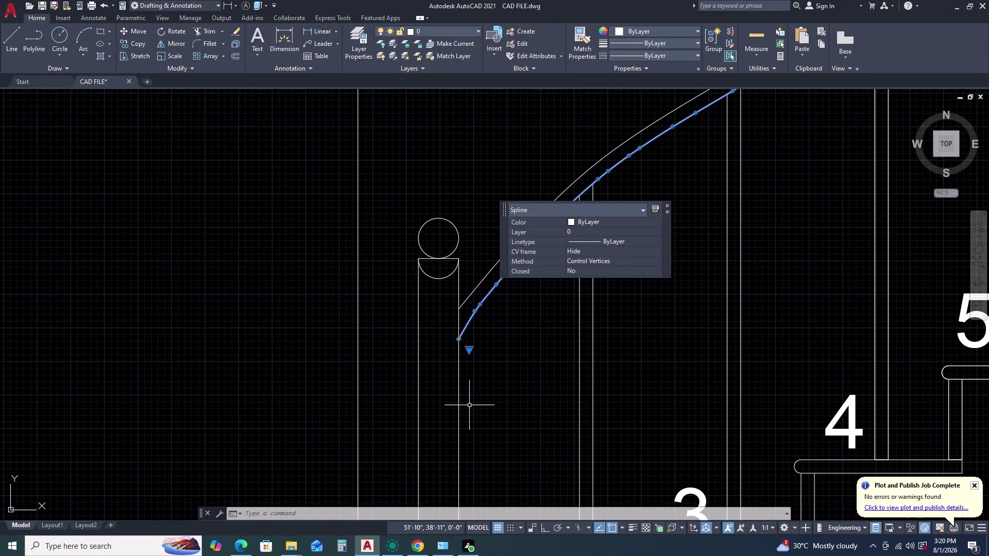
Clear the pending selection and select the upper handrail spline on the elevation.
key(Escape)
key(Escape)
scroll(down, 3)
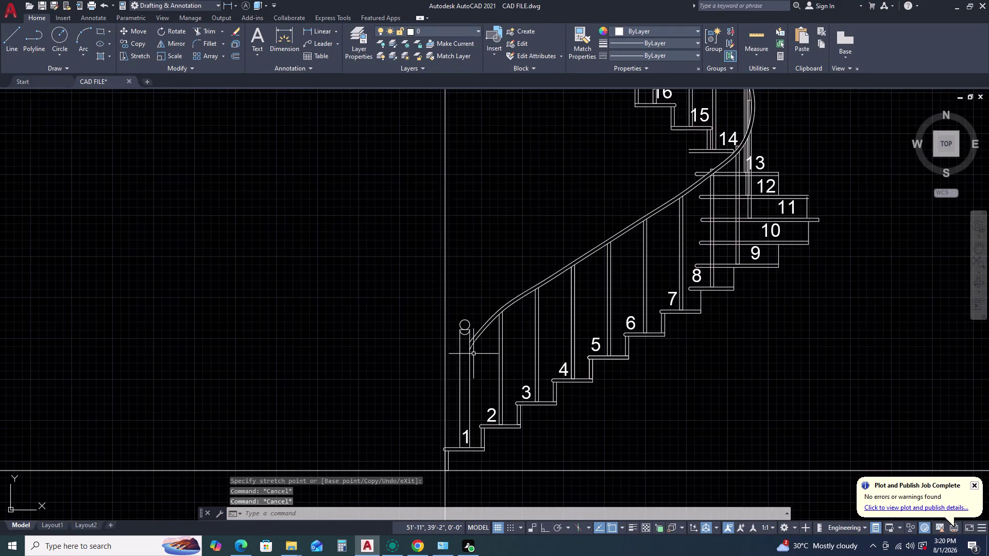
scroll(down, 3)
middle_drag(531, 298, 478, 389)
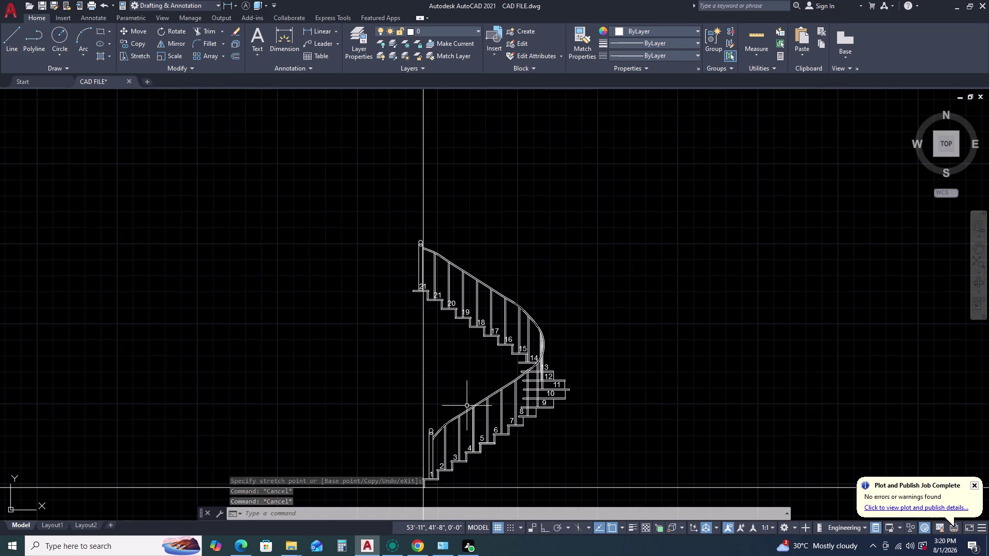
scroll(up, 3)
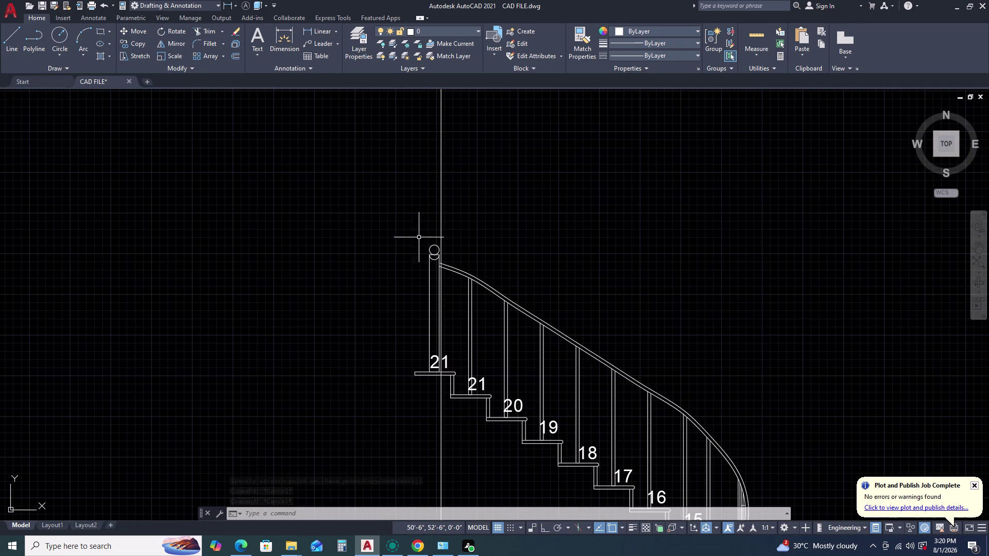
scroll(up, 3)
scroll(up, 3)
scroll(up, 3)
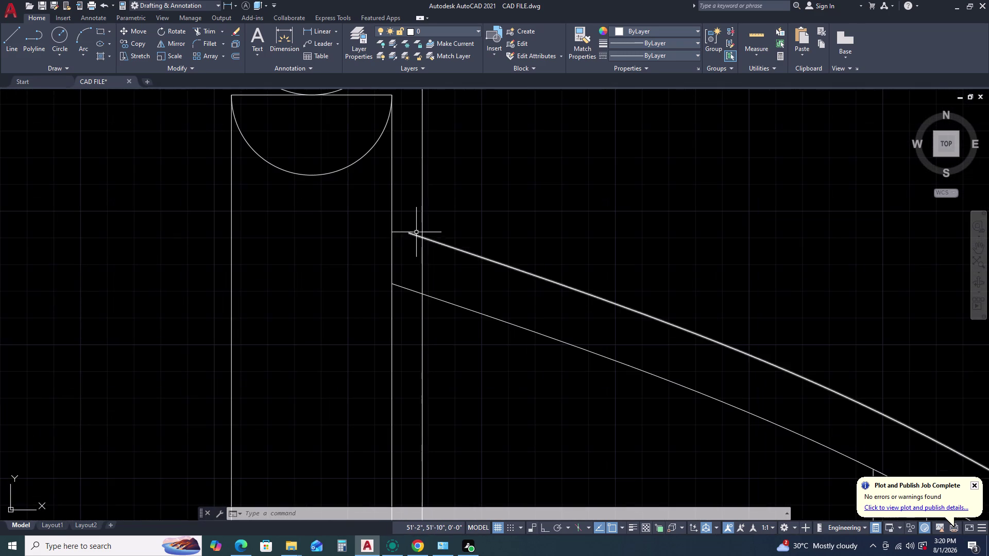
click(419, 227)
click(408, 245)
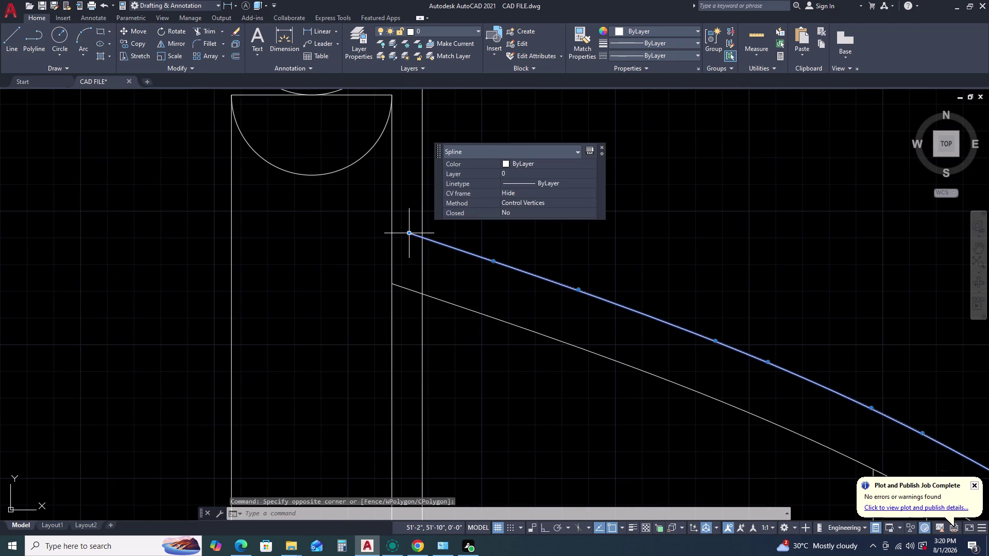
Stretch the handrail's top end grip to the edge of the top newel post.
click(409, 233)
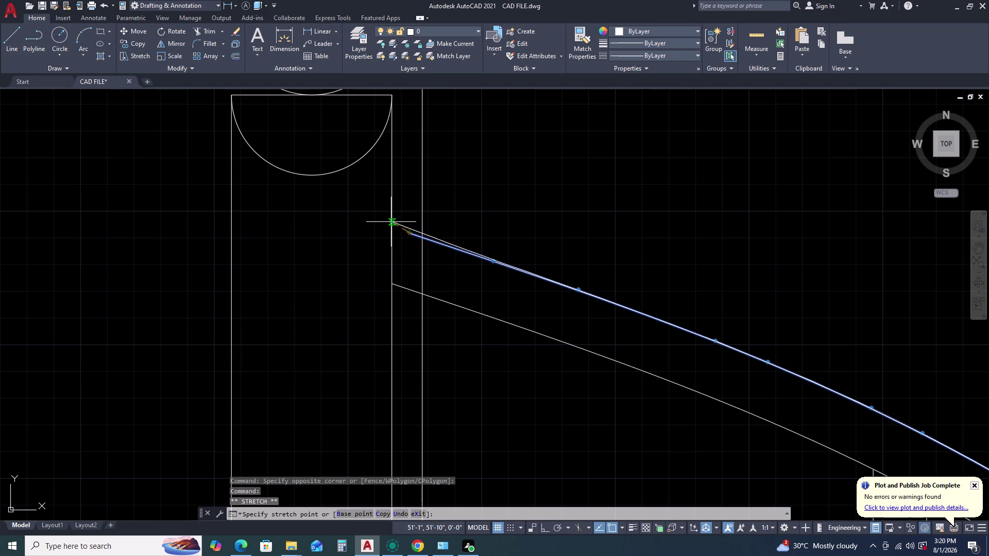
click(391, 222)
scroll(down, 3)
scroll(down, 3)
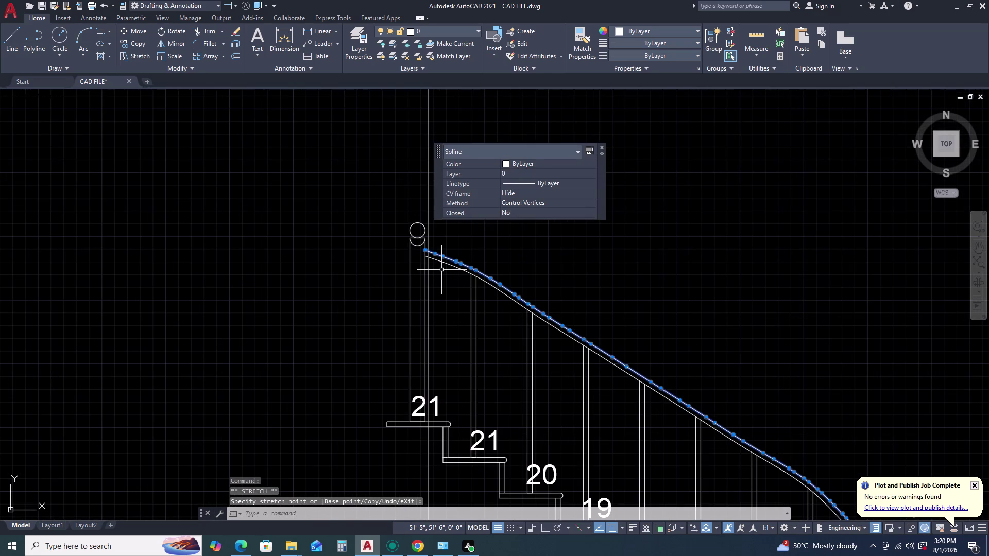
key(Escape)
key(Escape)
scroll(down, 3)
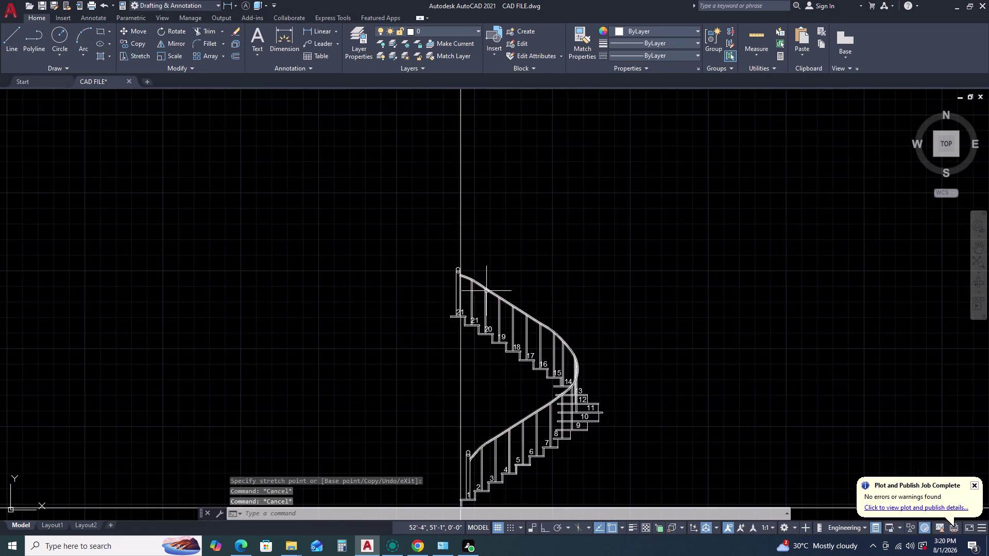
scroll(down, 3)
scroll(up, 3)
scroll(down, 3)
scroll(up, 3)
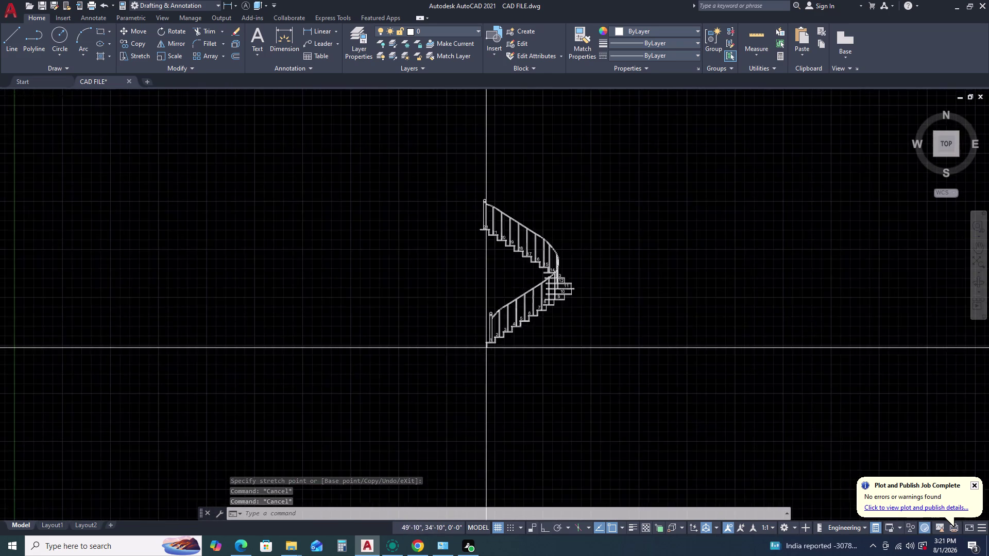
Pan down to the first step and select the step label '1'.
scroll(up, 3)
middle_drag(568, 313, 431, 350)
middle_drag(408, 352, 403, 352)
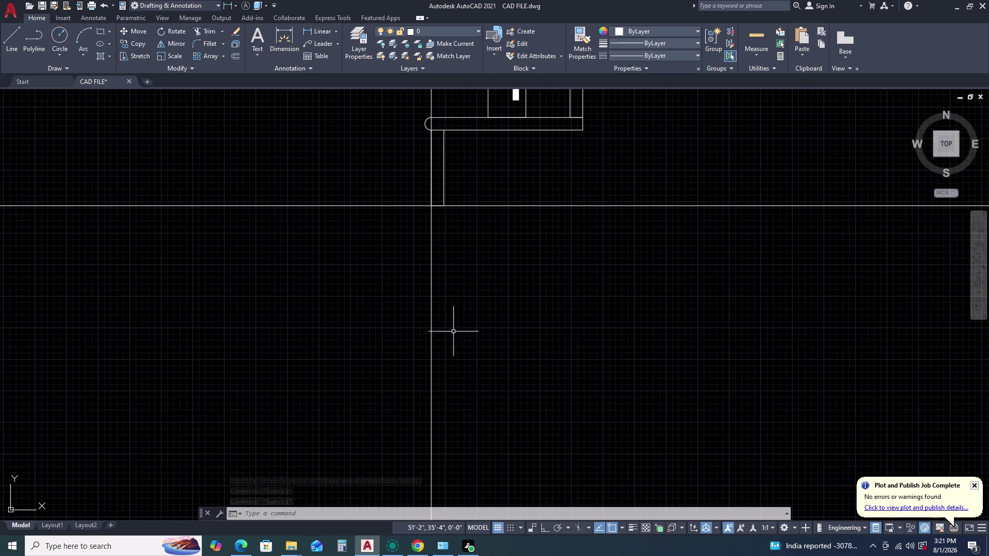
scroll(down, 3)
scroll(down, 3)
scroll(up, 3)
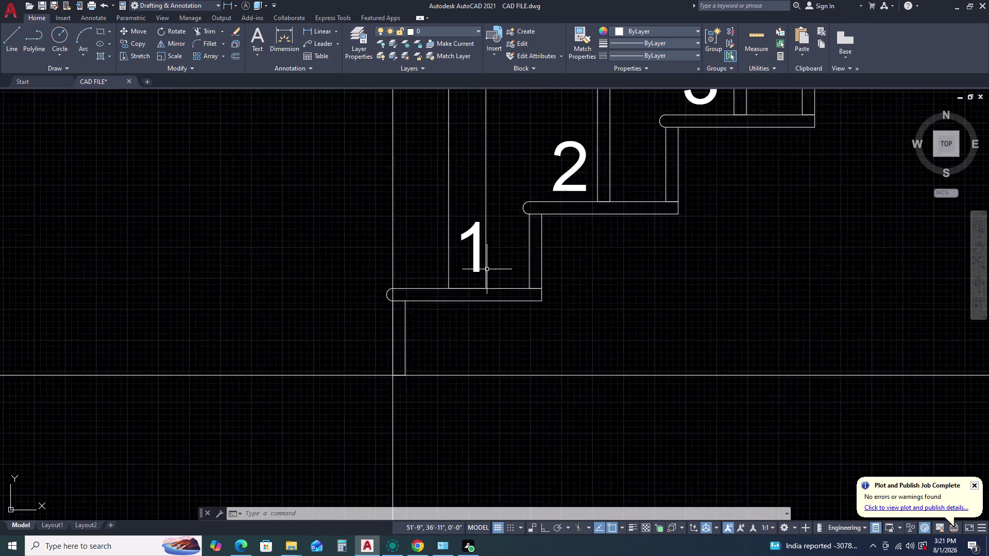
scroll(up, 3)
click(463, 270)
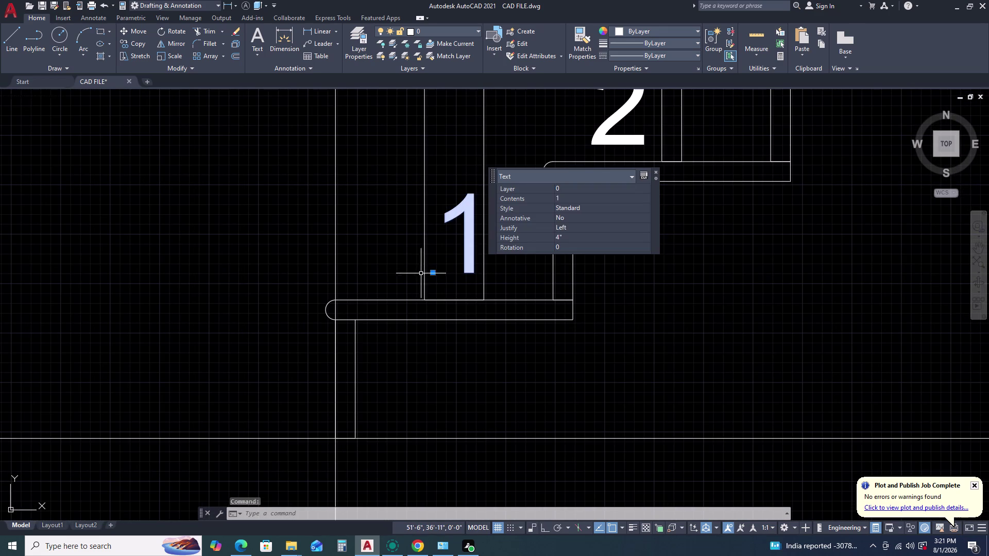
click(435, 272)
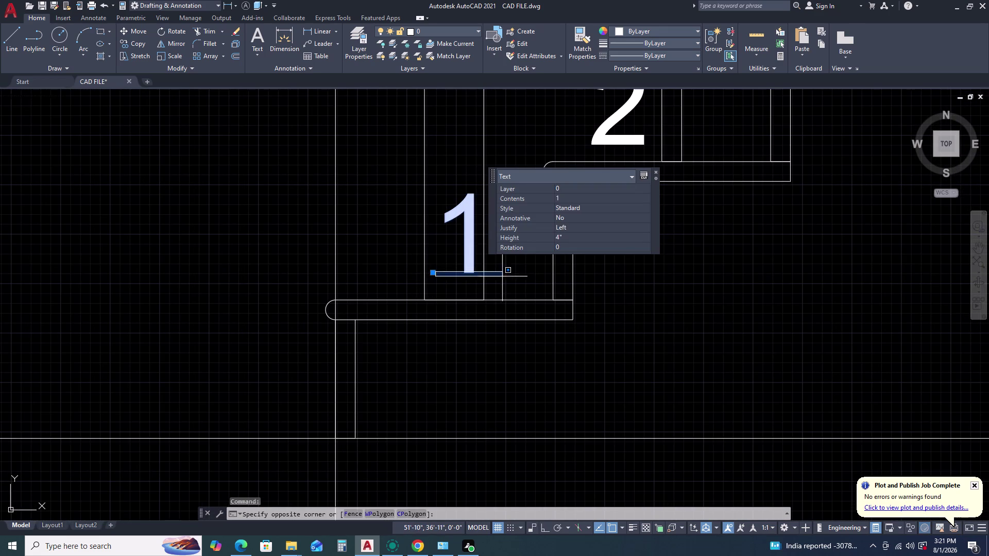
click(433, 274)
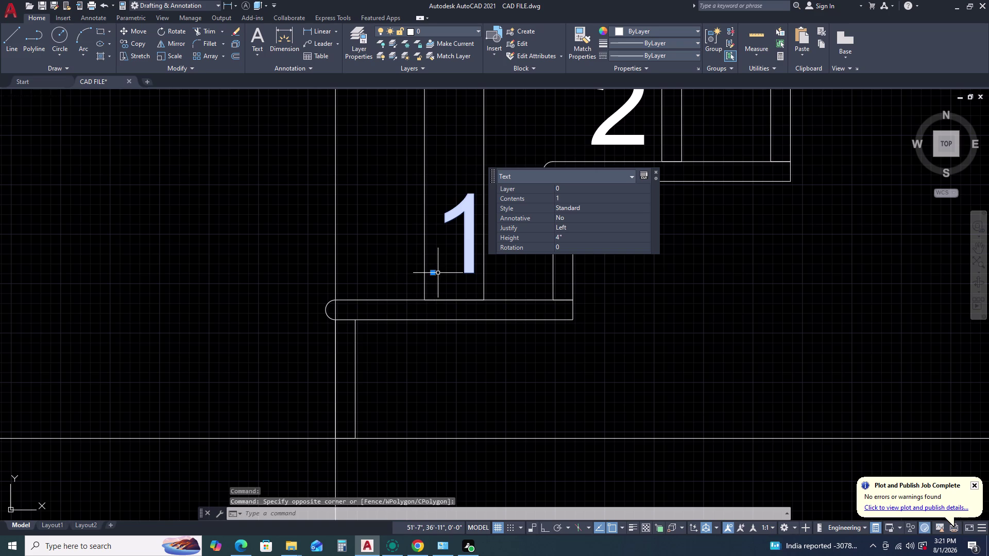
Move label '1' onto the first tread's left end beside the post, then recenter the elevation.
click(433, 272)
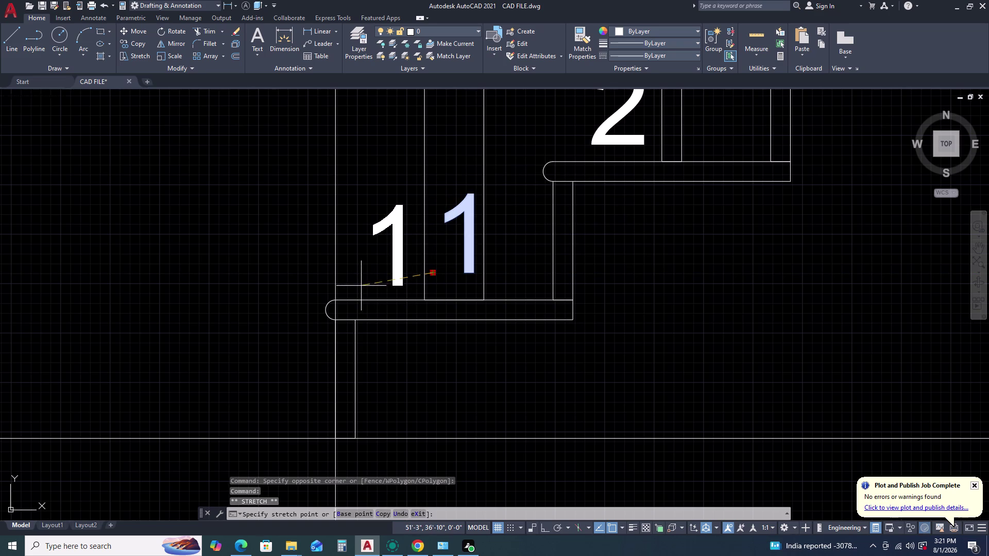
click(359, 284)
scroll(down, 3)
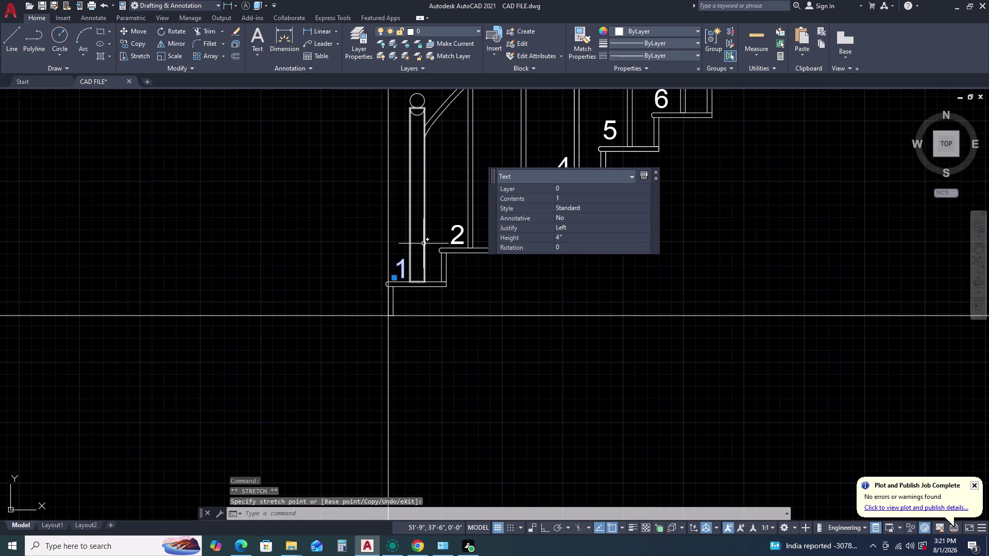
key(Escape)
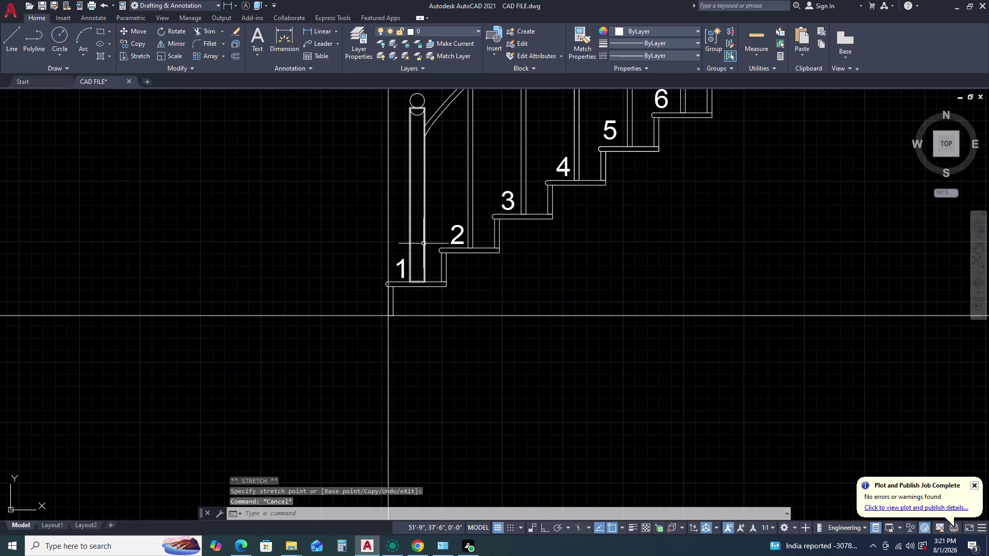
scroll(down, 3)
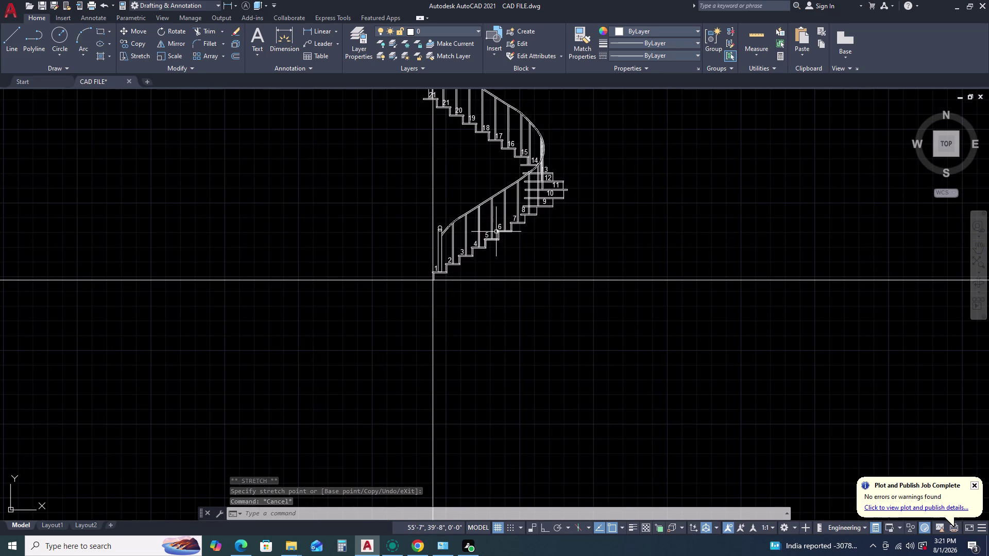
middle_drag(495, 232, 482, 276)
middle_click(479, 291)
middle_click(477, 300)
scroll(up, 3)
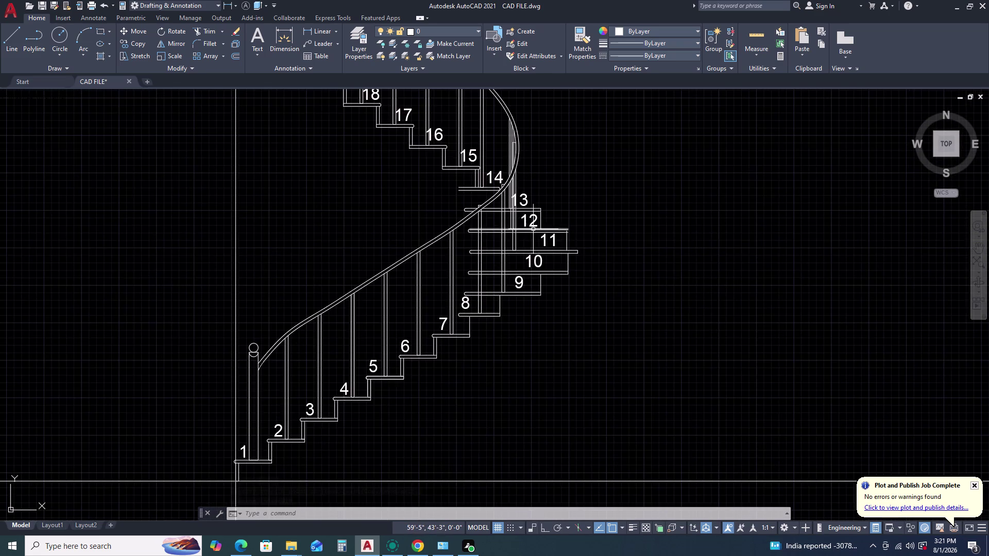
scroll(down, 3)
middle_drag(500, 236, 508, 261)
middle_click(508, 261)
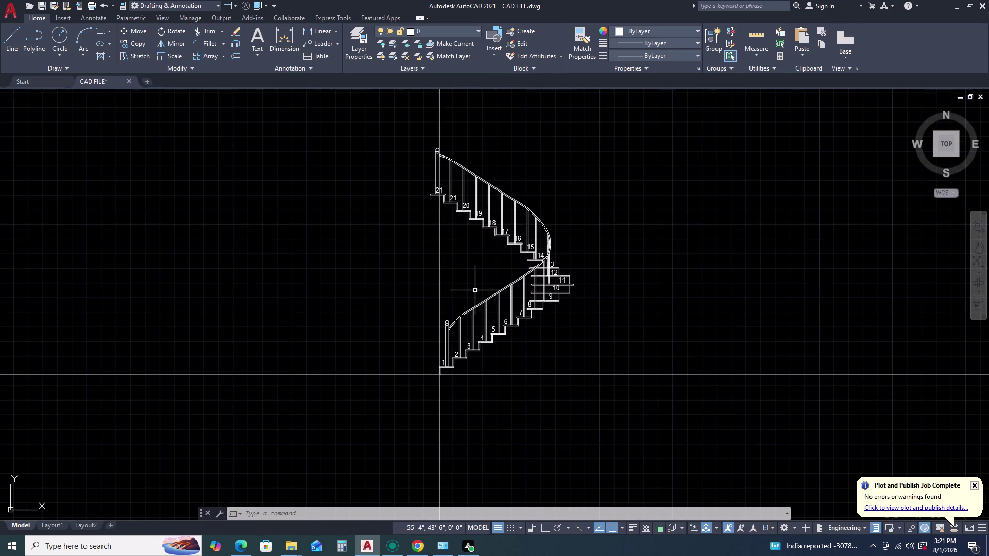
Try a DLI linear dimension from the top tread to the ground line, then cancel it.
text(DLI)
key(space)
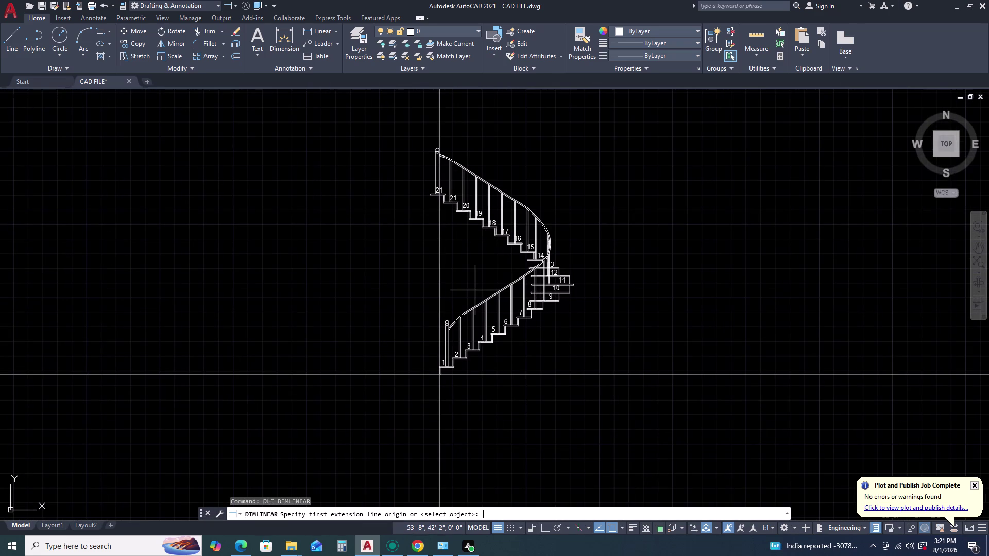
scroll(up, 3)
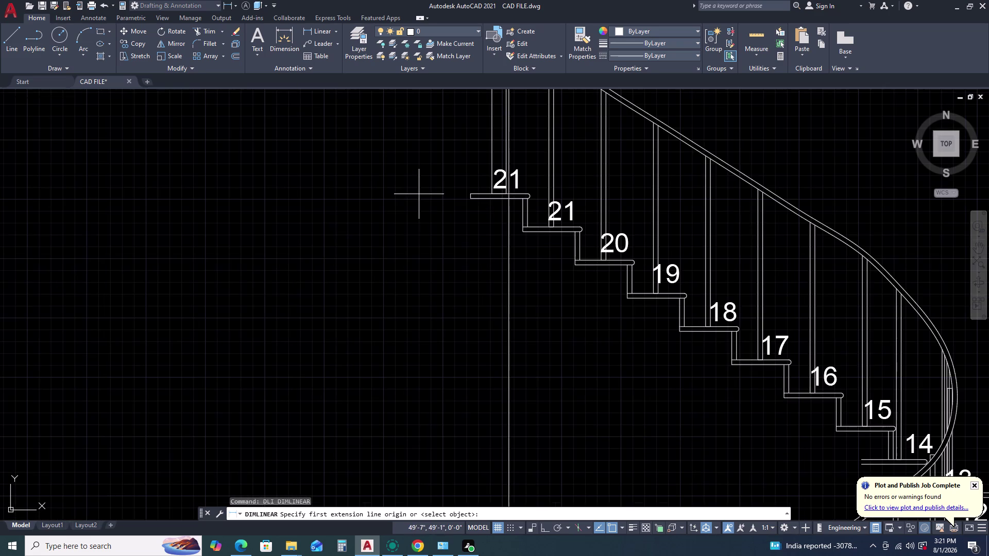
scroll(up, 3)
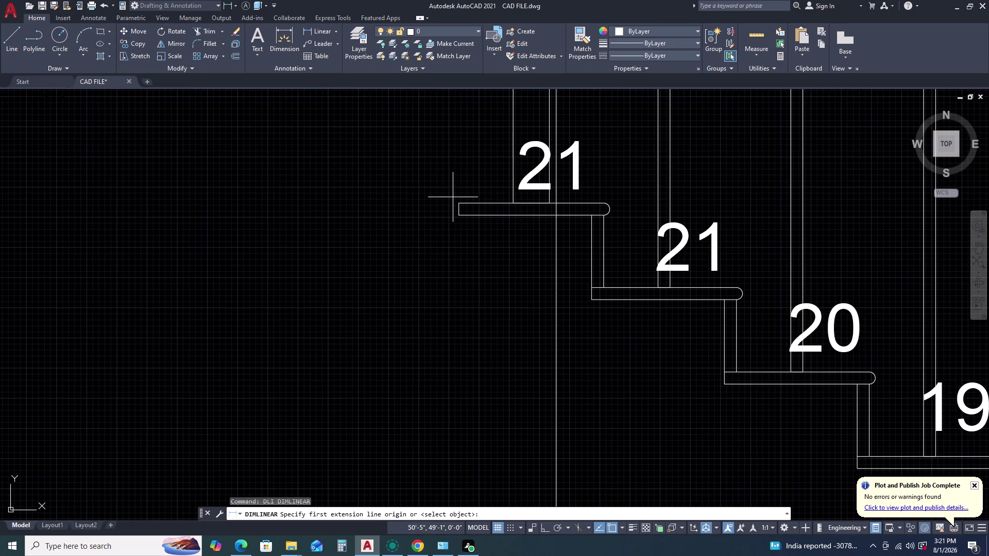
click(460, 206)
scroll(down, 3)
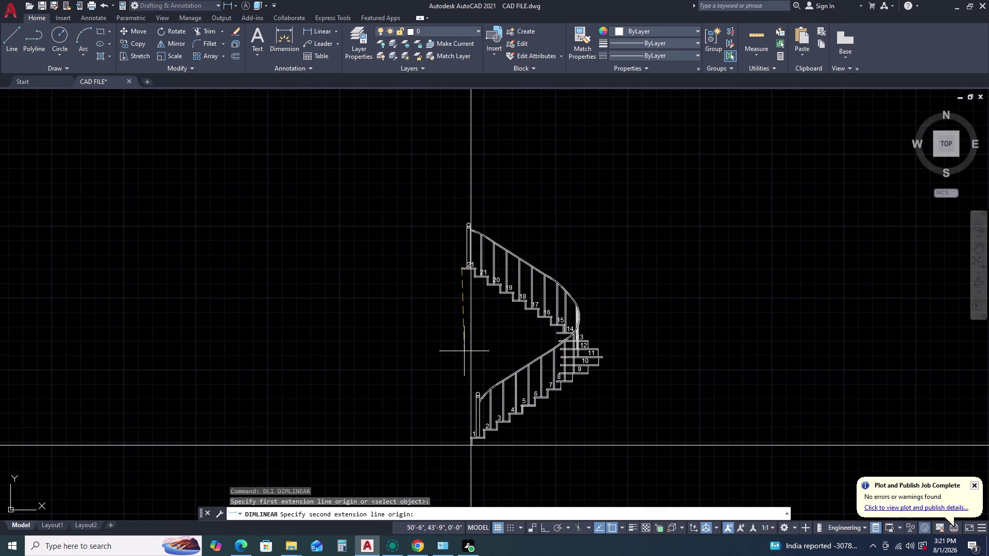
scroll(up, 3)
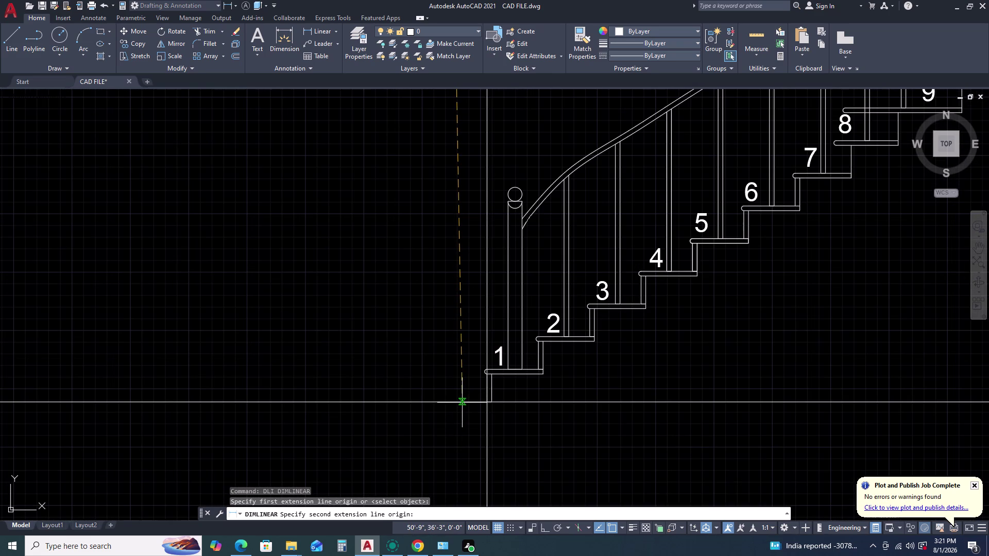
click(462, 403)
scroll(down, 3)
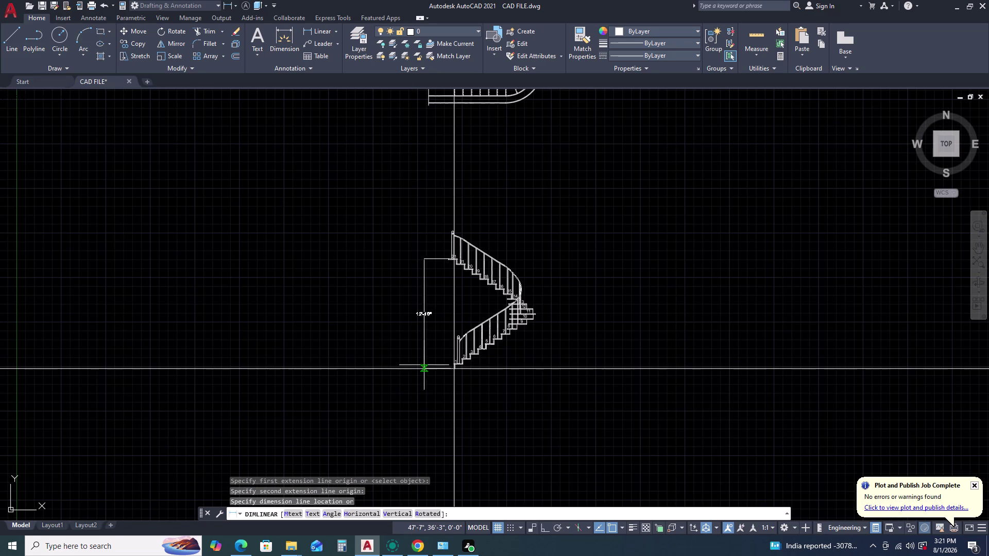
scroll(up, 3)
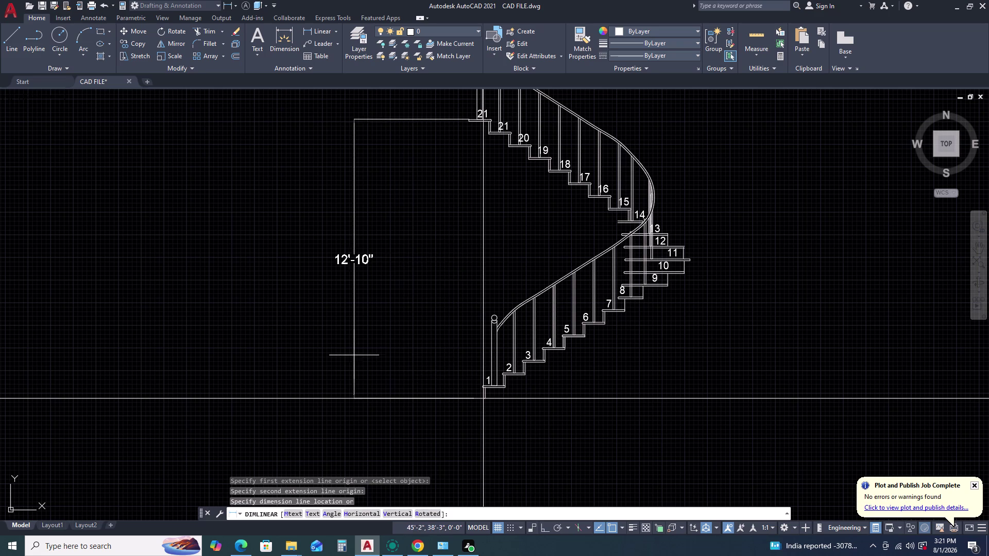
key(Escape)
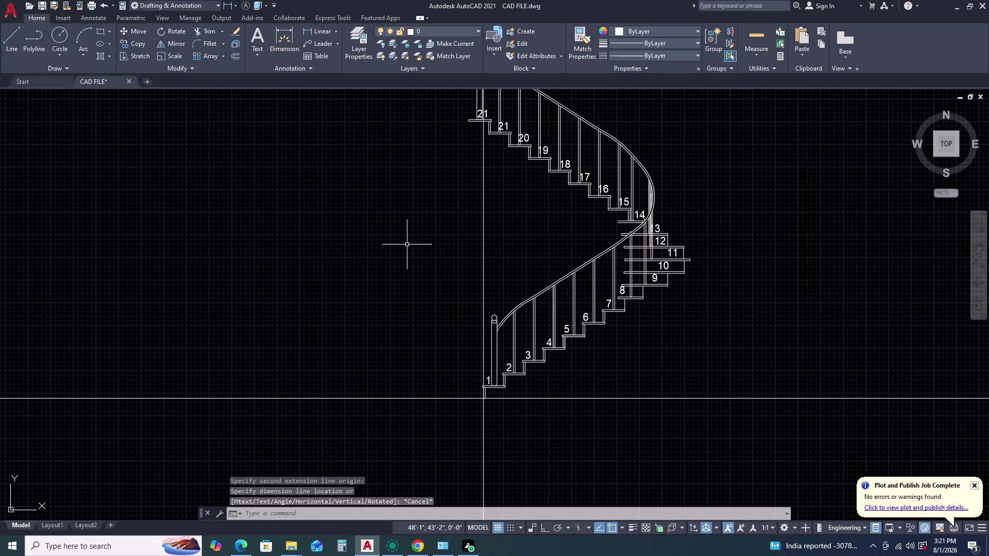
Place the 12'-10" vertical height dimension from top tread to floor, left of the stair.
key(d)
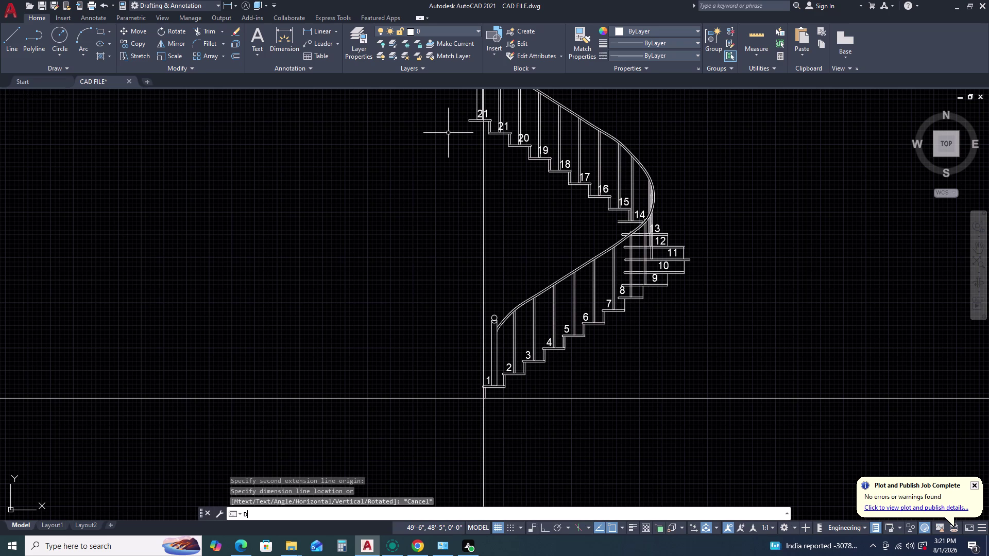
text(LI)
key(space)
scroll(up, 3)
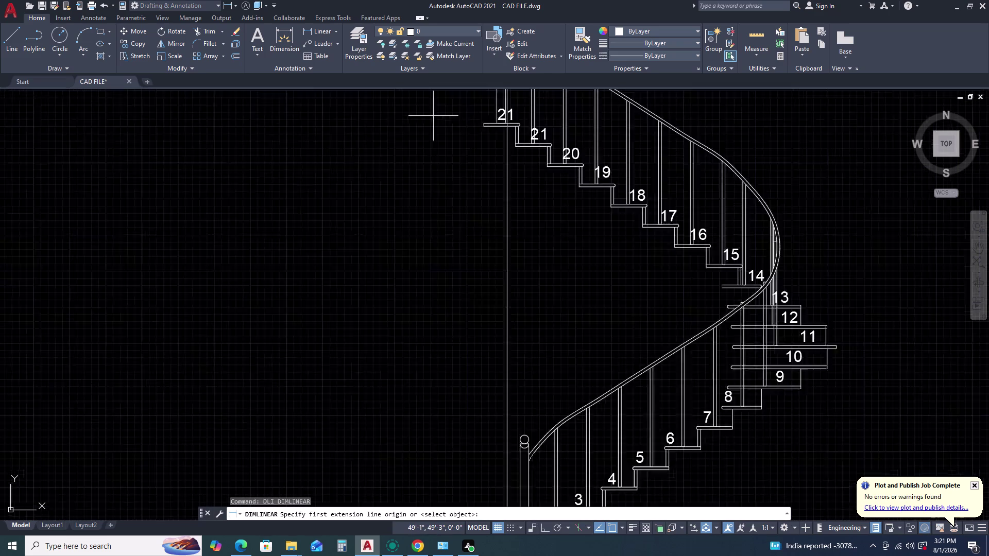
scroll(up, 3)
click(558, 136)
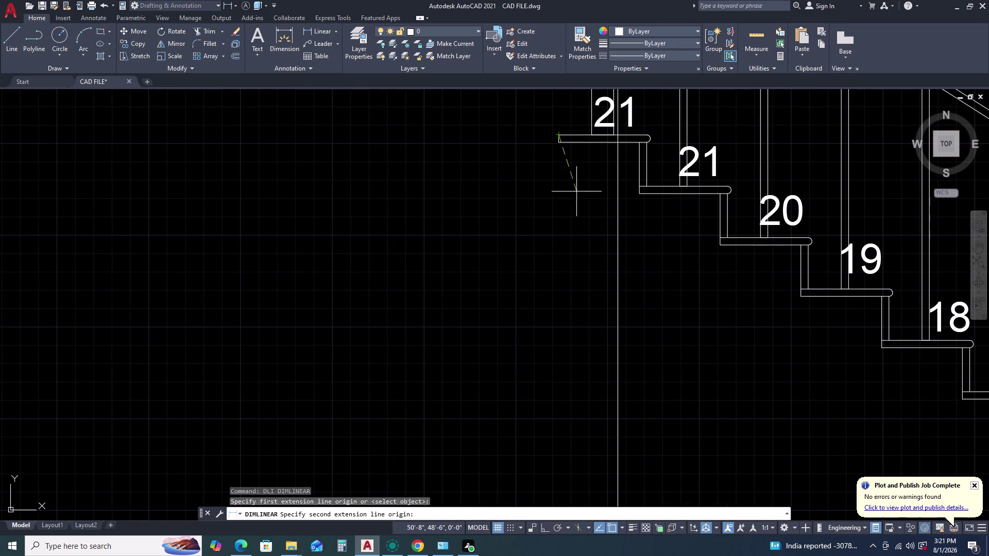
scroll(down, 3)
key(F8)
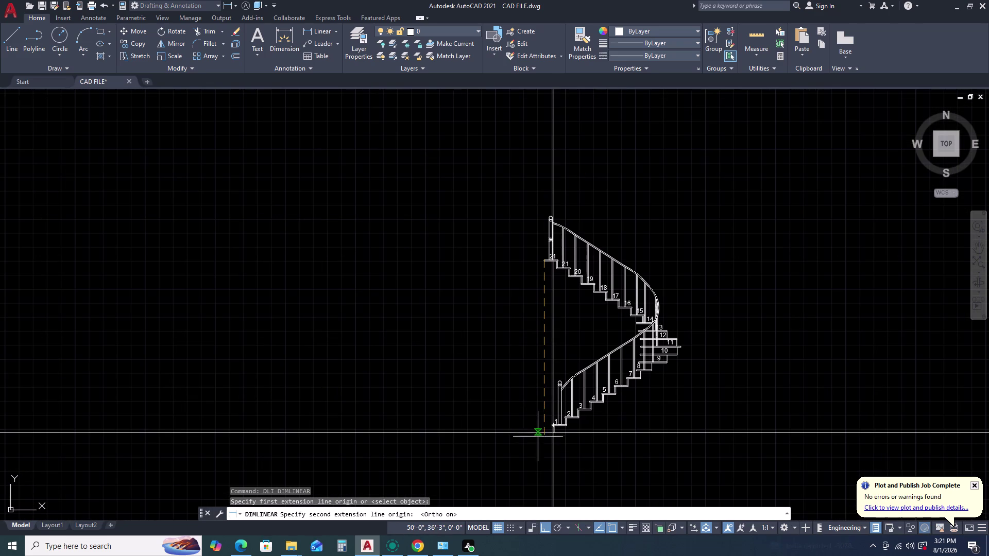
scroll(up, 3)
click(554, 425)
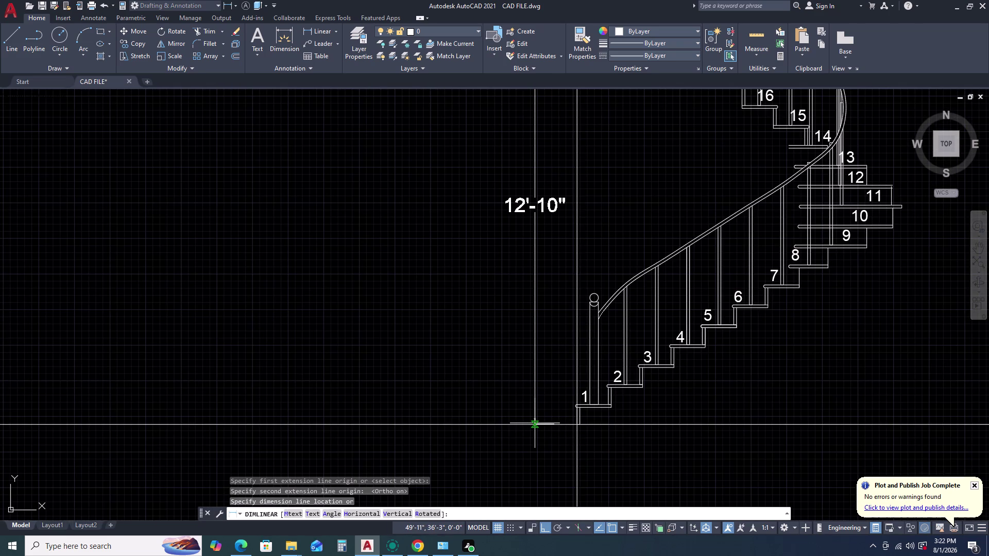
click(535, 423)
scroll(down, 3)
Pan along the upper flight and back to the bottom steps to review the elevation.
middle_drag(624, 210, 616, 257)
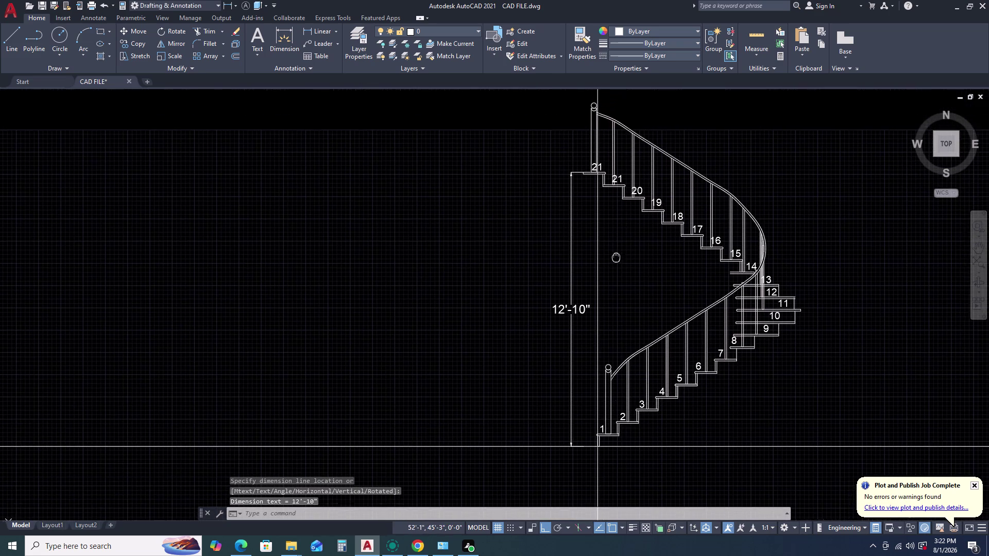
middle_click(614, 265)
scroll(up, 3)
middle_drag(772, 292, 723, 278)
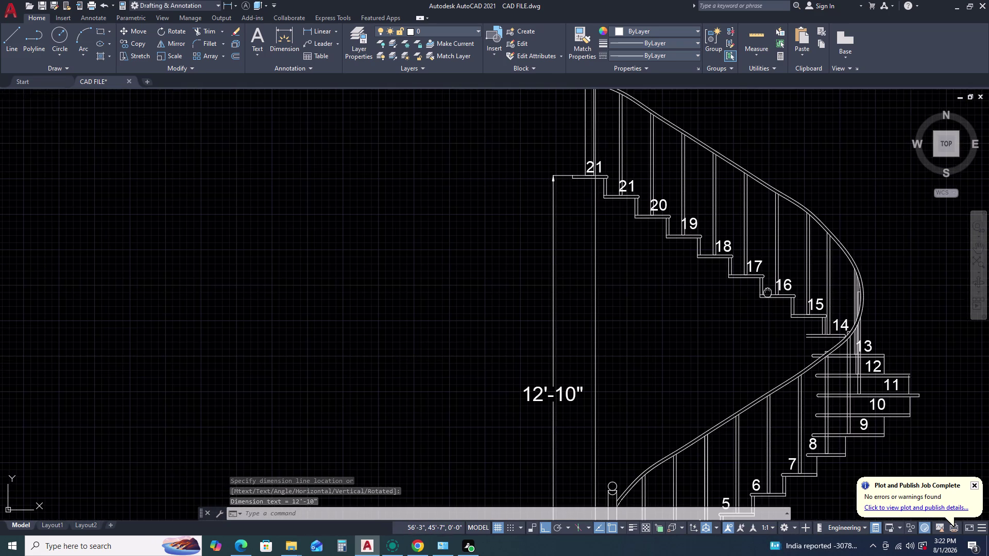
middle_drag(723, 279, 722, 278)
middle_drag(690, 268, 684, 266)
middle_drag(683, 265, 672, 265)
scroll(up, 3)
scroll(down, 3)
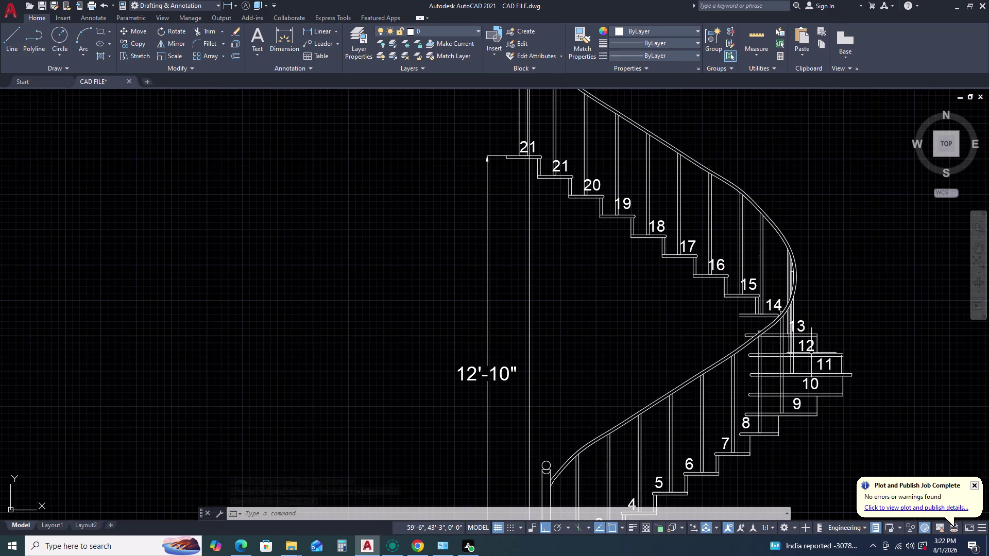
middle_drag(831, 390, 738, 294)
middle_drag(724, 274, 720, 269)
scroll(down, 3)
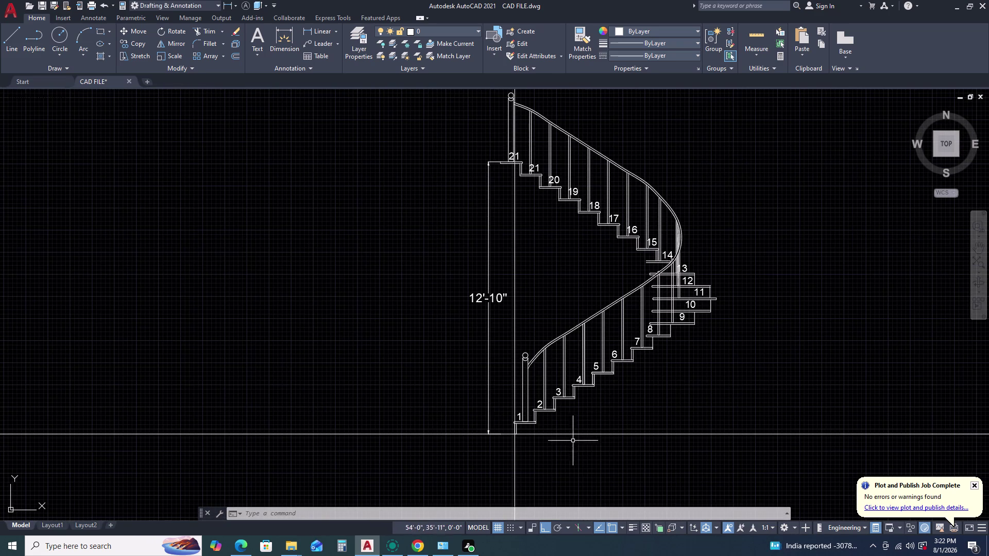
middle_drag(527, 418, 523, 380)
scroll(up, 3)
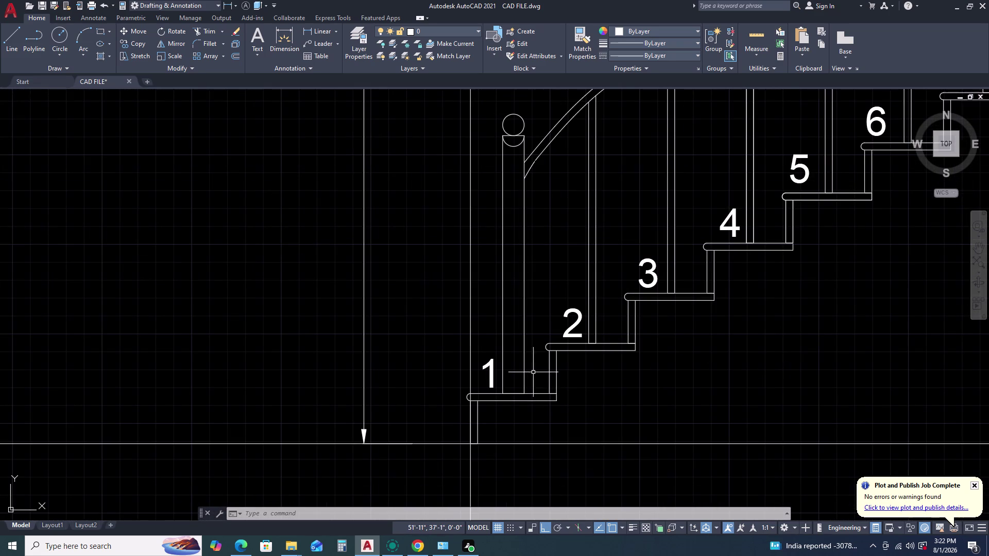
key(d)
key(l)
key(i)
key(space)
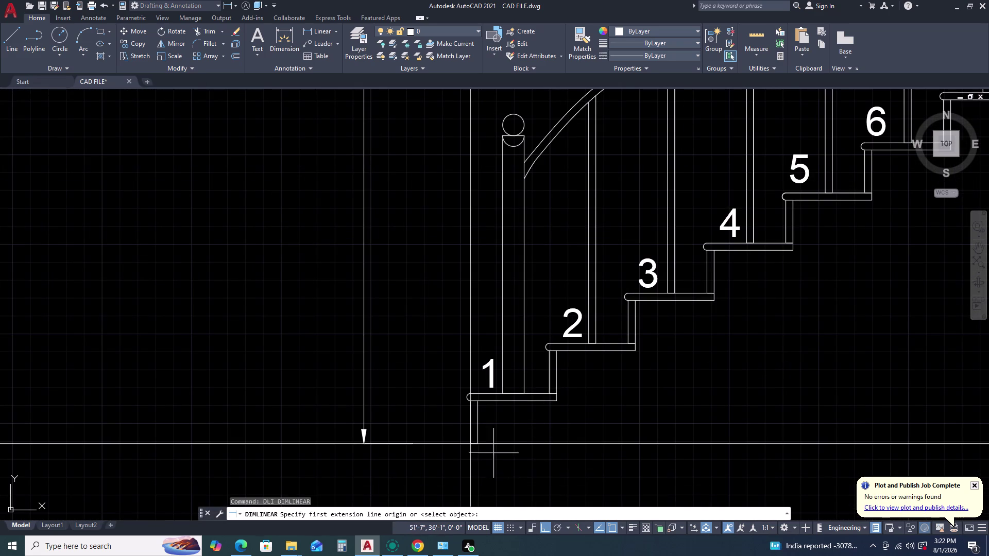
click(474, 445)
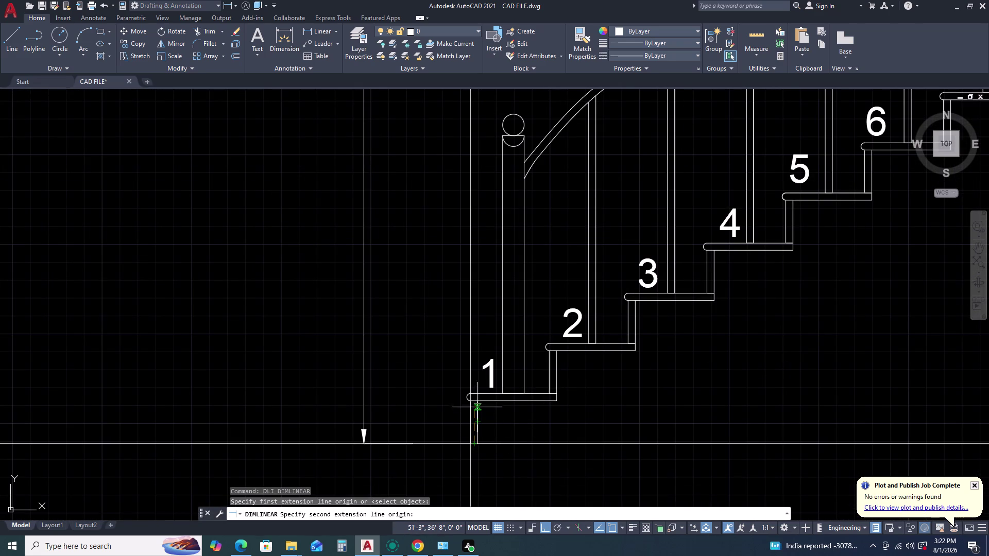
click(473, 402)
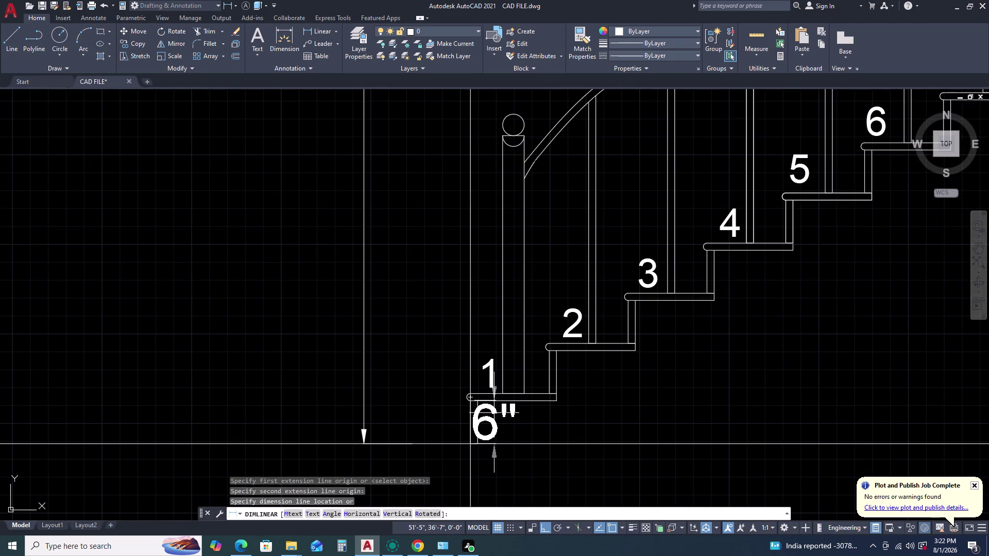
key(Escape)
key(space)
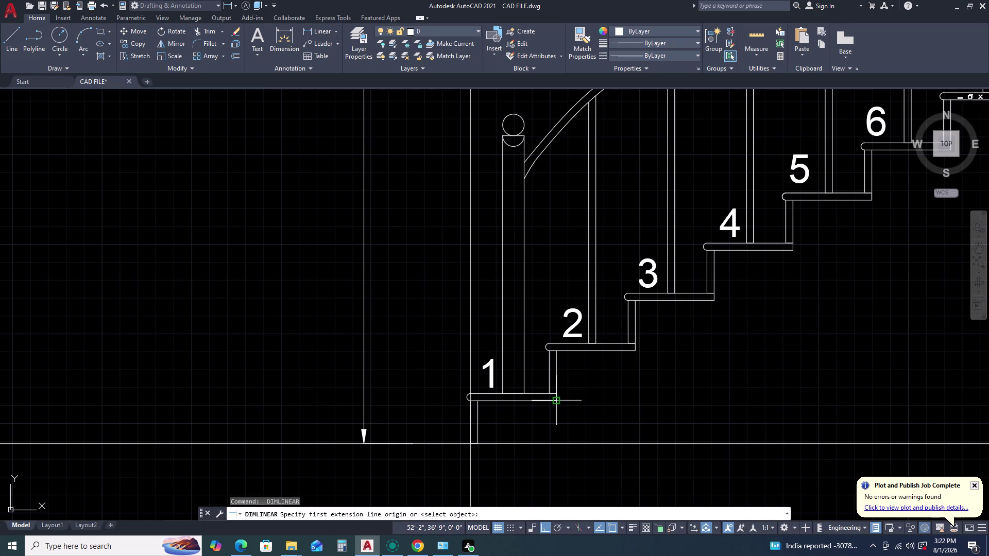
click(560, 395)
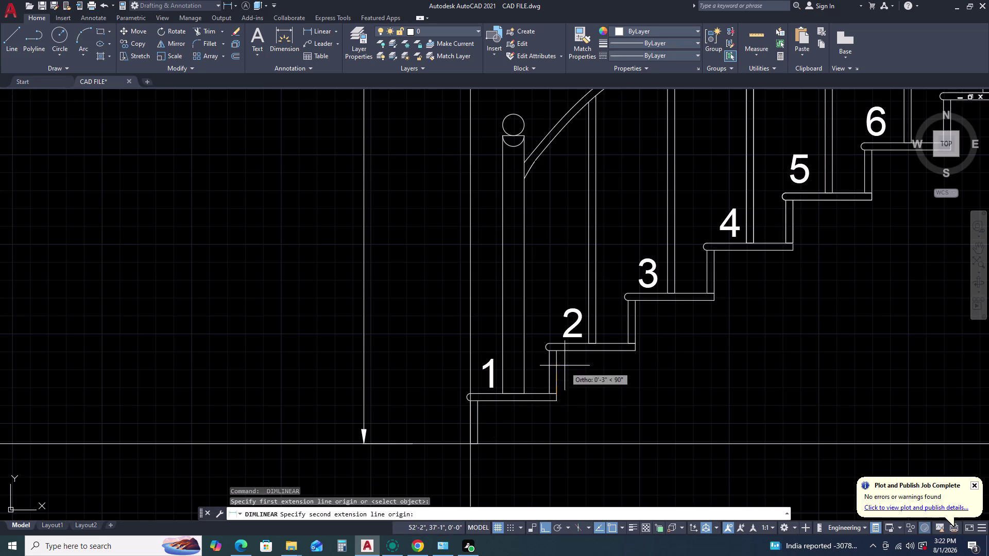
click(557, 351)
key(space)
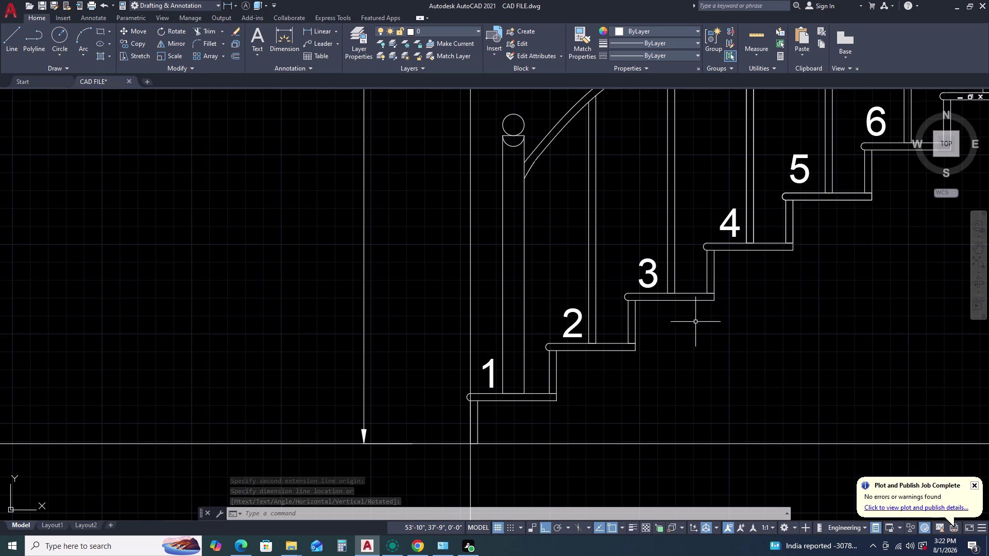
key(space)
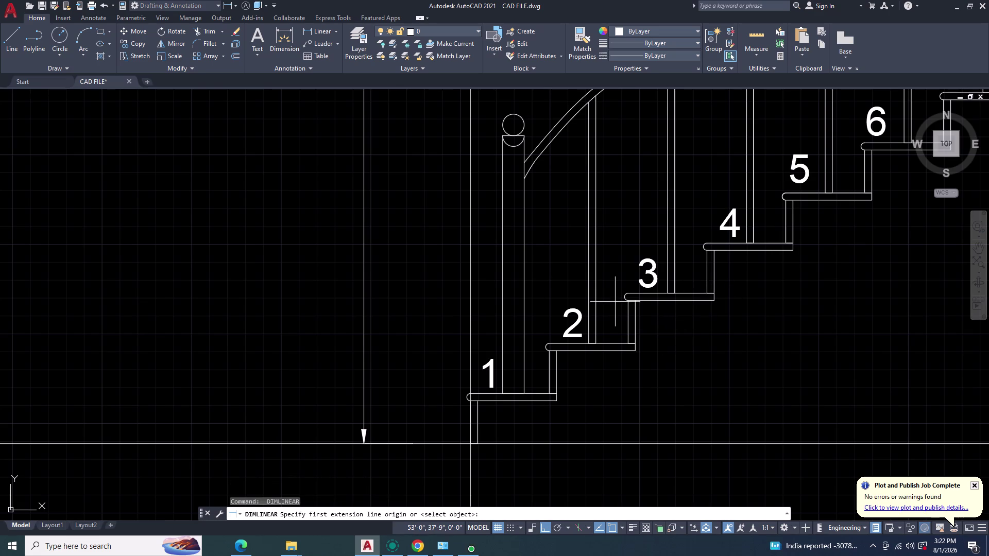
scroll(up, 3)
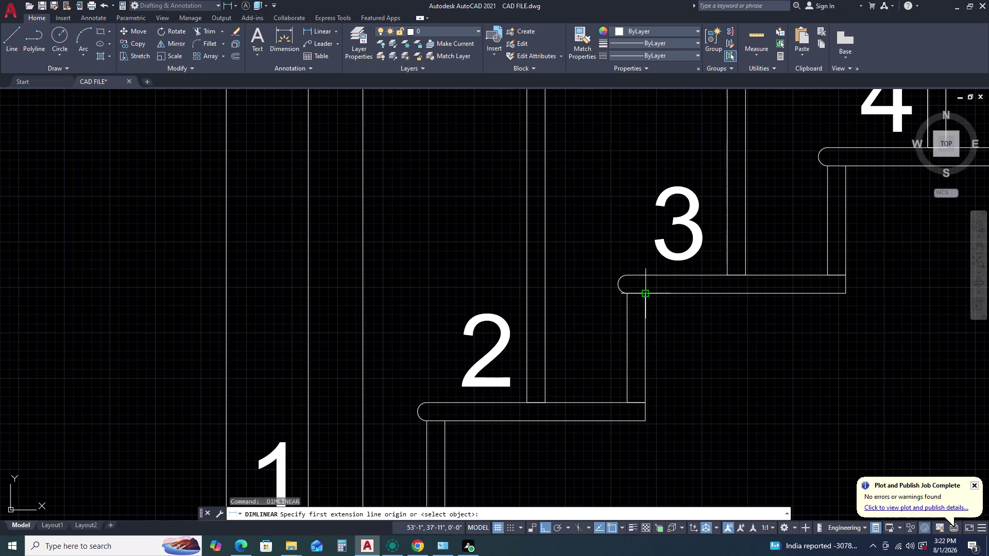
click(646, 293)
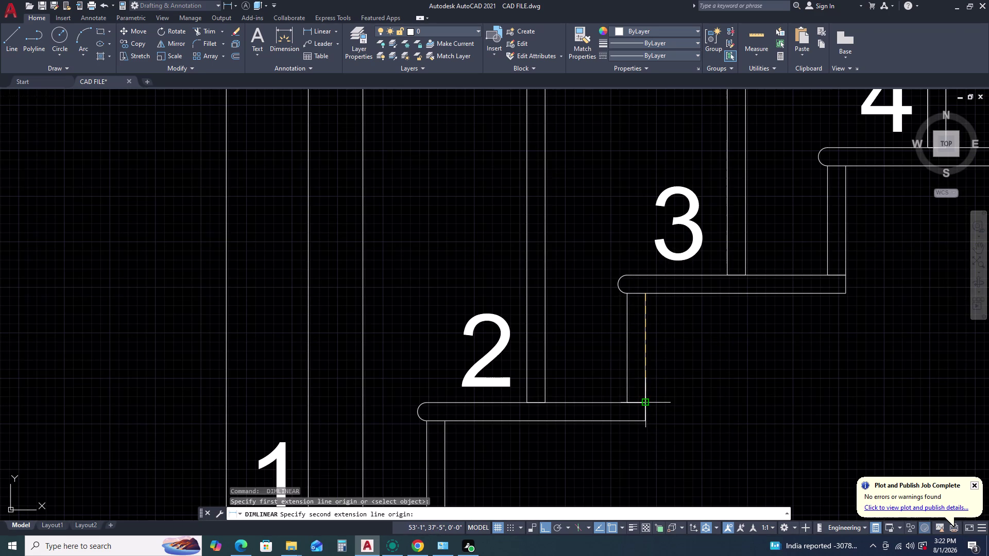
click(646, 401)
key(Escape)
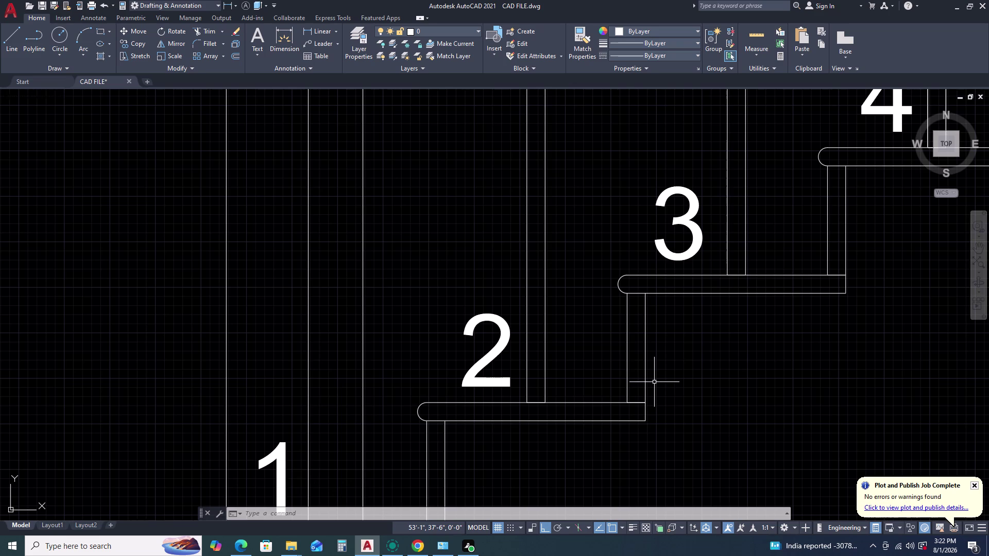
key(space)
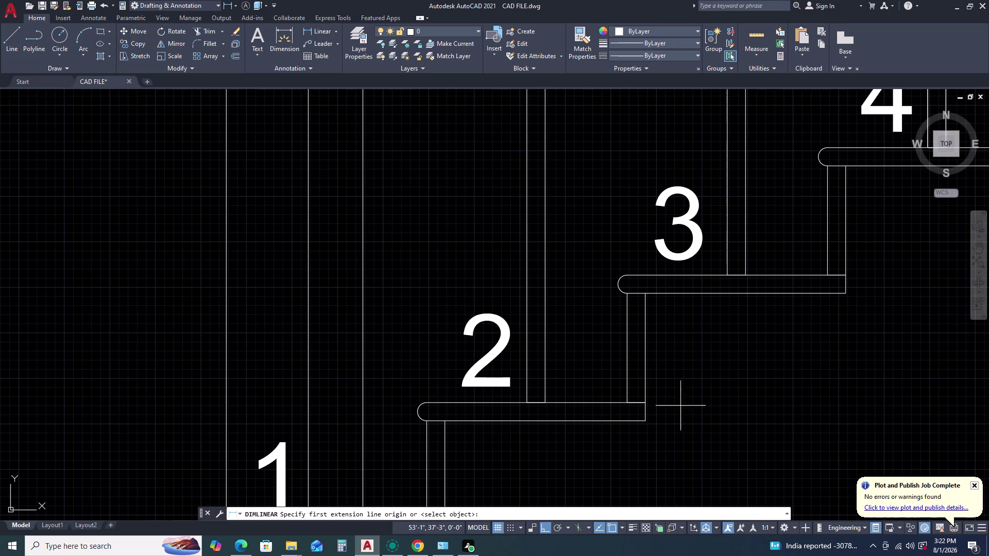
scroll(down, 3)
middle_drag(803, 267, 789, 280)
middle_drag(774, 291, 755, 302)
middle_drag(697, 331, 684, 336)
middle_drag(651, 351, 610, 363)
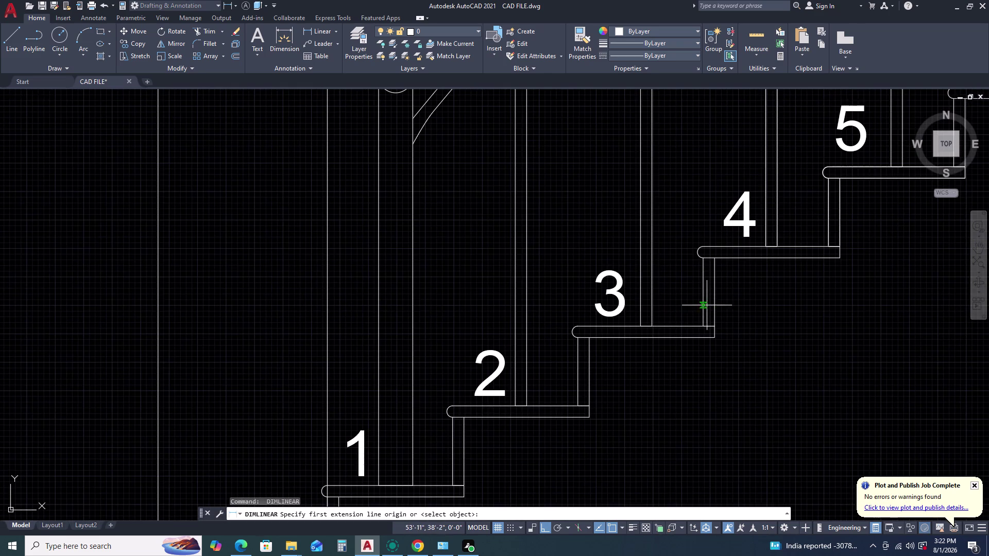
scroll(up, 3)
click(688, 281)
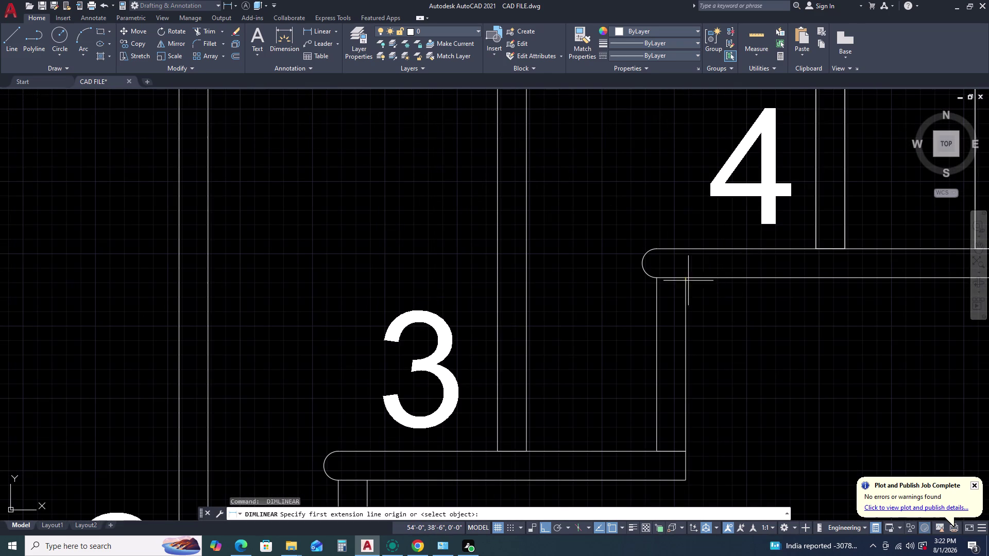
click(686, 451)
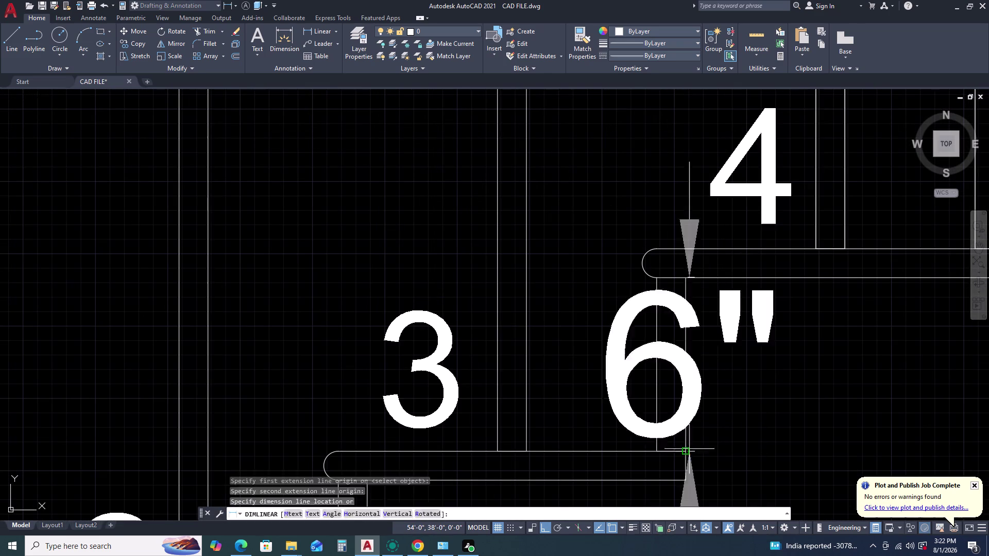
key(space)
scroll(down, 3)
scroll(up, 3)
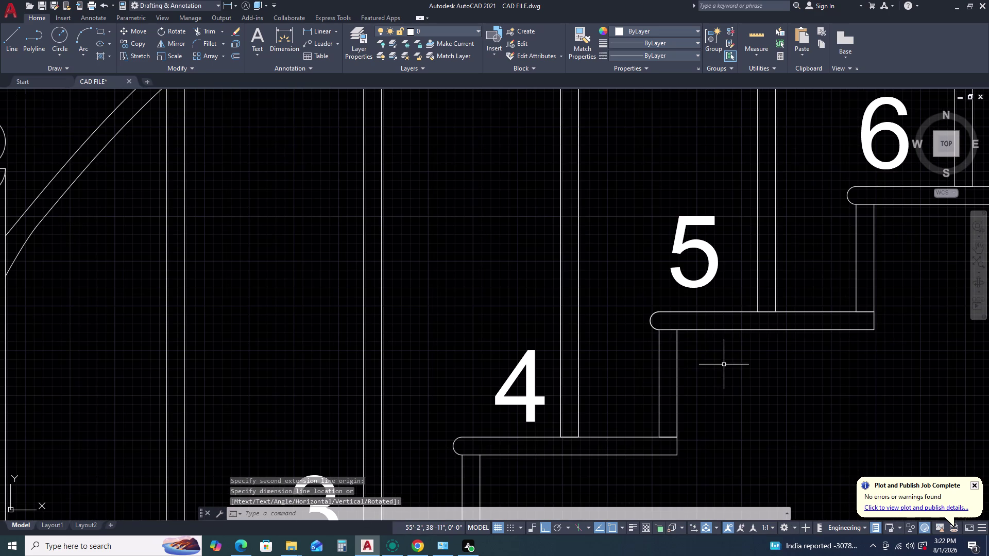
key(space)
click(675, 332)
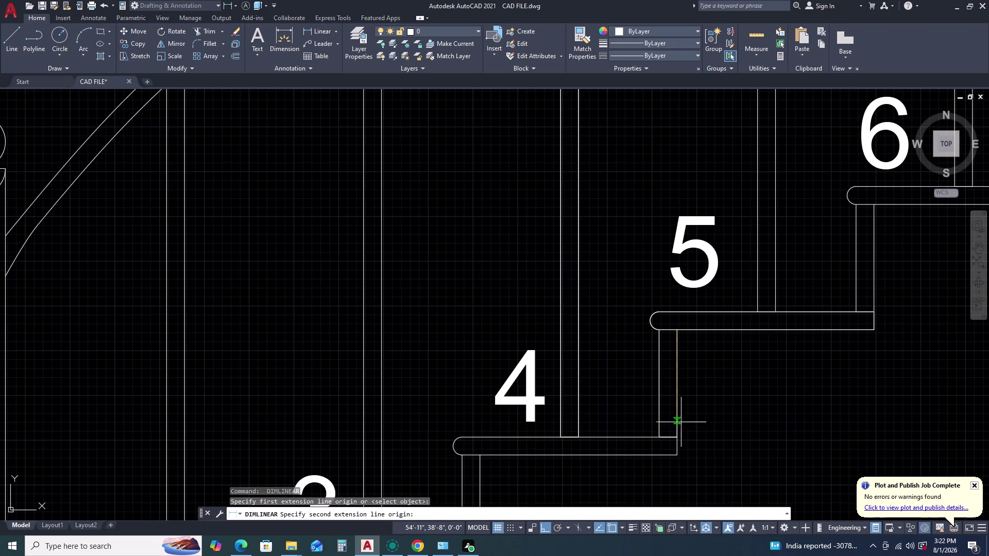
click(677, 438)
key(space)
scroll(down, 3)
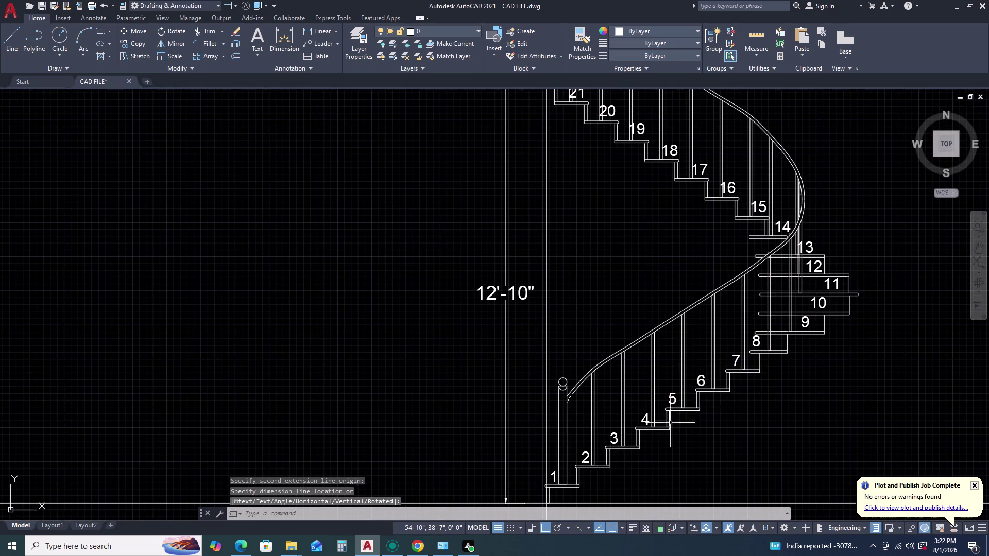
scroll(up, 3)
key(space)
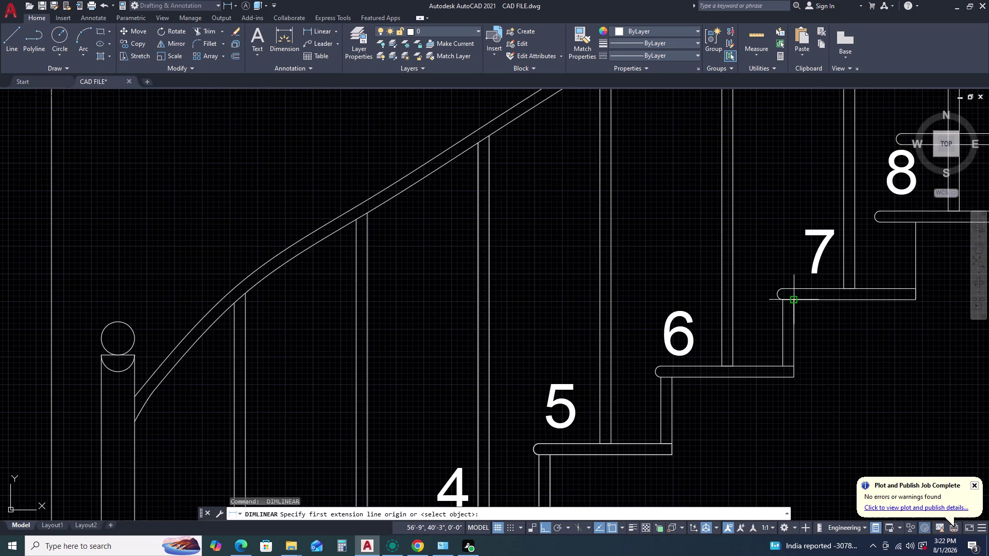
click(796, 297)
click(796, 365)
scroll(down, 3)
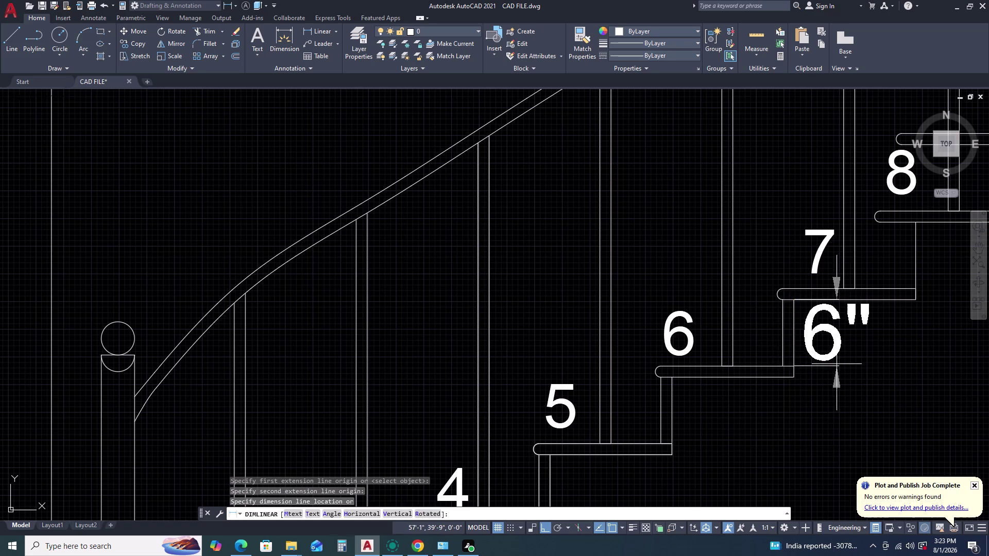
key(space)
middle_drag(840, 357, 691, 370)
middle_drag(583, 370, 571, 371)
scroll(up, 3)
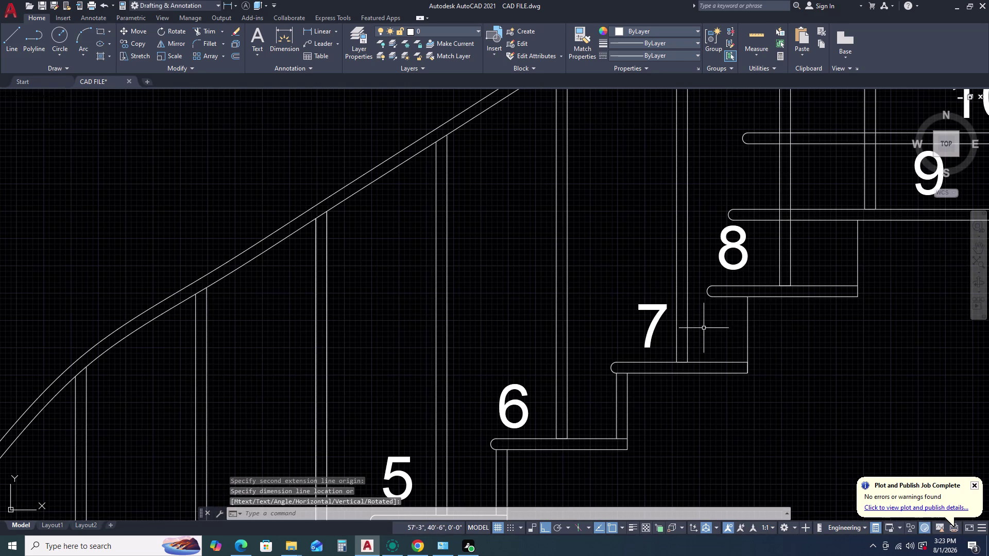
key(space)
click(750, 299)
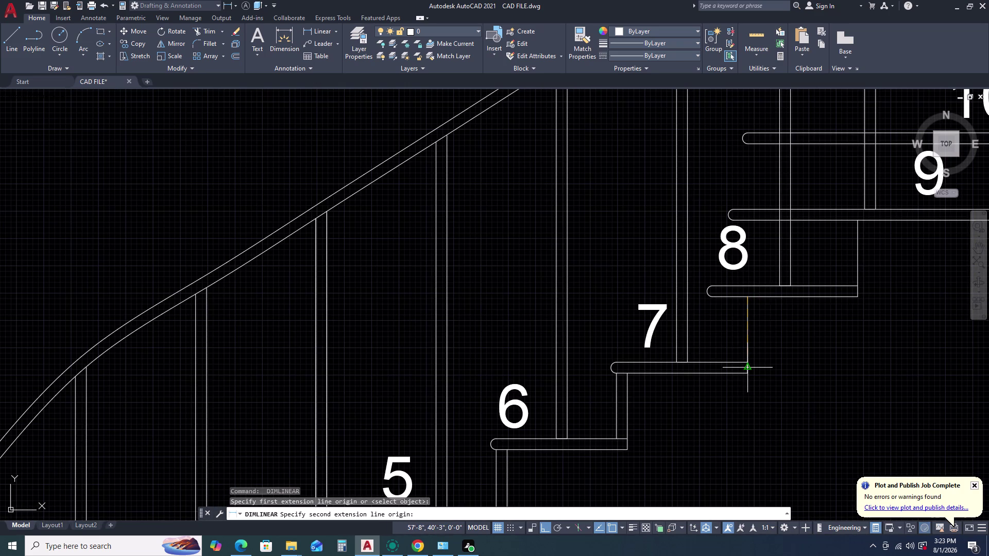
click(744, 362)
key(space)
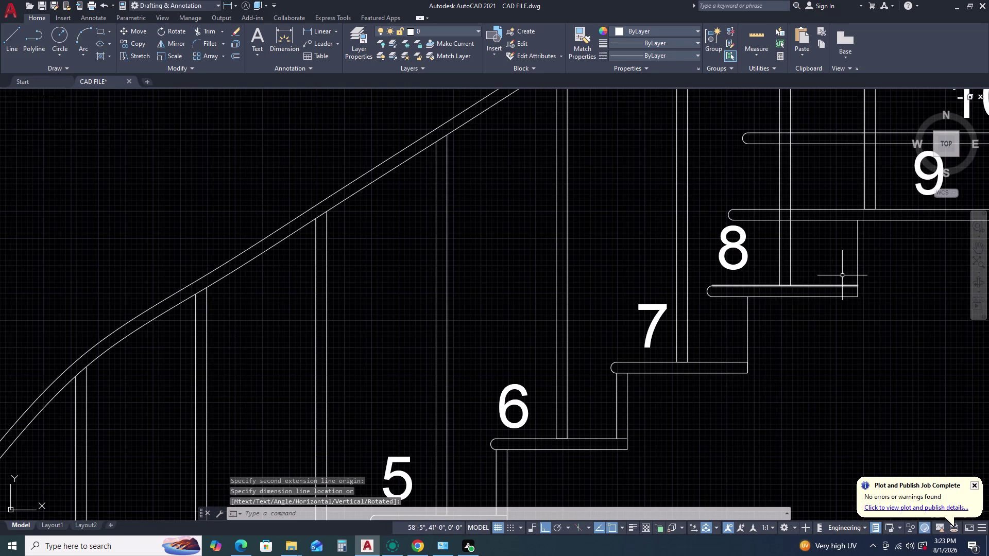
middle_drag(818, 295, 534, 392)
middle_click(519, 392)
key(space)
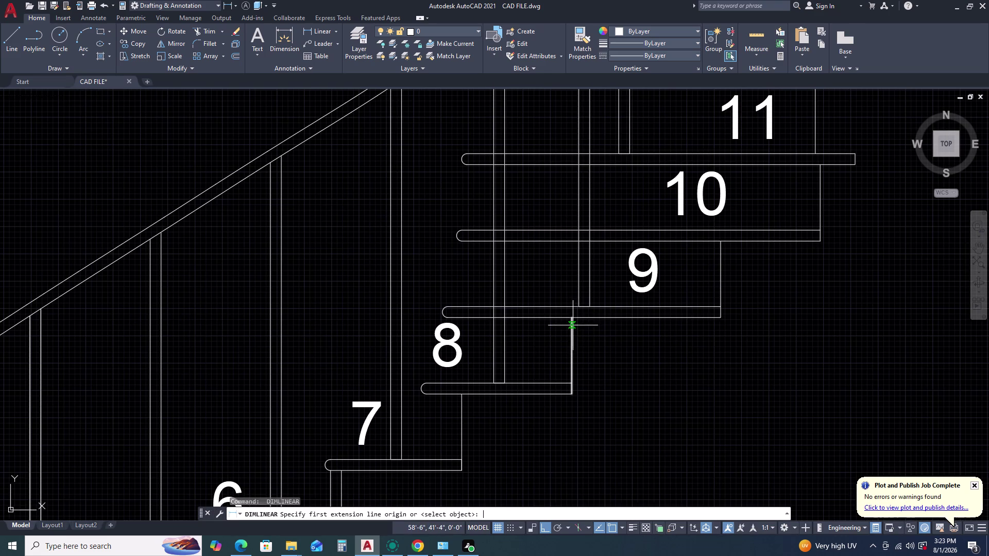
click(573, 319)
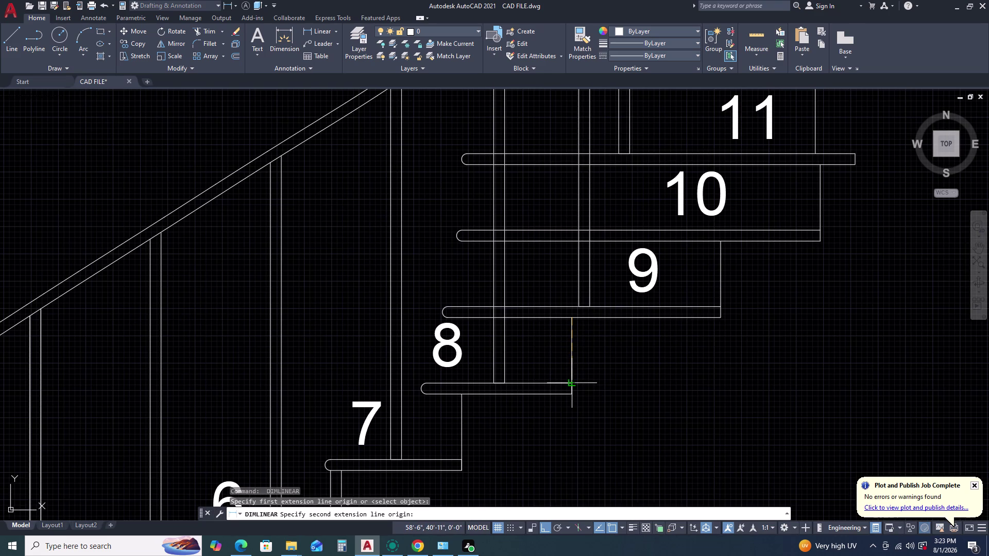
click(571, 385)
key(space)
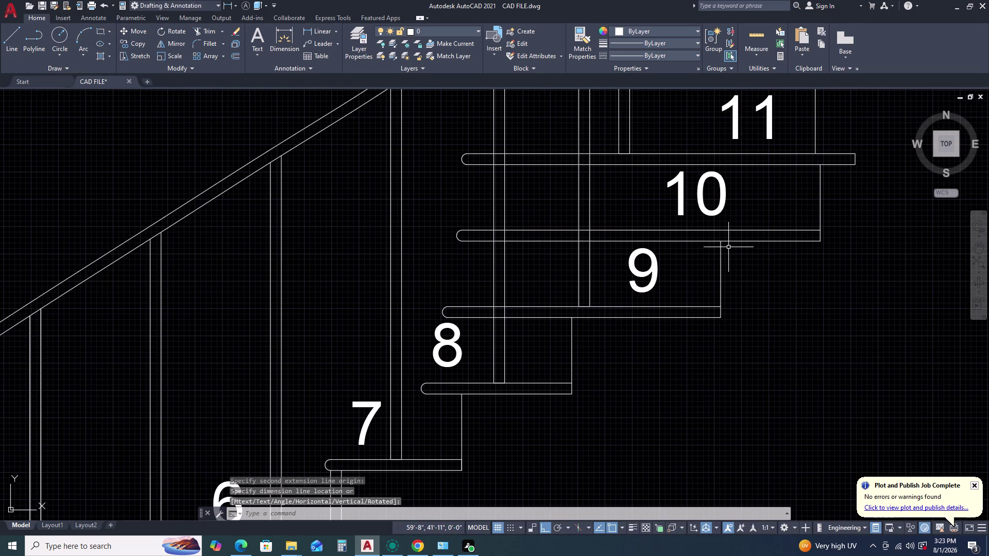
key(space)
click(720, 244)
click(721, 307)
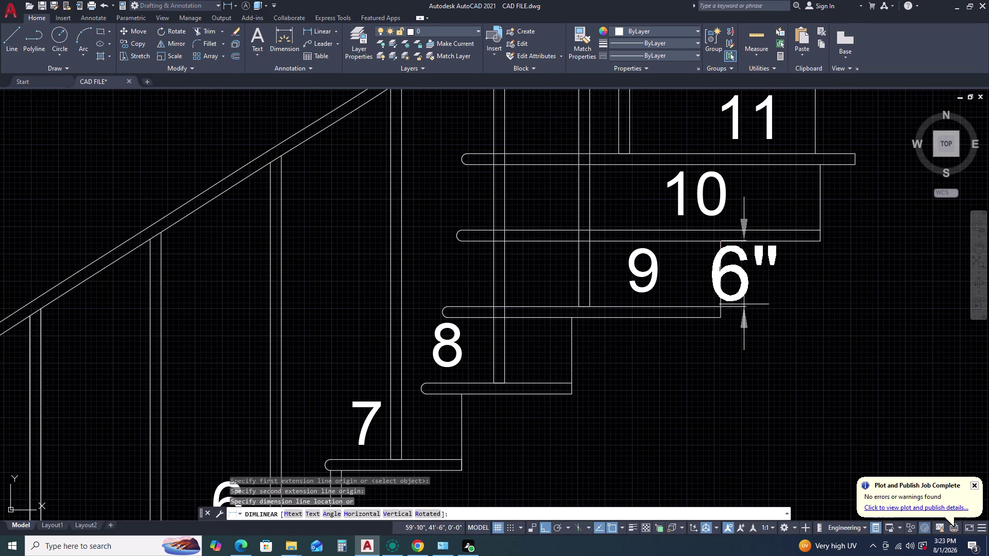
key(space)
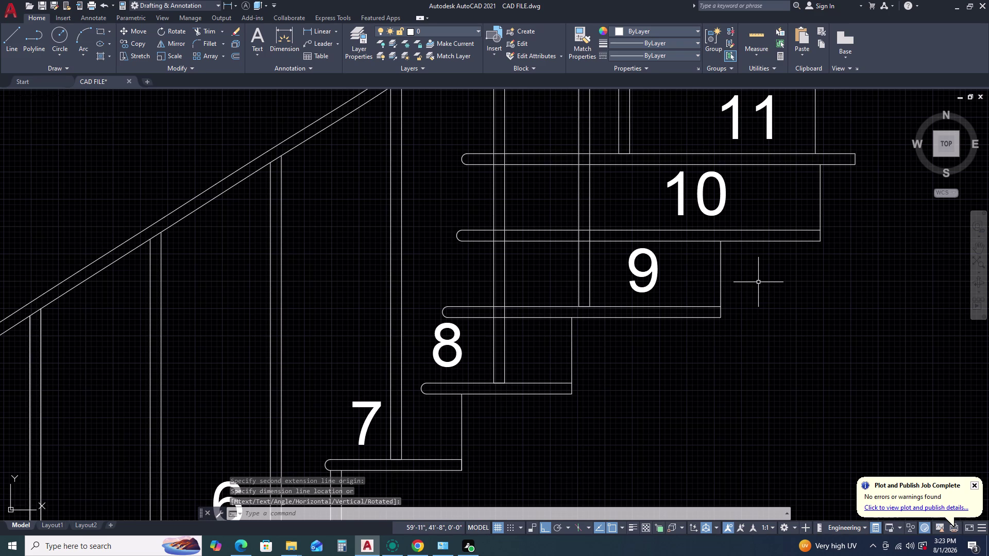
key(space)
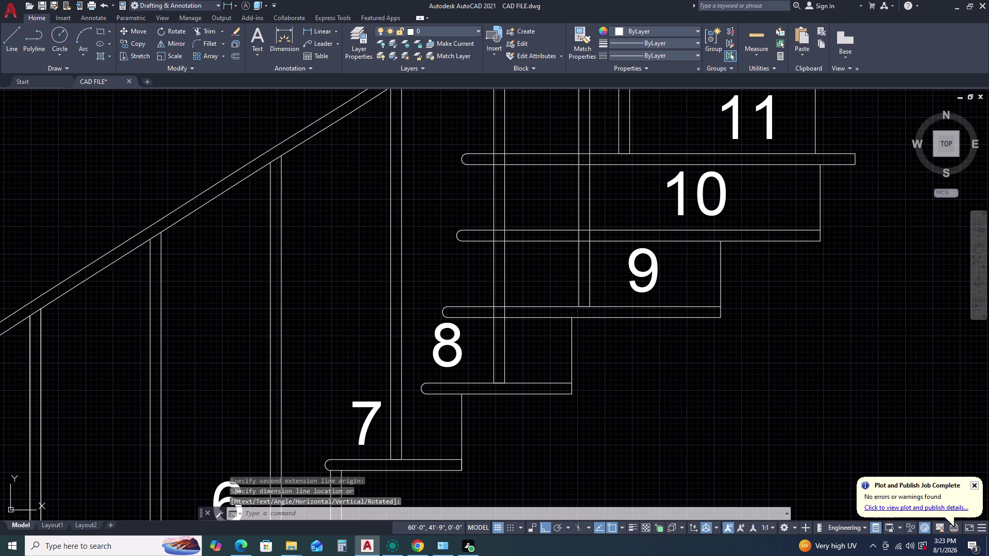
scroll(down, 3)
scroll(up, 3)
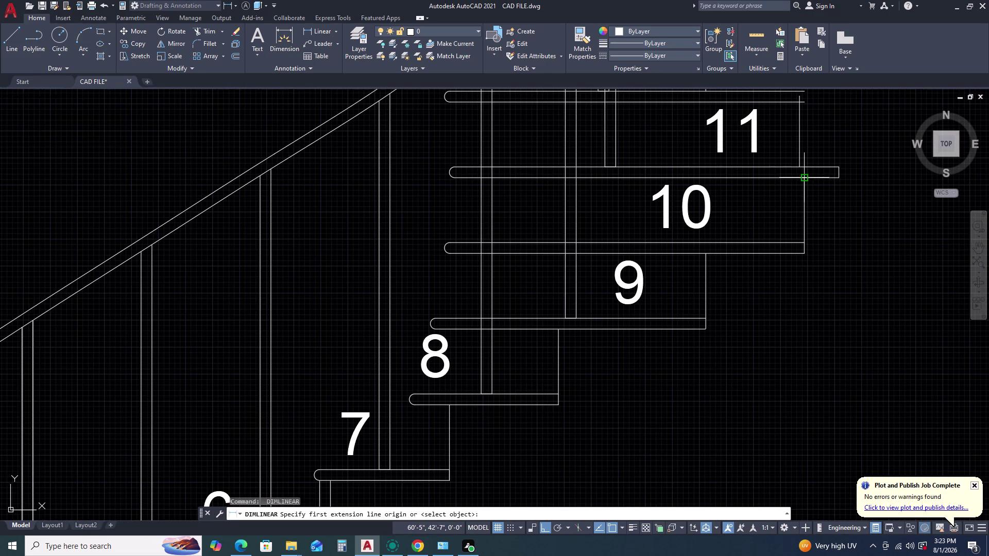
click(808, 178)
click(806, 245)
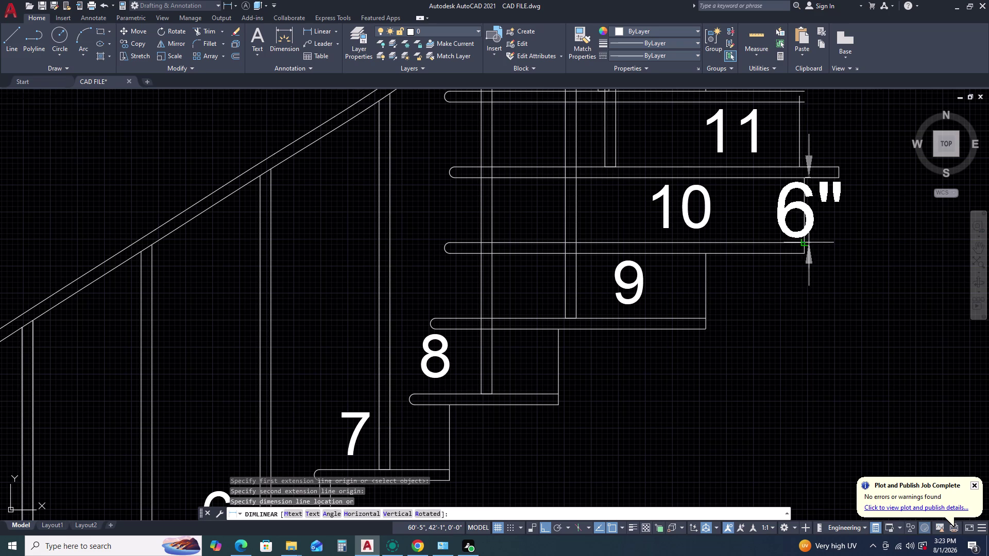
scroll(down, 3)
key(space)
middle_drag(795, 230, 777, 266)
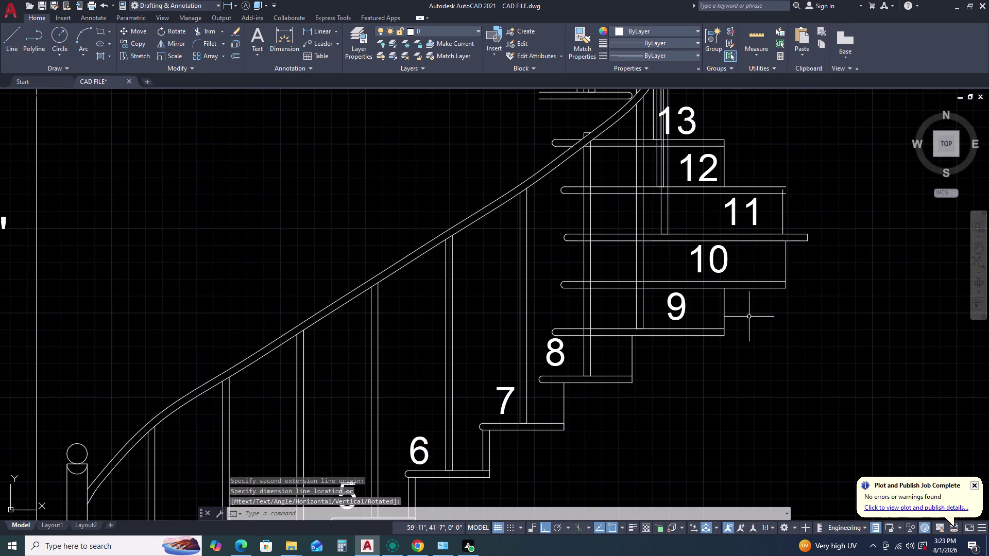
scroll(up, 3)
key(space)
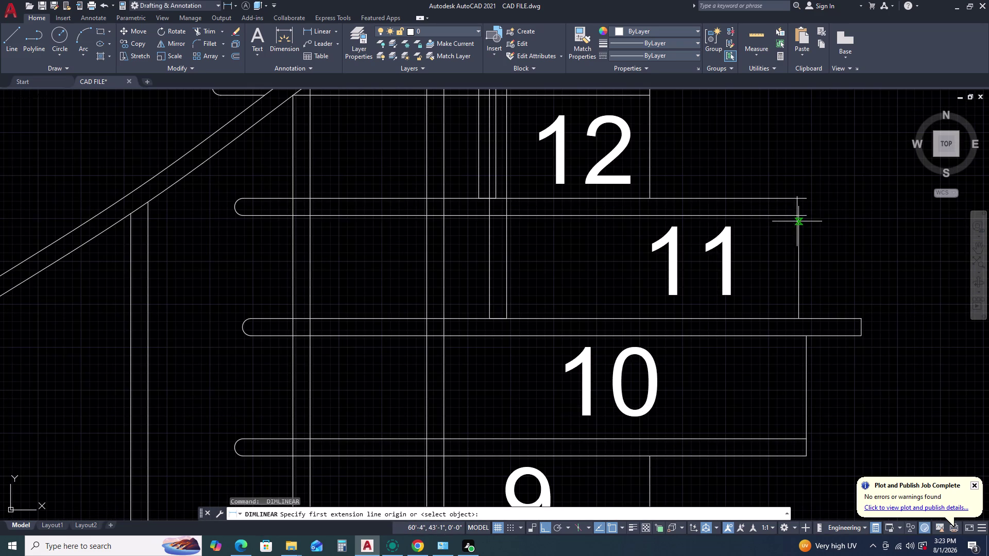
click(800, 316)
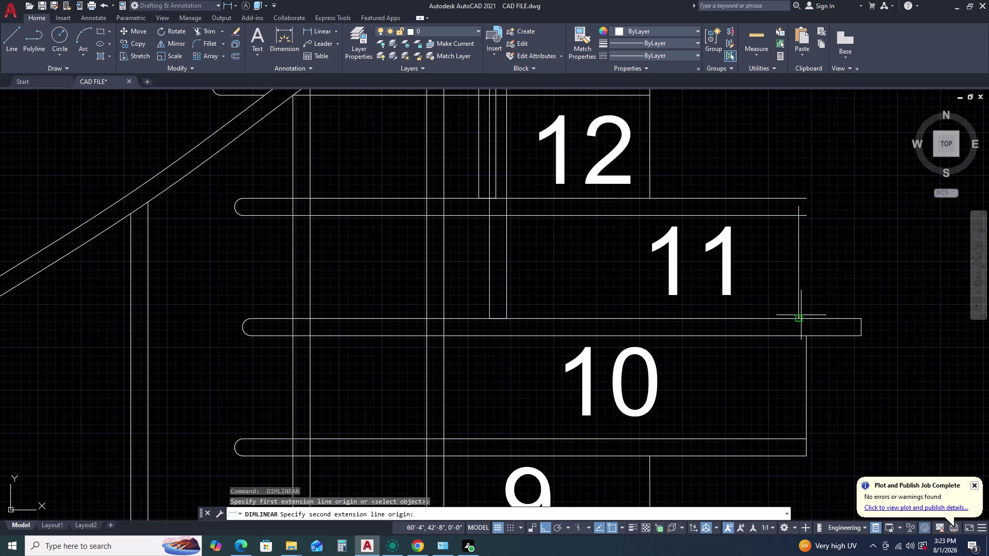
click(796, 216)
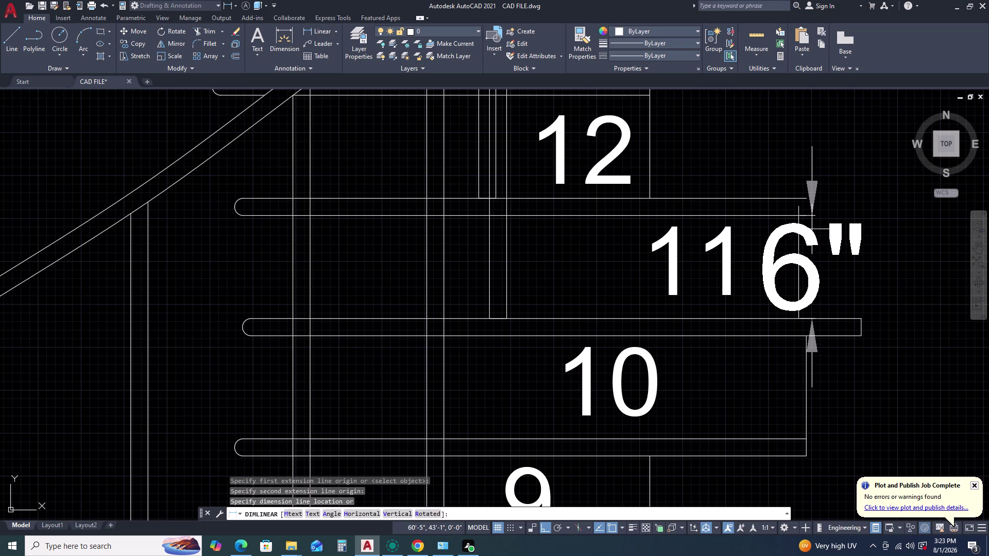
key(space)
scroll(down, 3)
middle_drag(704, 205, 709, 252)
middle_click(709, 253)
scroll(down, 3)
key(space)
scroll(up, 3)
click(709, 239)
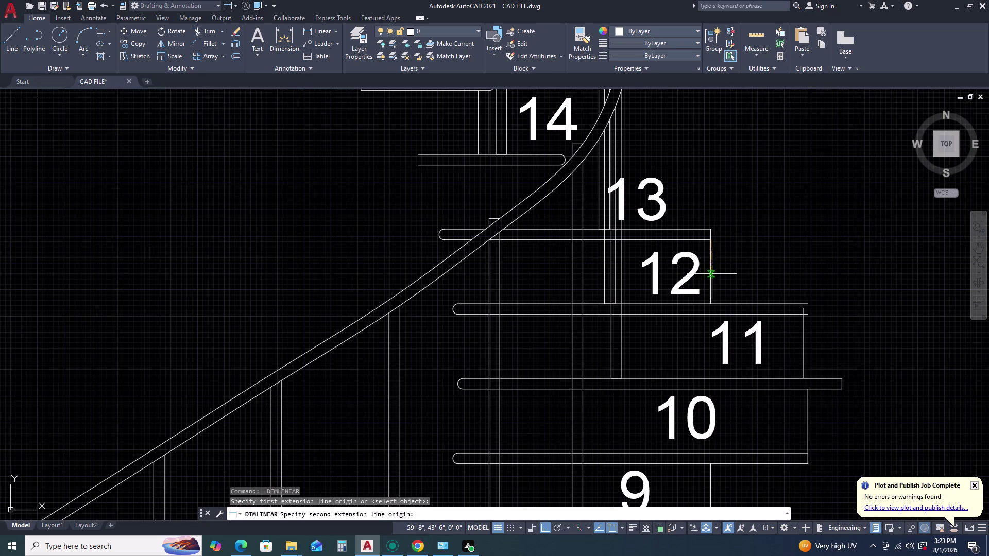
click(713, 303)
key(space)
scroll(down, 3)
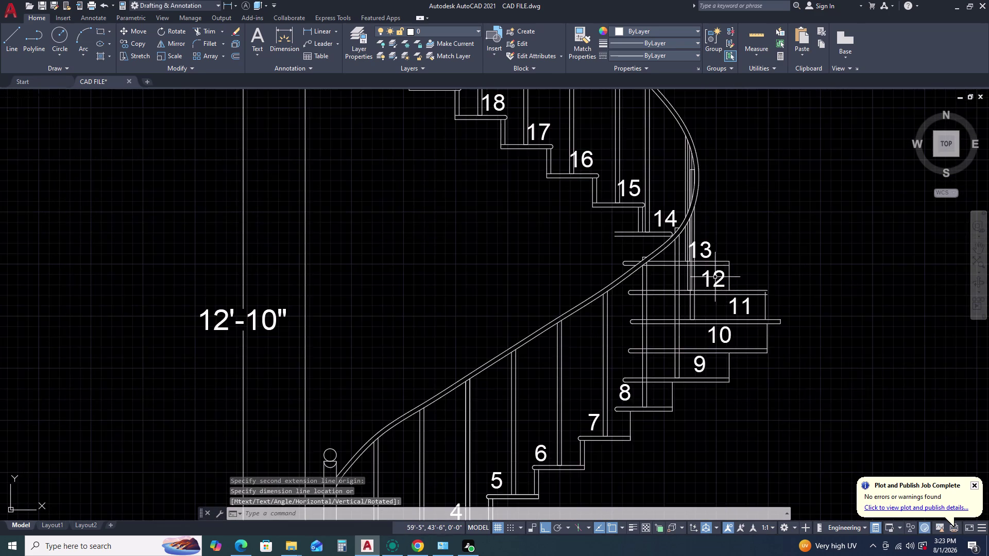
scroll(up, 3)
key(space)
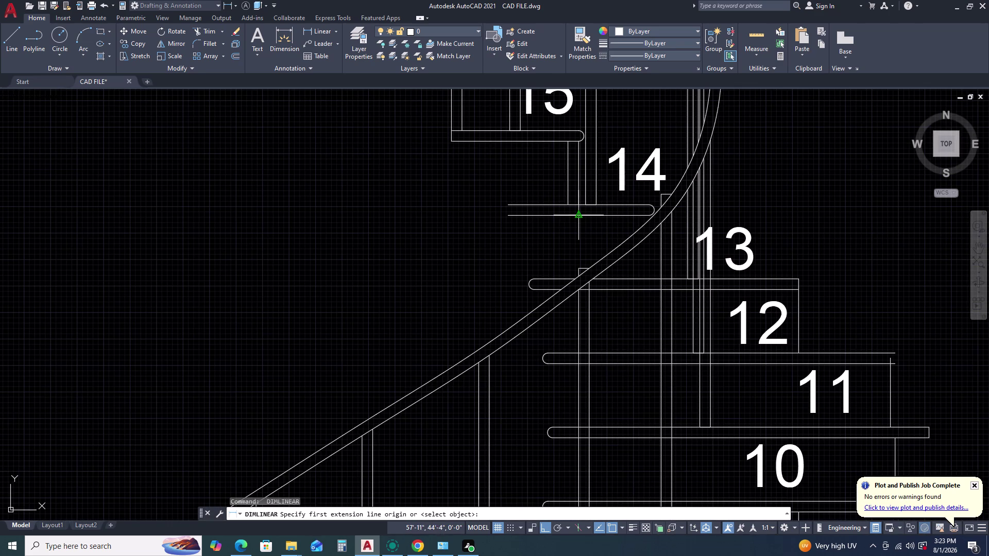
click(567, 279)
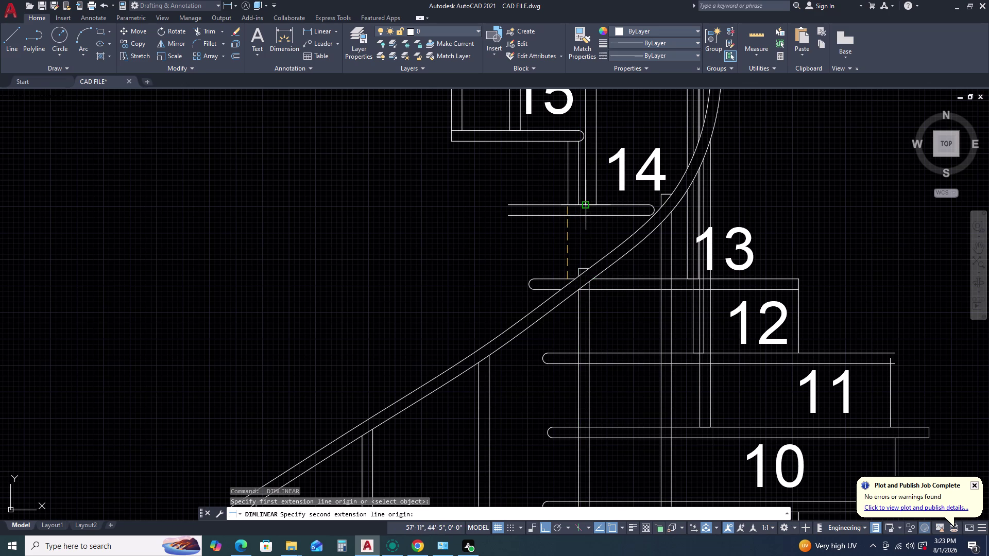
click(565, 217)
key(space)
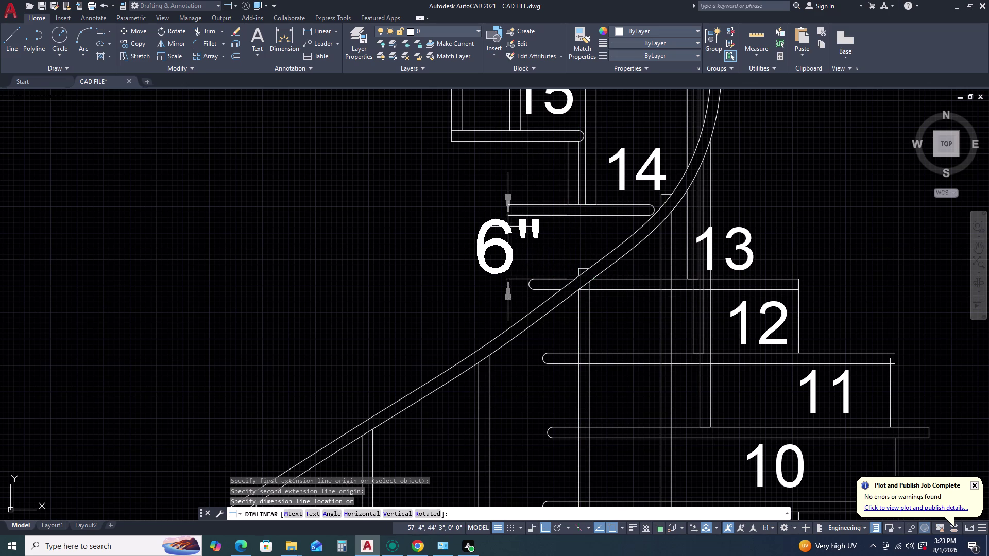
key(space)
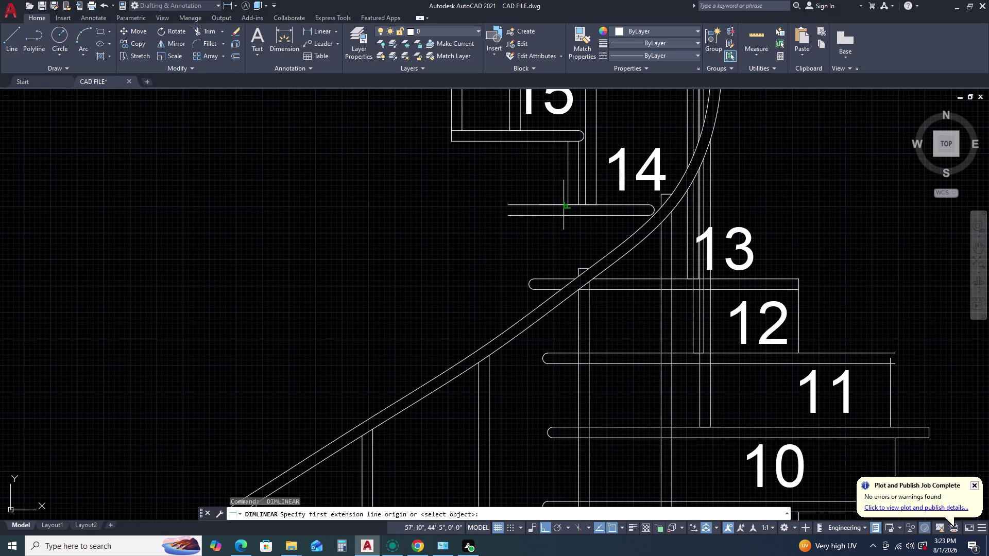
click(564, 205)
click(568, 144)
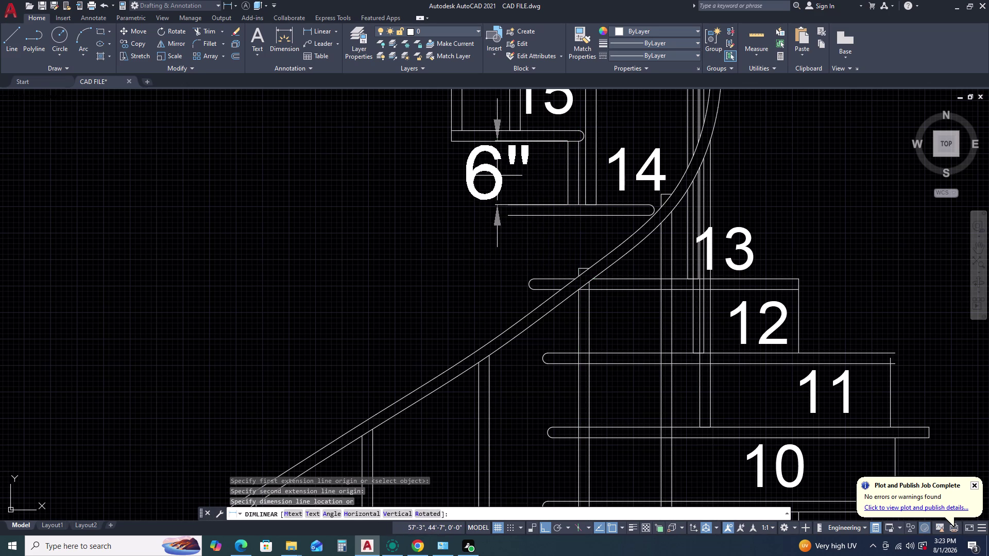
key(space)
scroll(down, 3)
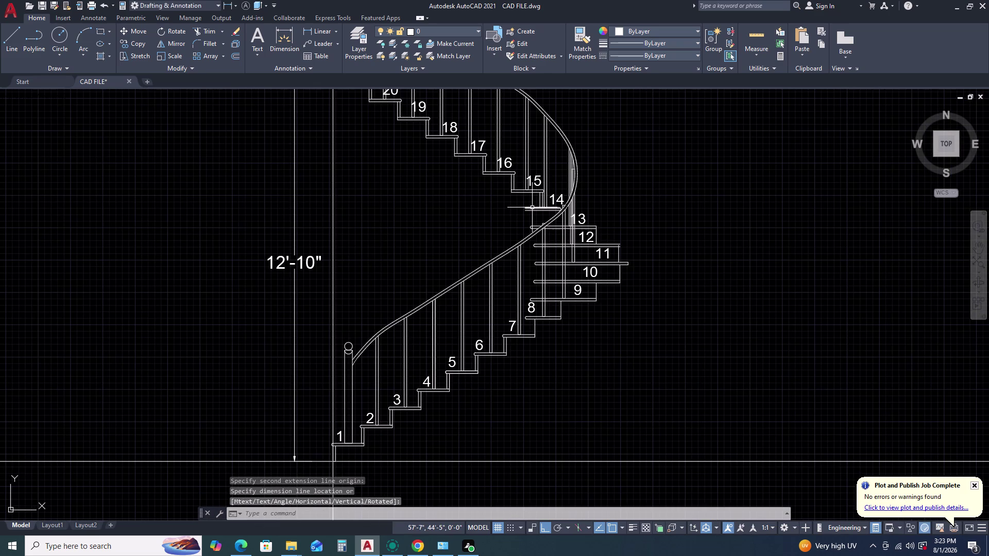
scroll(down, 3)
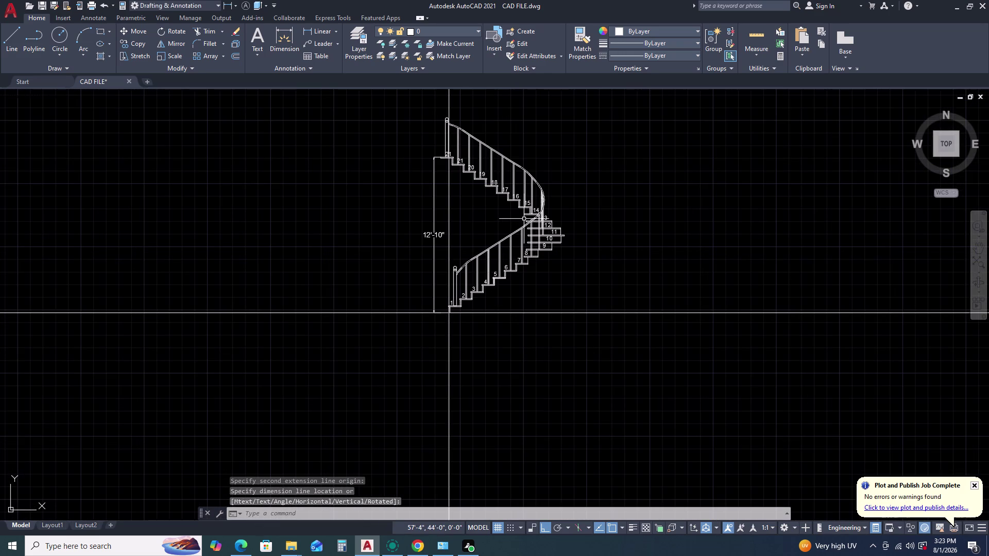
Trial-measure the risers between treads 20–19 and 19–18, cancelling each without placing.
scroll(down, 3)
key(space)
scroll(up, 3)
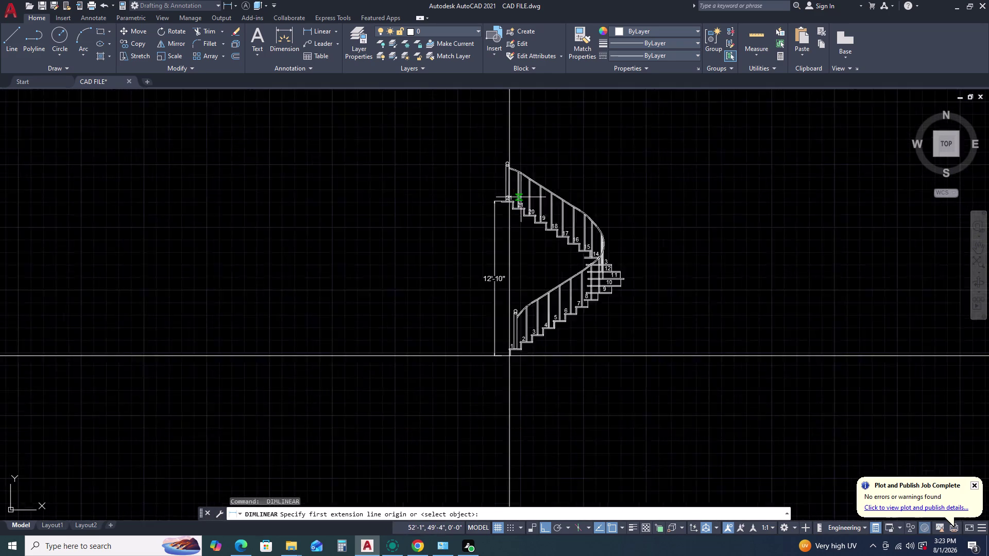
scroll(up, 3)
scroll(up, 3)
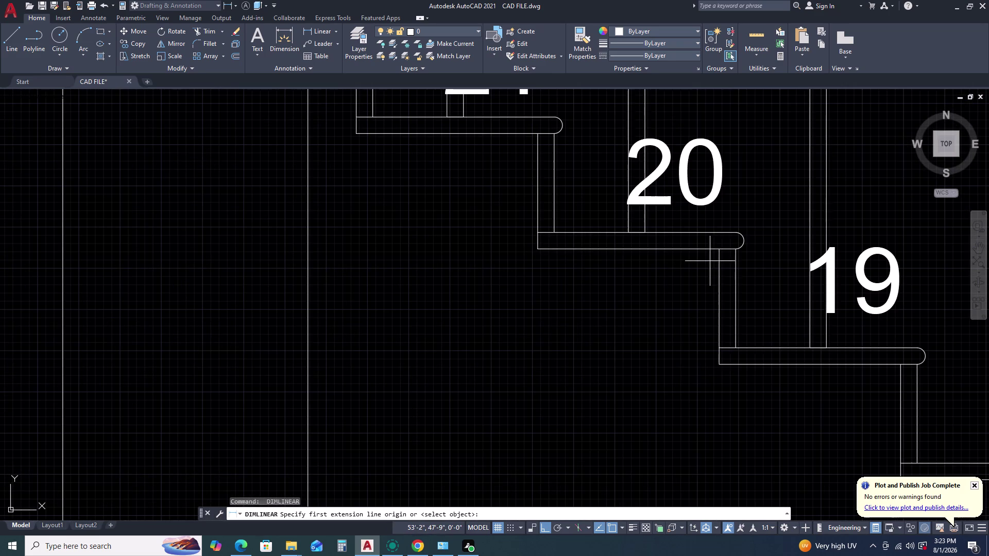
click(715, 250)
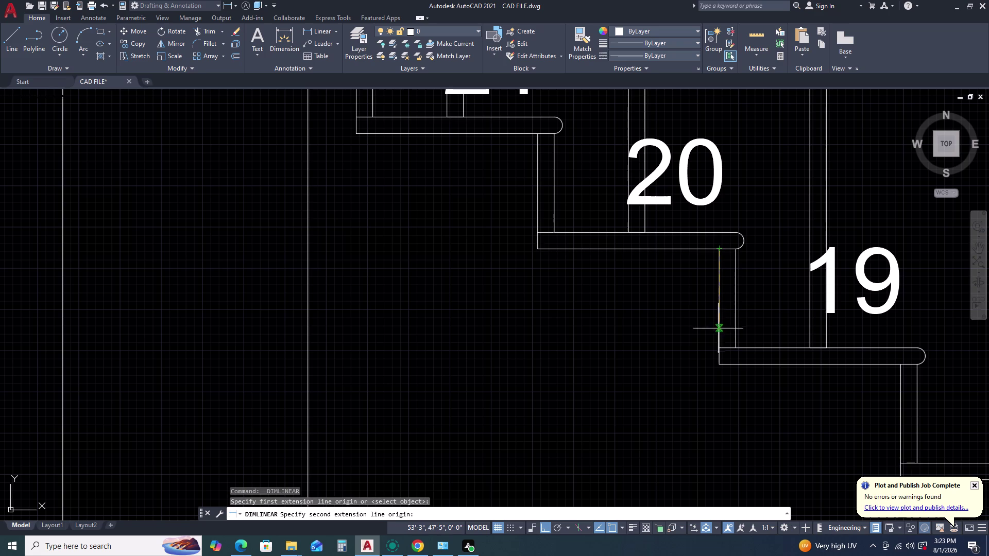
click(719, 347)
key(space)
scroll(down, 3)
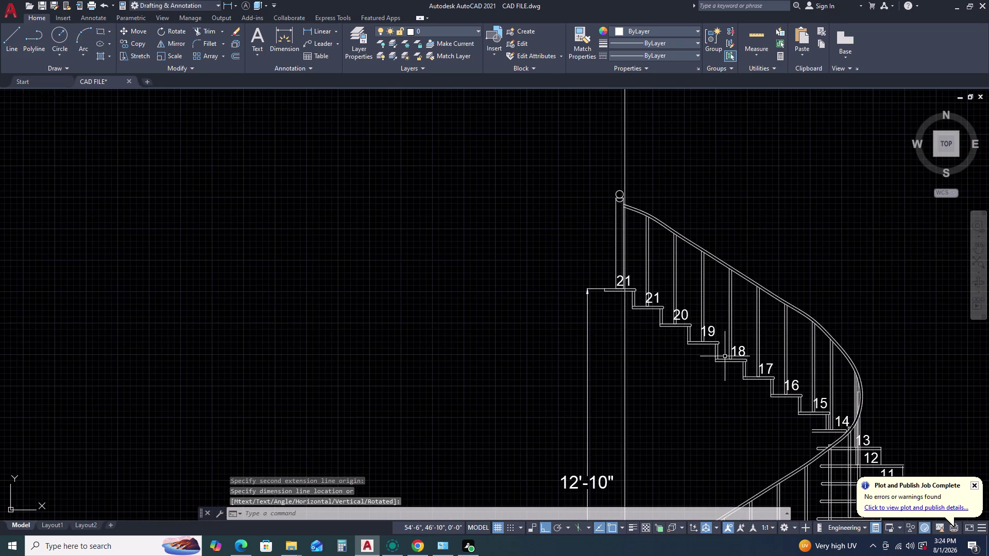
scroll(up, 3)
key(space)
click(708, 329)
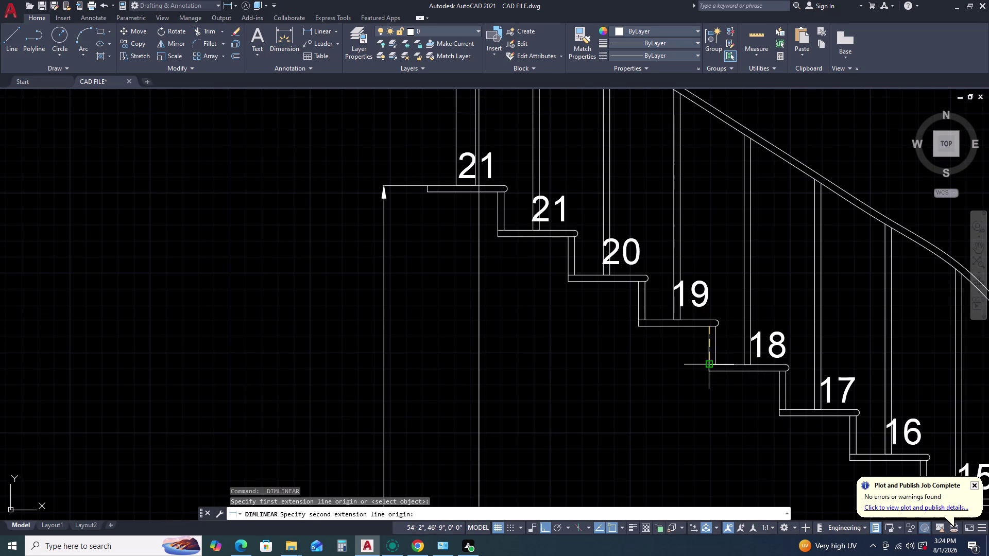
click(712, 360)
scroll(down, 3)
key(space)
Trial-measure the riser between treads 18 and 17, then cancel it.
scroll(down, 3)
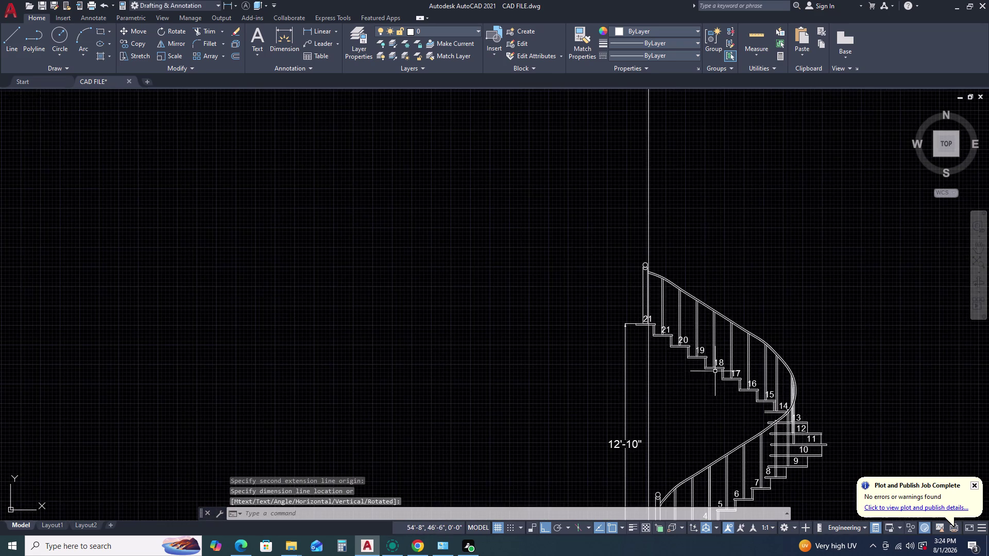
scroll(up, 3)
key(space)
scroll(up, 3)
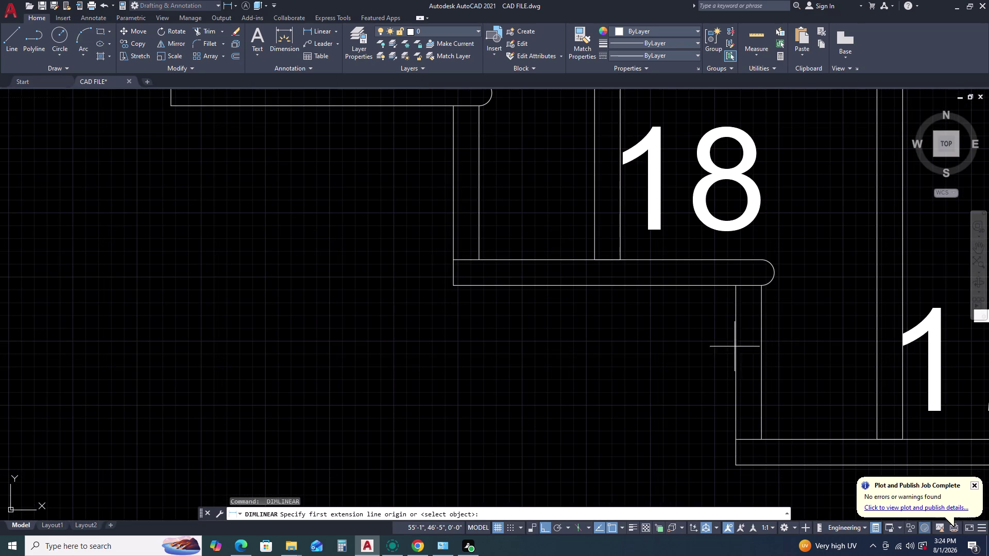
click(738, 287)
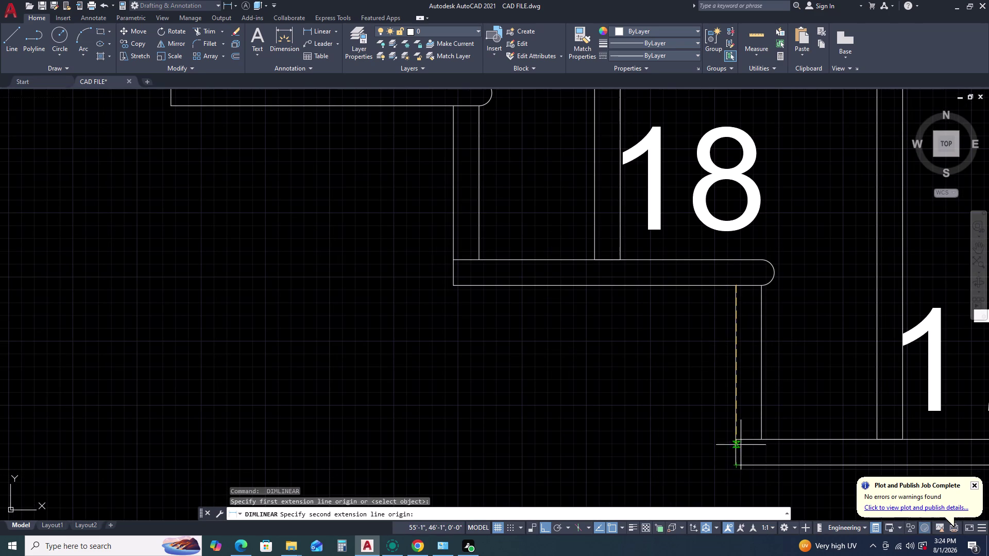
click(738, 442)
scroll(down, 3)
key(space)
Shift the view toward treads 14–15 and cancel two more trial riser measurements.
scroll(down, 3)
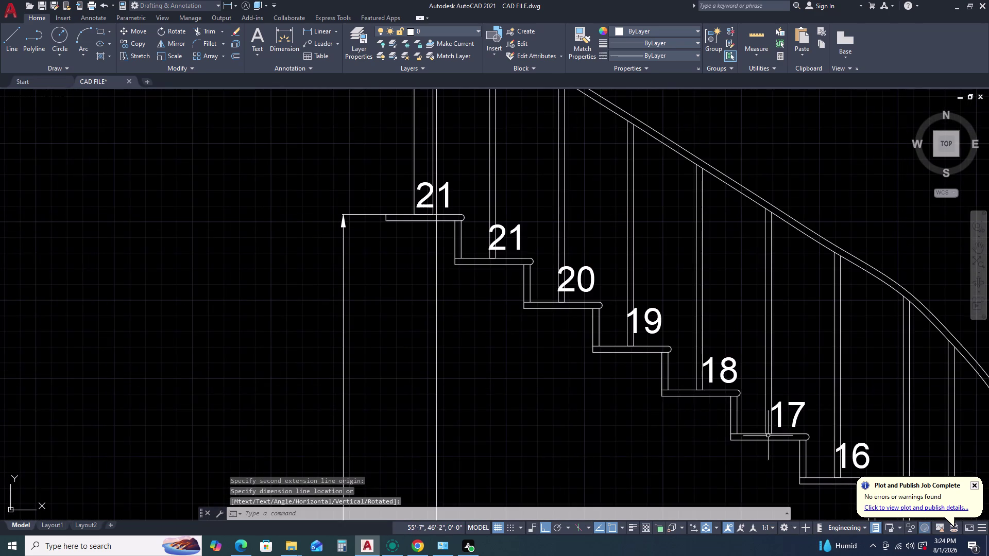
scroll(down, 3)
middle_drag(754, 438, 658, 356)
middle_drag(633, 331, 626, 320)
key(space)
scroll(up, 3)
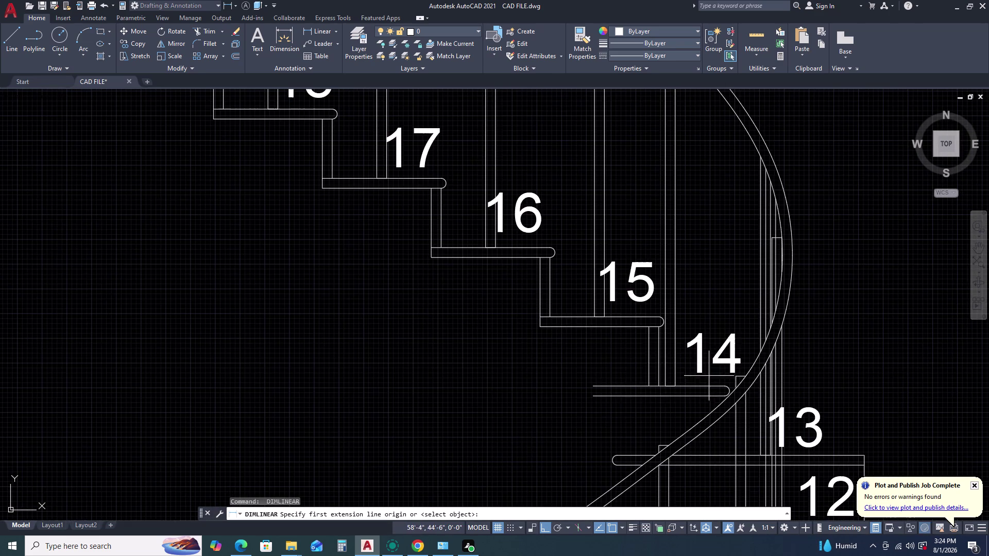
scroll(up, 3)
click(636, 359)
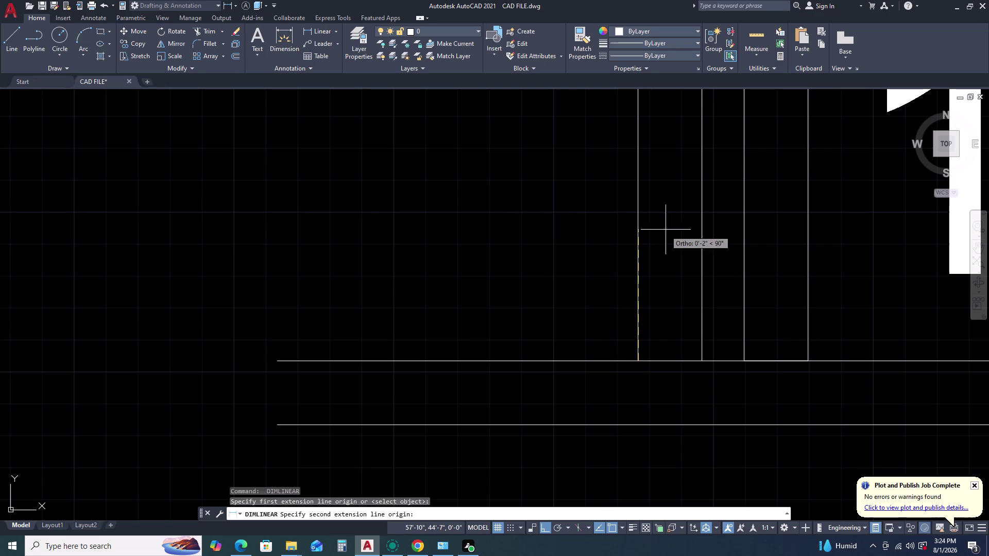
scroll(down, 3)
scroll(up, 3)
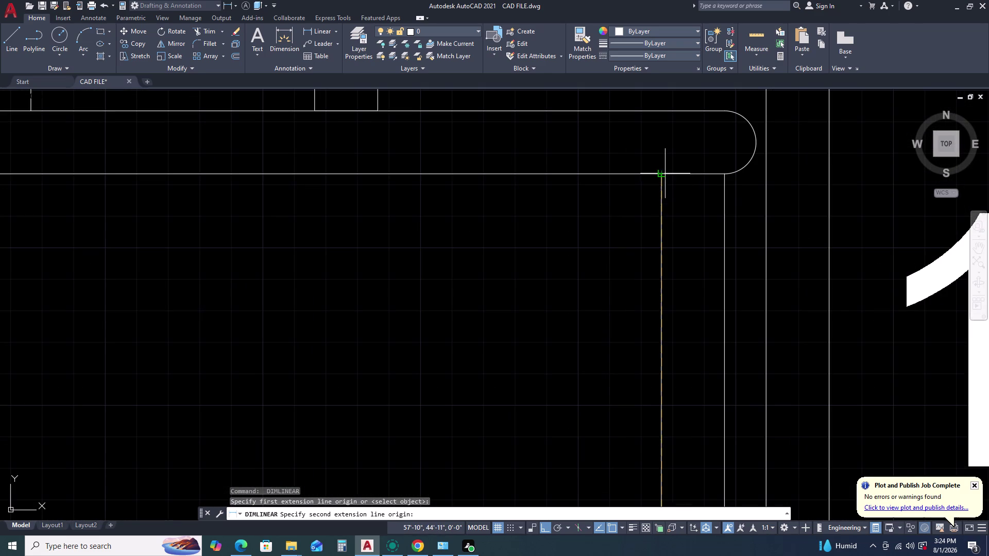
click(663, 175)
scroll(down, 3)
key(space)
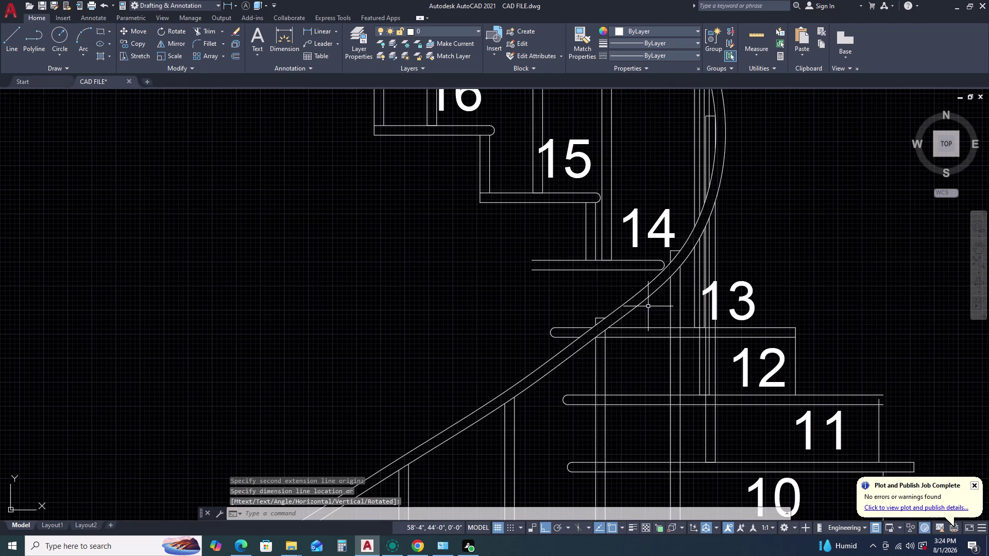
key(space)
drag(572, 326, 574, 311)
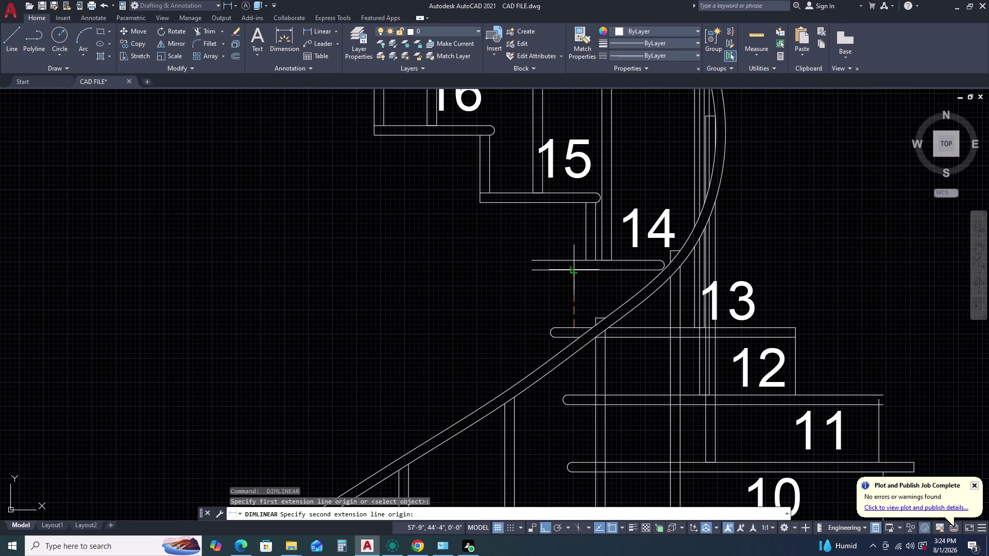
click(572, 269)
key(space)
scroll(down, 3)
scroll(up, 3)
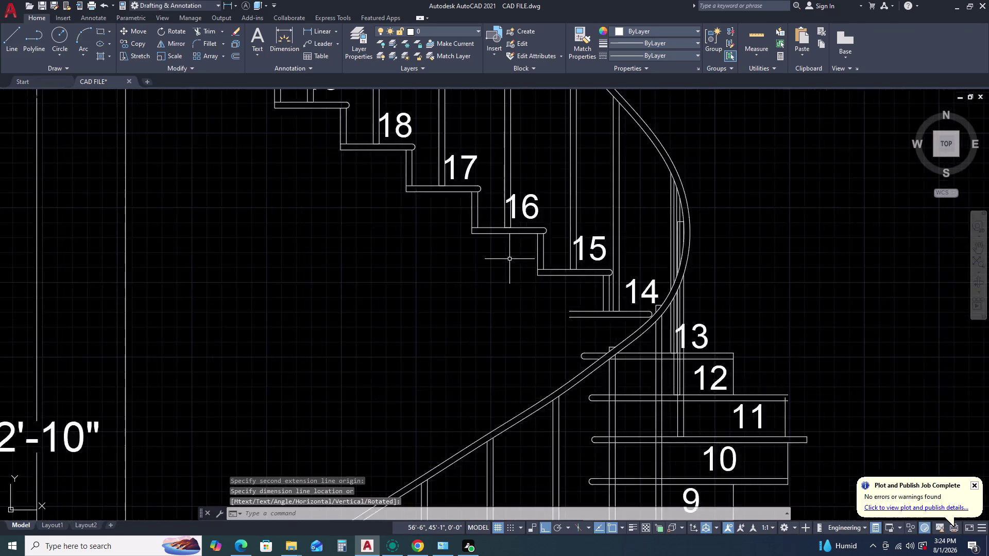
scroll(up, 3)
middle_click(650, 309)
Check the 6" riser from tread 16 to 15 without placing it, then zoom to the whole drawing.
key(space)
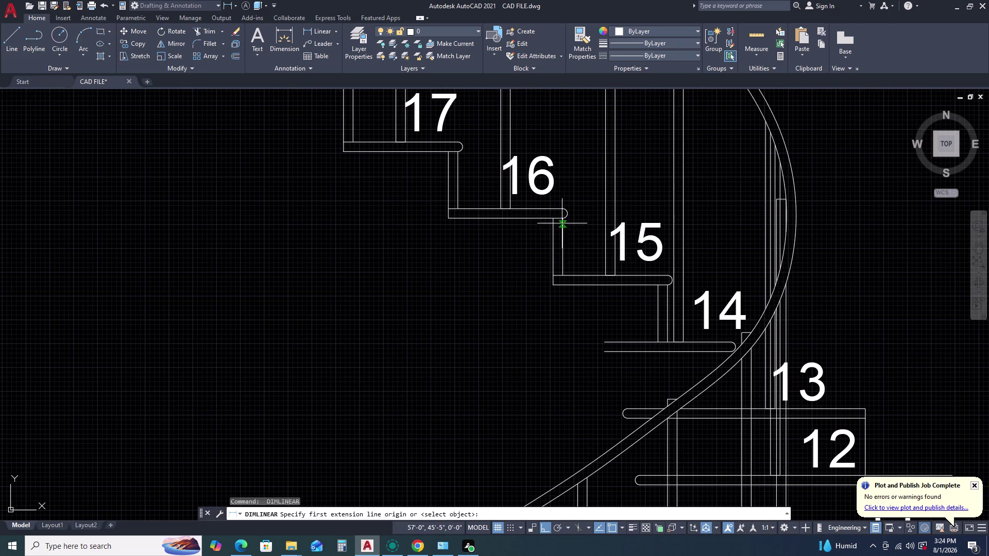
click(563, 219)
click(564, 277)
key(space)
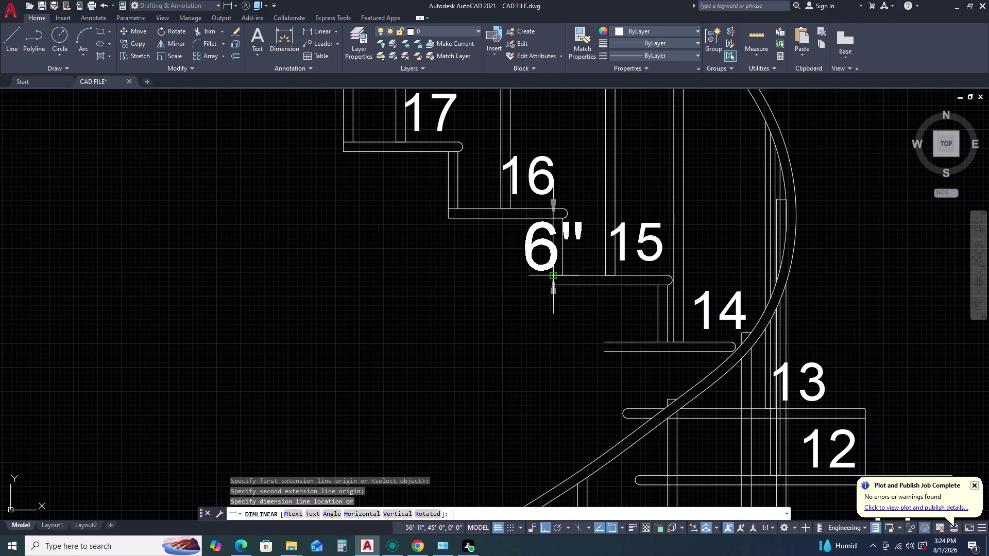
scroll(down, 3)
middle_click(492, 250)
middle_drag(492, 250, 539, 261)
middle_drag(544, 263, 572, 269)
middle_drag(578, 270, 590, 272)
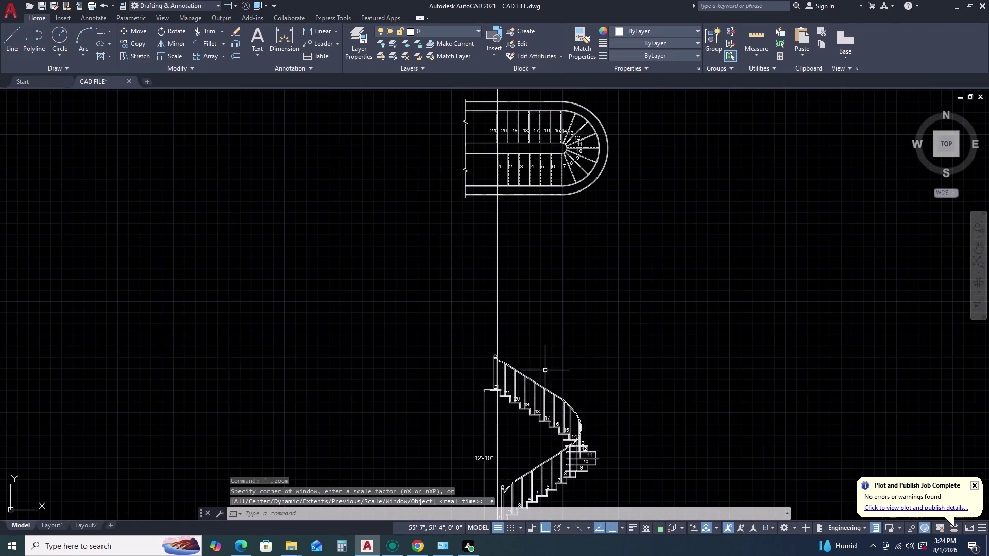
Frame the plan and elevation, then pan near the 12'-10" height dimension.
middle_drag(546, 375, 545, 364)
scroll(down, 3)
middle_drag(536, 282, 540, 265)
scroll(up, 3)
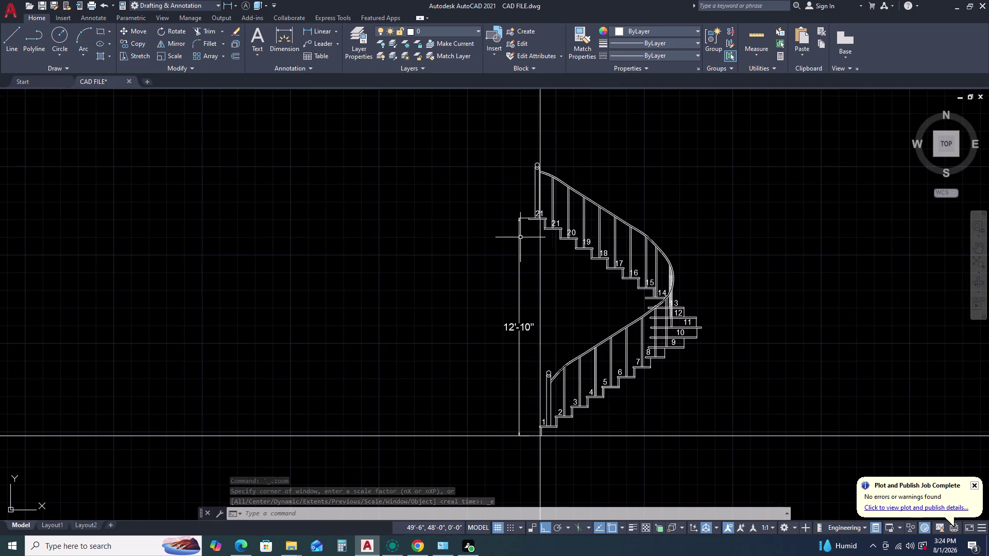
scroll(down, 3)
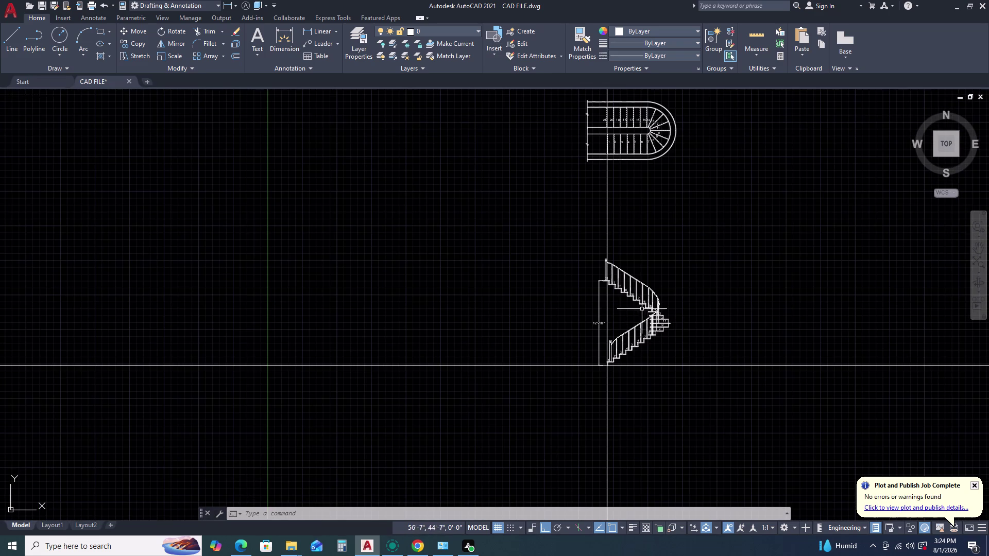
scroll(down, 3)
scroll(up, 3)
scroll(up, 3)
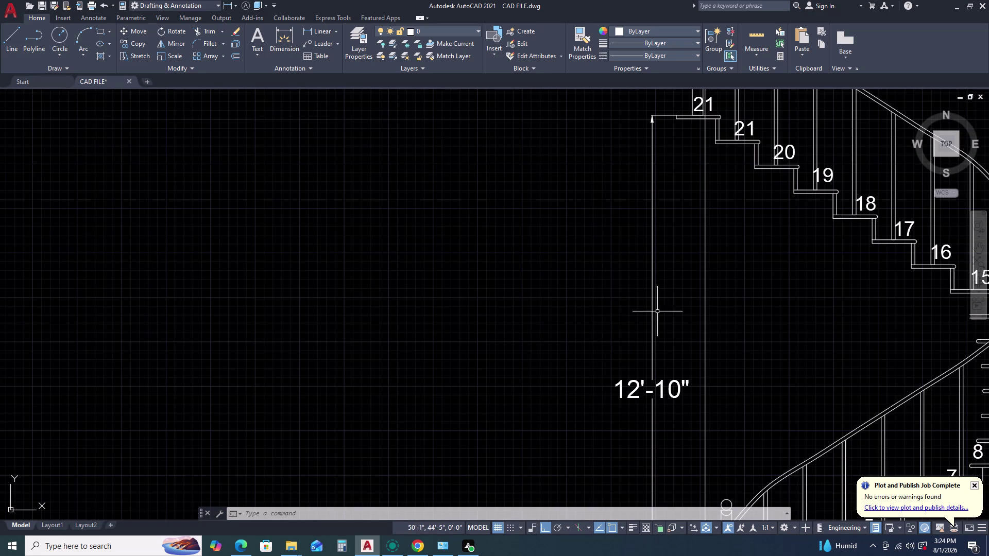
middle_click(641, 304)
middle_click(633, 296)
middle_drag(677, 216, 621, 236)
middle_drag(618, 237, 611, 241)
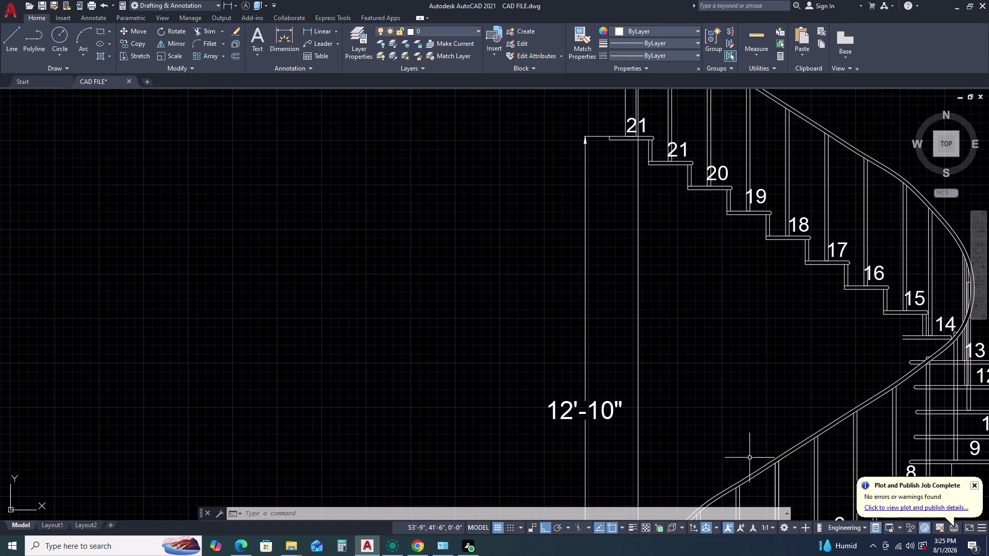
Bring the whole elevation into view and start a Linear dimension.
scroll(down, 3)
middle_drag(669, 365, 601, 358)
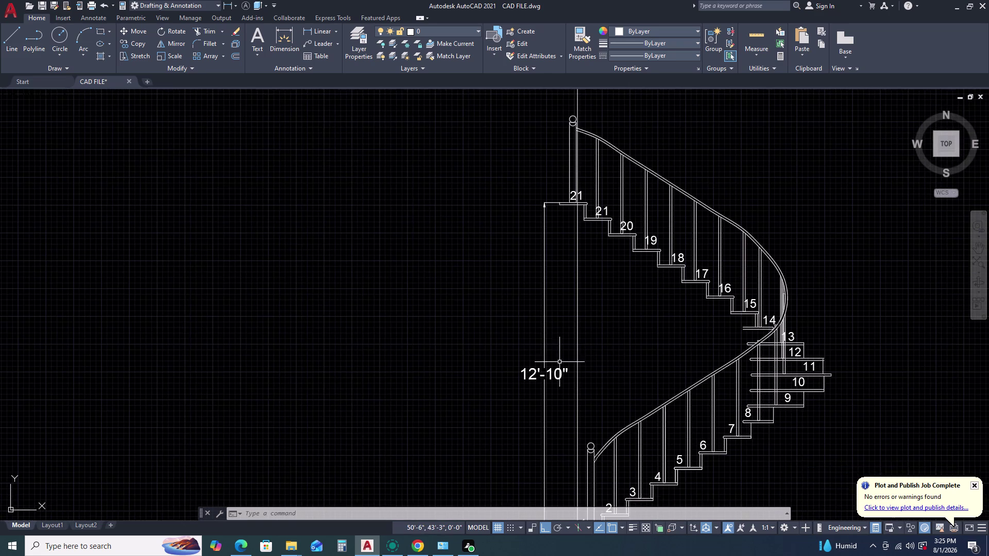
scroll(down, 3)
middle_drag(545, 443, 545, 412)
middle_click(545, 408)
middle_click(535, 461)
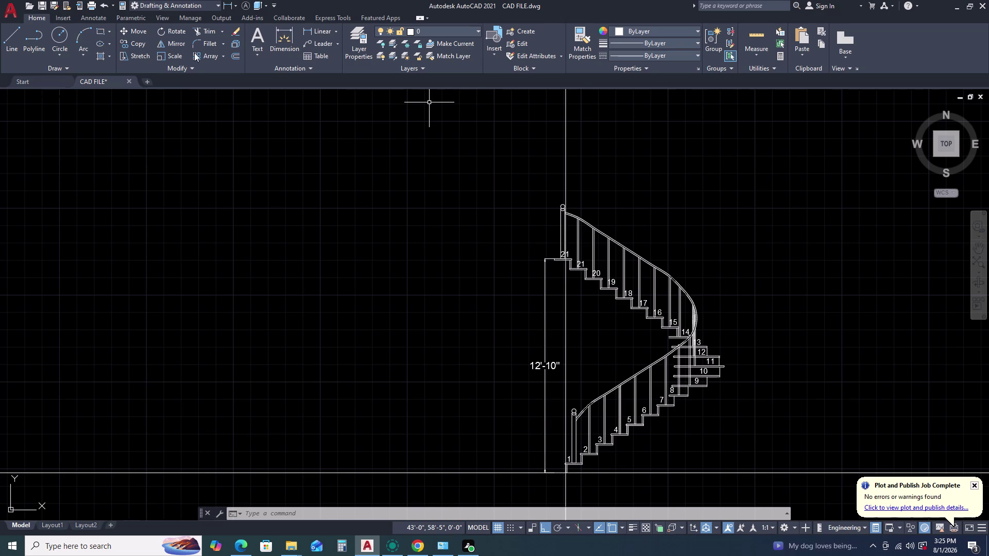
click(313, 29)
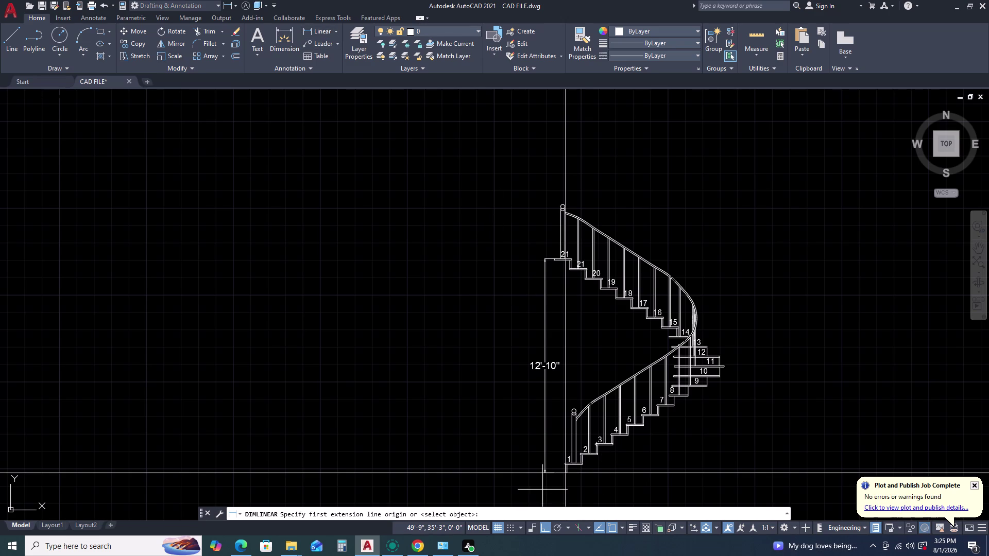
Pick the floor line as the first point and enter a vertical 12'3 second point.
scroll(up, 3)
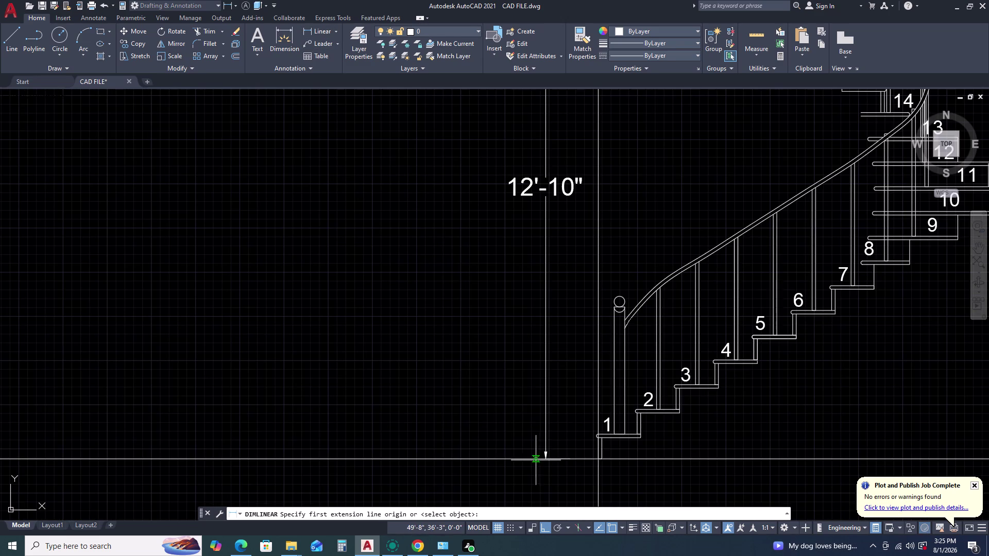
click(547, 459)
middle_drag(555, 187, 563, 227)
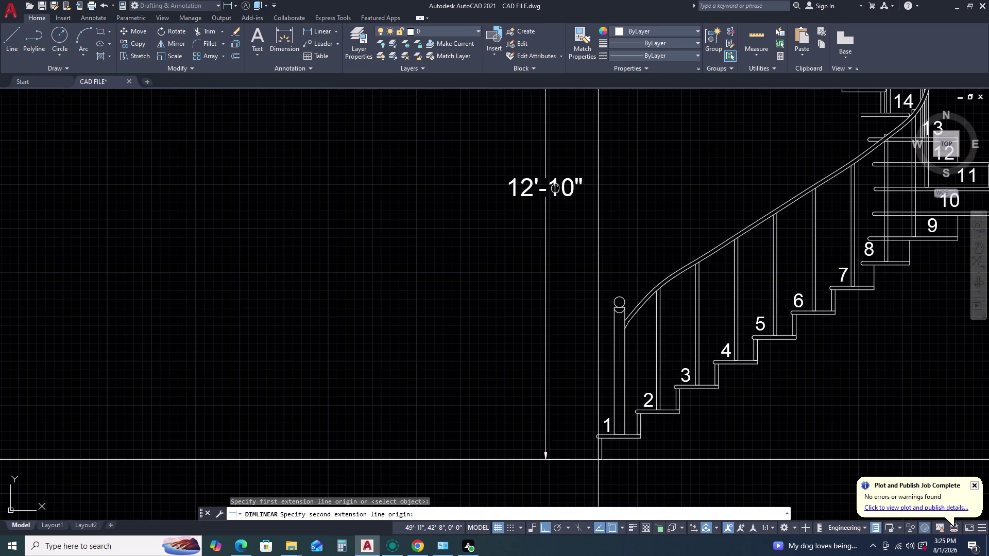
middle_drag(562, 227, 574, 300)
key(End)
key(Down)
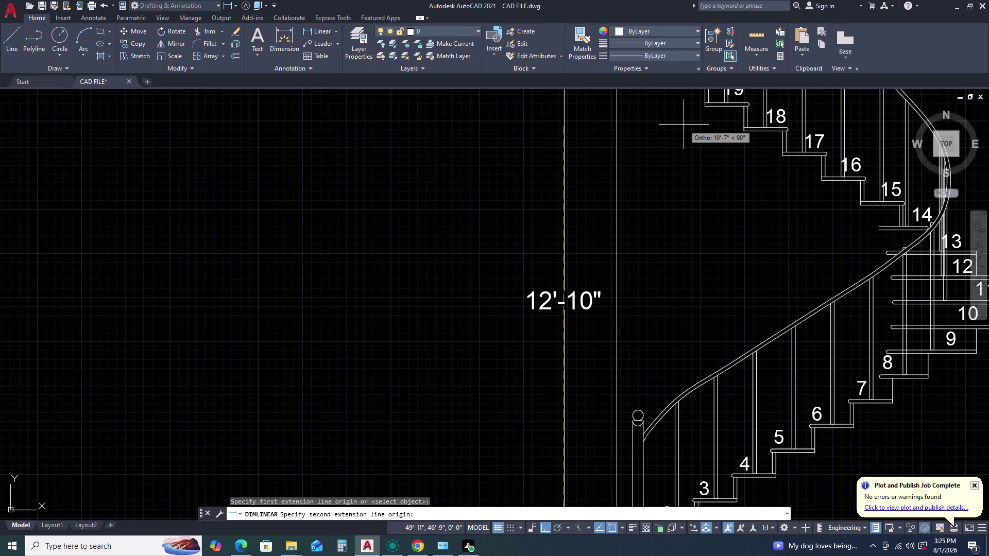
key(apostrophe)
key(Page_Down)
key(BackSpace)
text(12)
key(apostrophe)
text(3)
key(space)
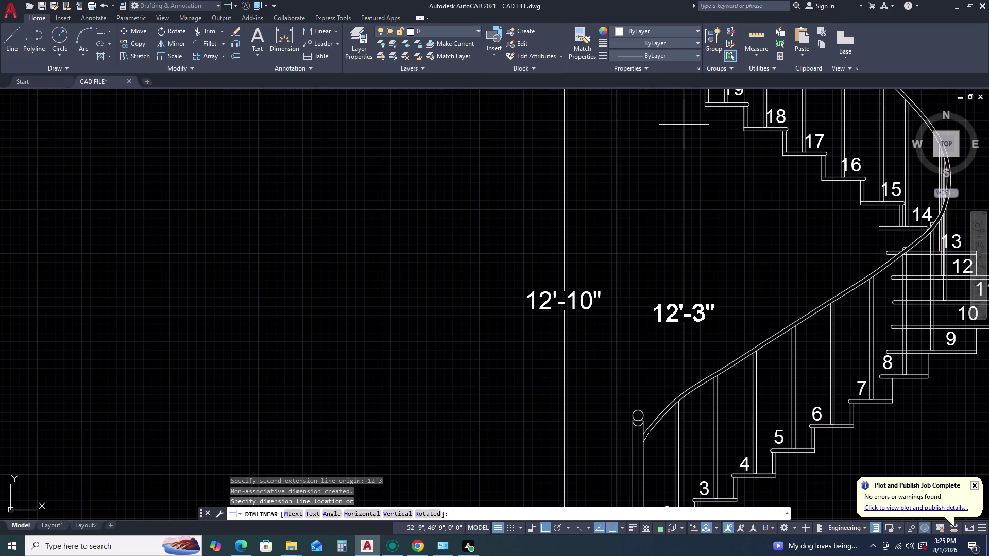
Place the 12'-3" dimension just left of the 12'-10" dimension.
scroll(down, 3)
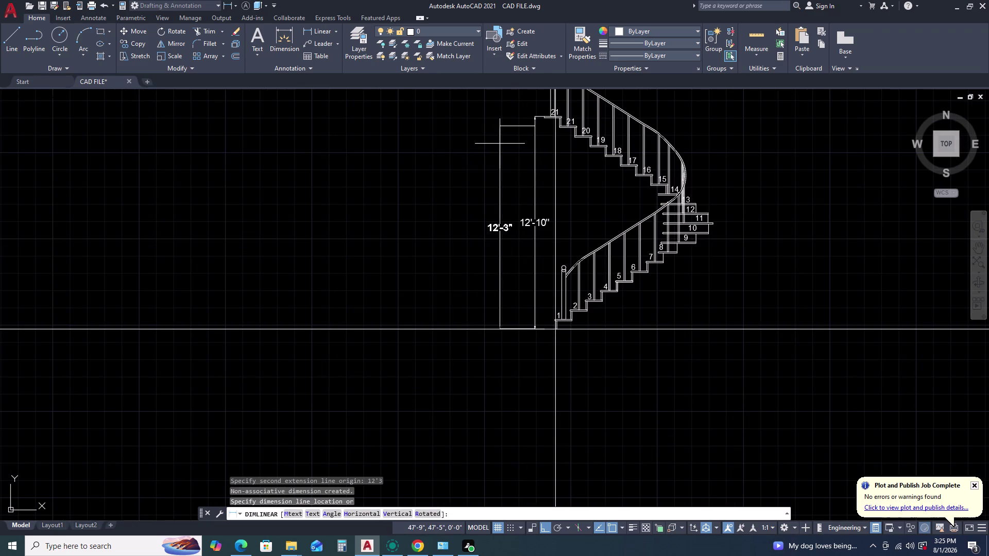
click(500, 143)
scroll(down, 3)
middle_drag(520, 140, 529, 176)
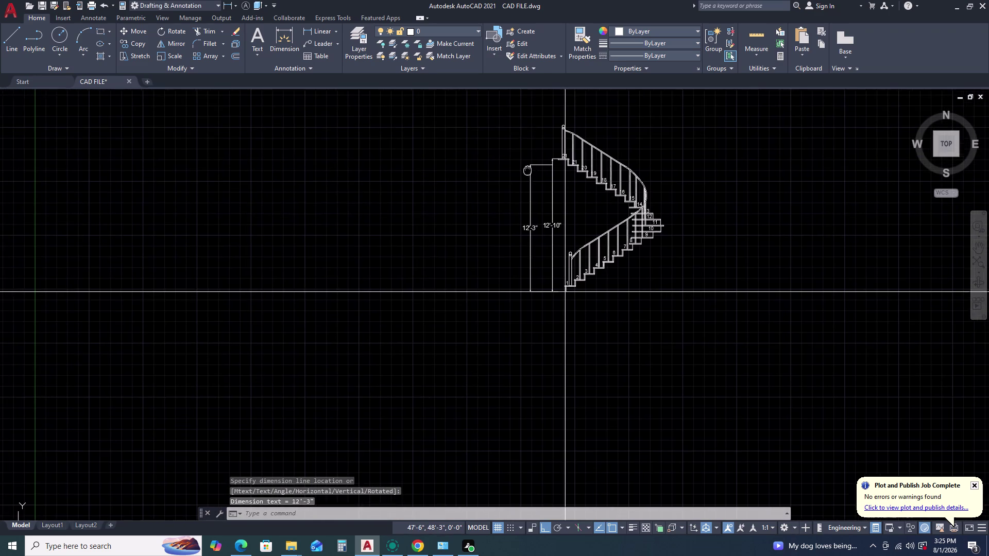
middle_click(532, 200)
scroll(up, 3)
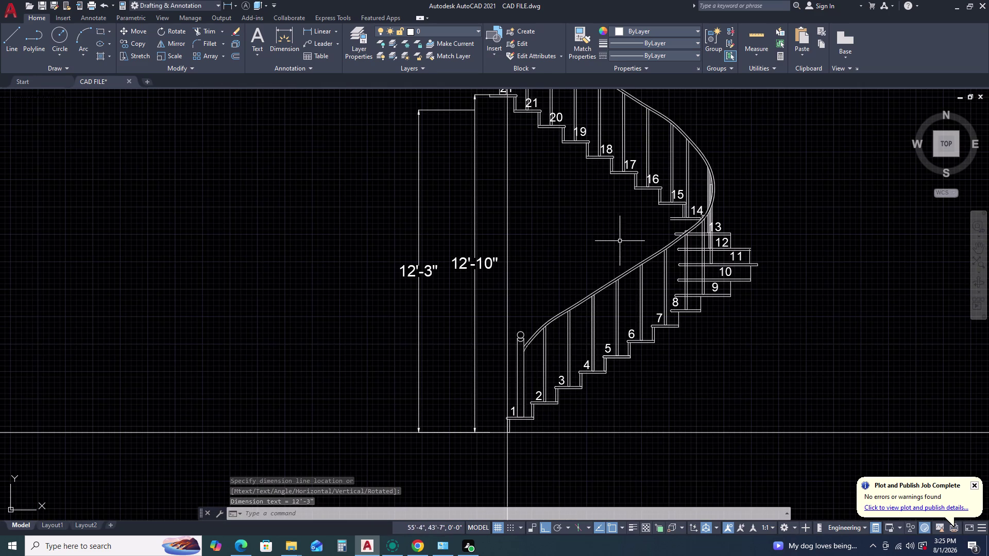
scroll(up, 3)
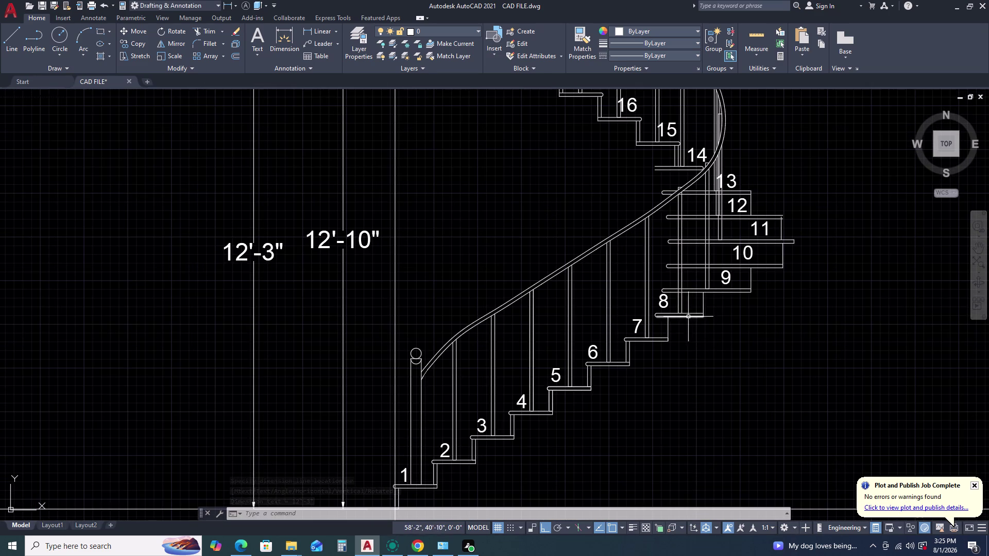
middle_drag(702, 277, 711, 300)
middle_click(717, 309)
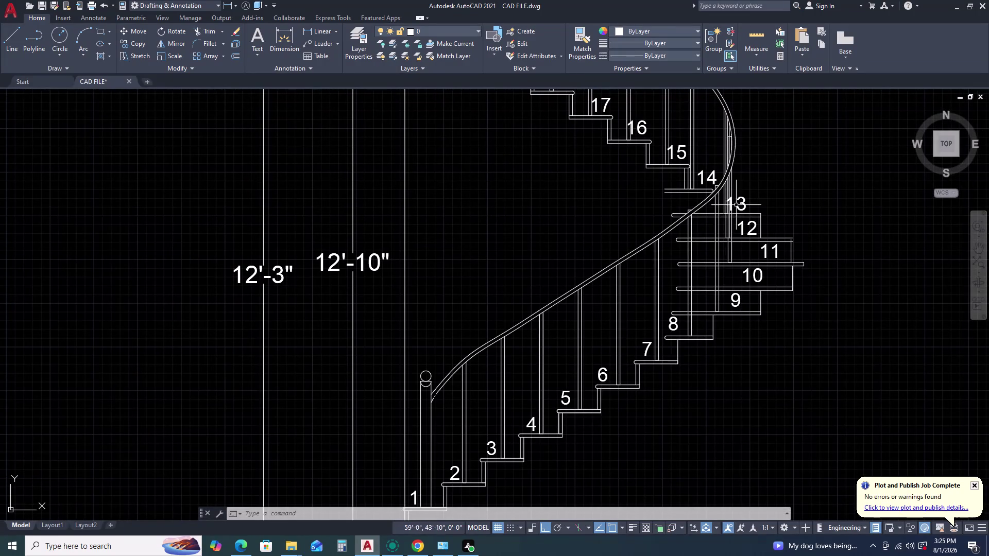
middle_click(711, 204)
middle_drag(716, 217, 751, 264)
middle_drag(762, 274, 827, 293)
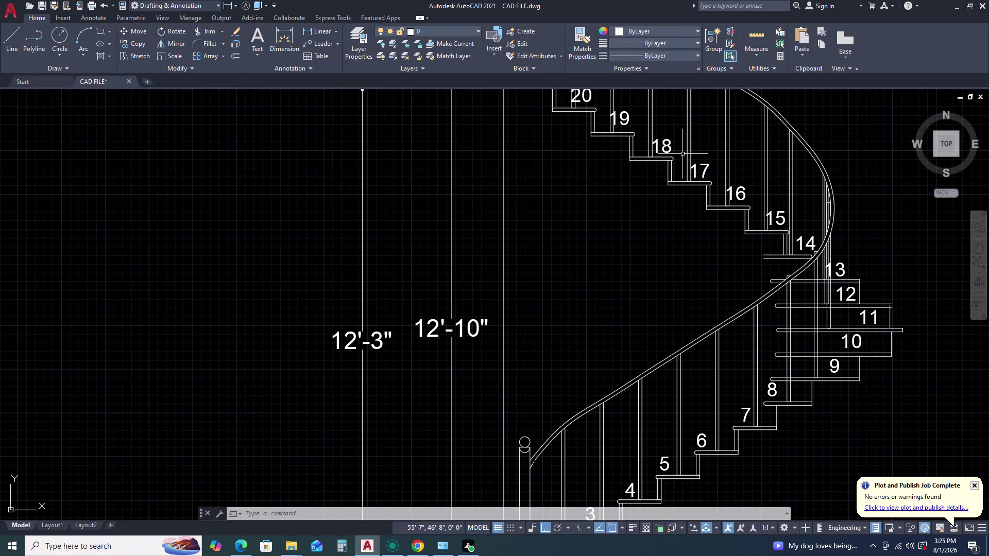
middle_drag(645, 136, 676, 172)
middle_click(690, 195)
middle_drag(695, 202, 703, 212)
middle_drag(704, 213, 712, 225)
middle_click(715, 228)
middle_click(716, 228)
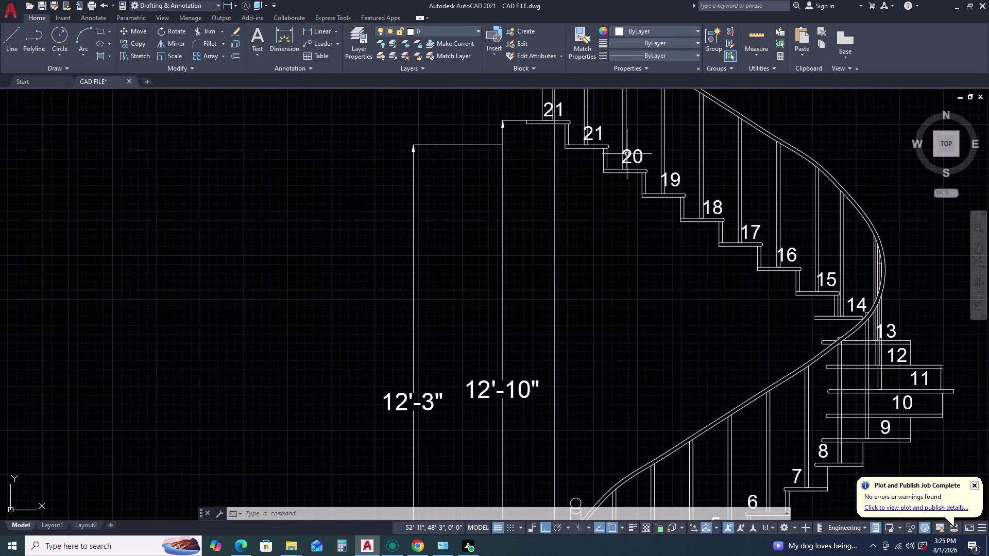
middle_drag(590, 142, 639, 230)
middle_click(639, 230)
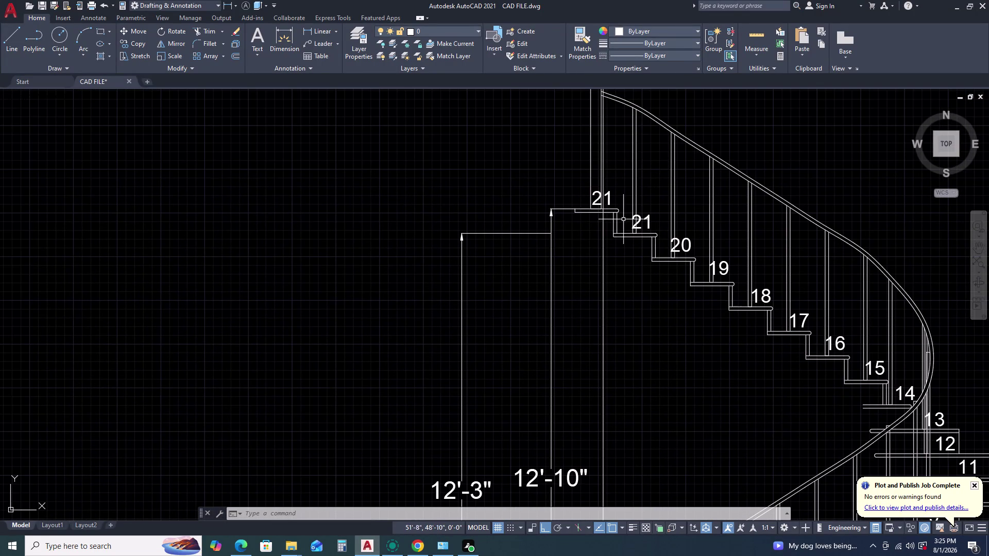
scroll(down, 3)
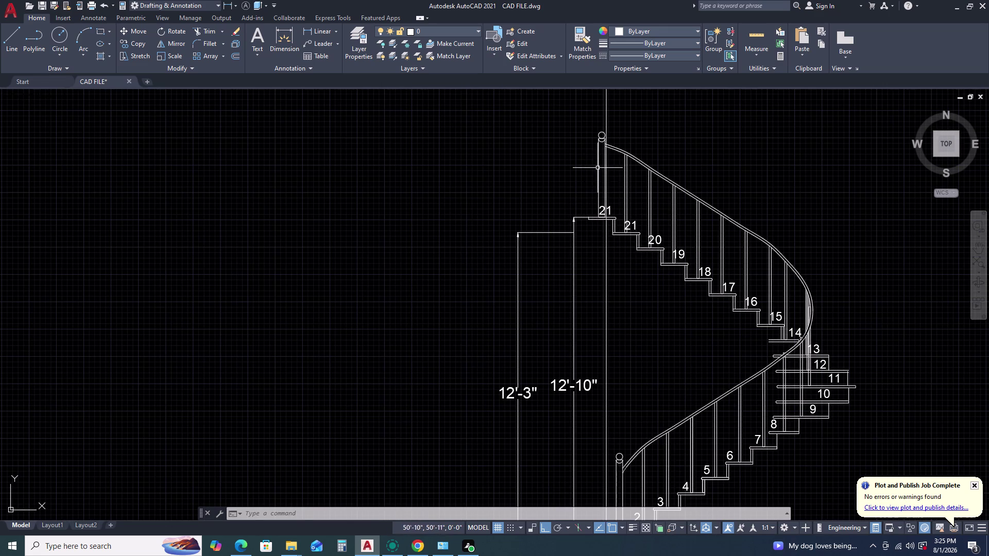
scroll(up, 3)
Select the top baluster, clear it, then select the top newel post.
click(654, 212)
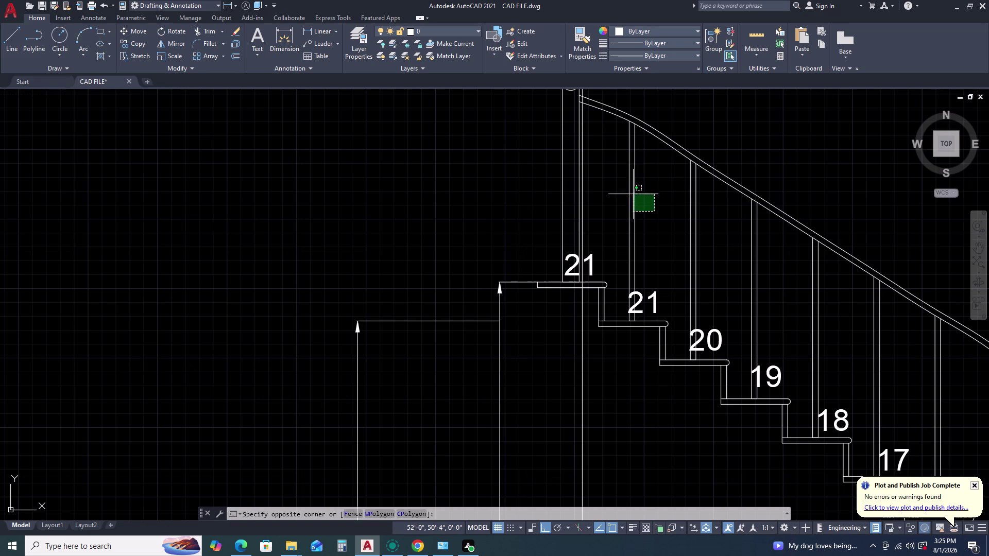
click(633, 188)
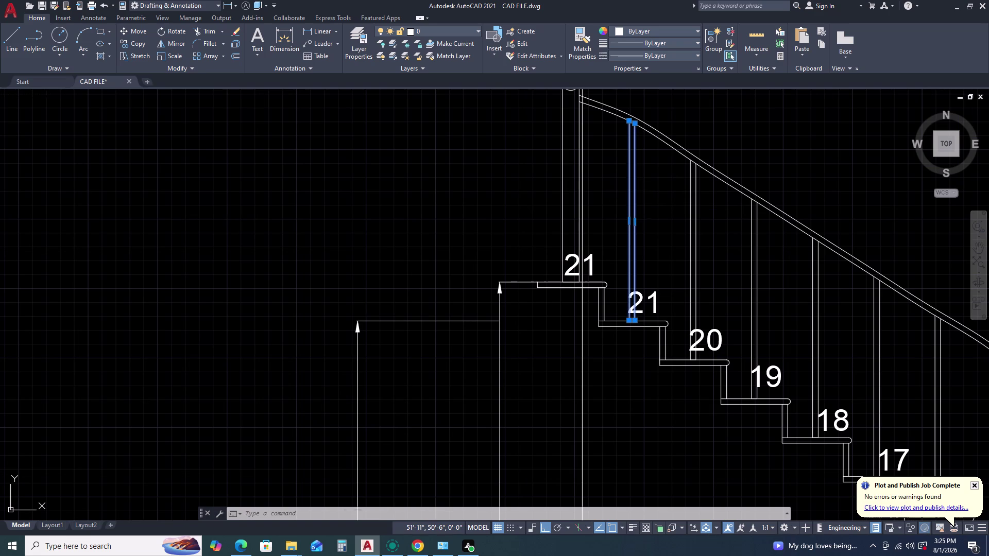
key(Escape)
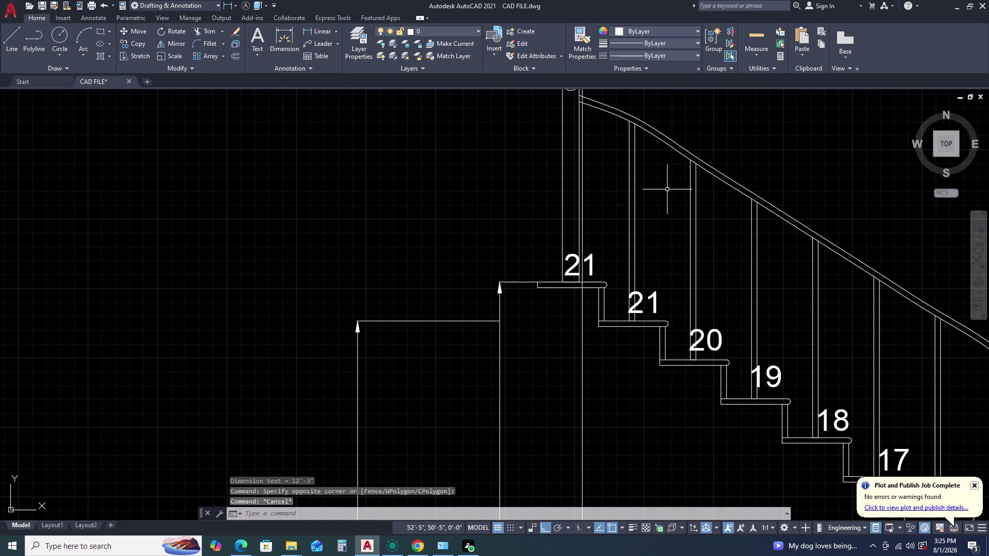
scroll(down, 3)
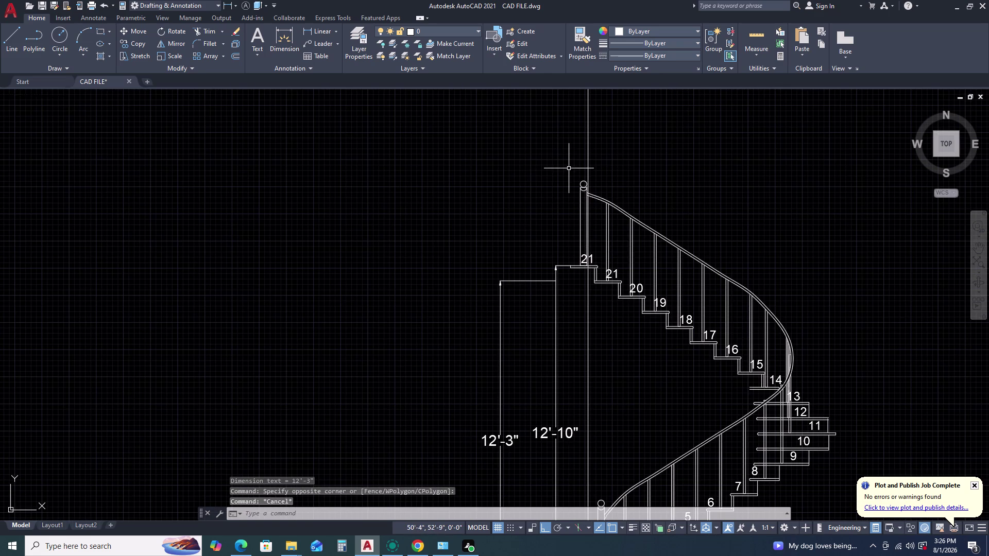
click(569, 168)
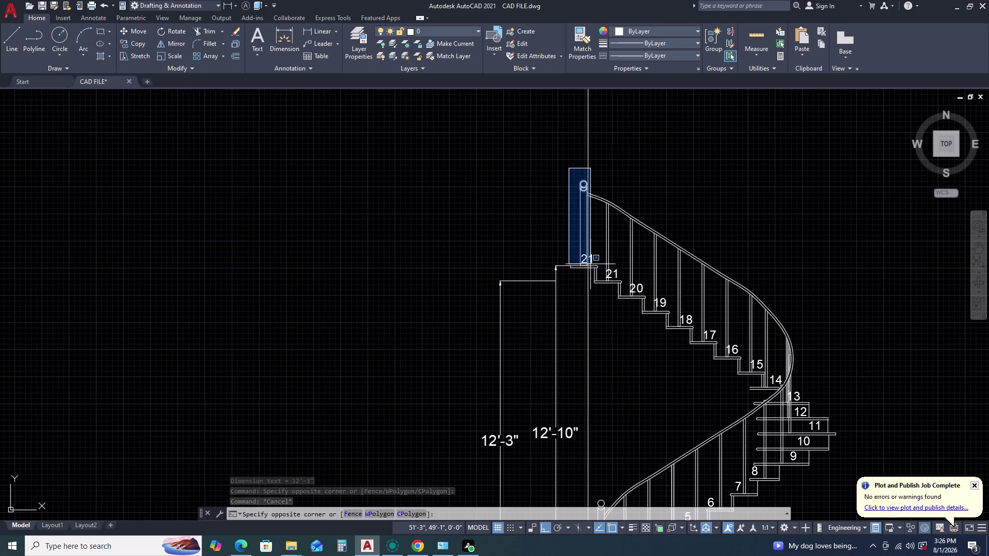
scroll(up, 3)
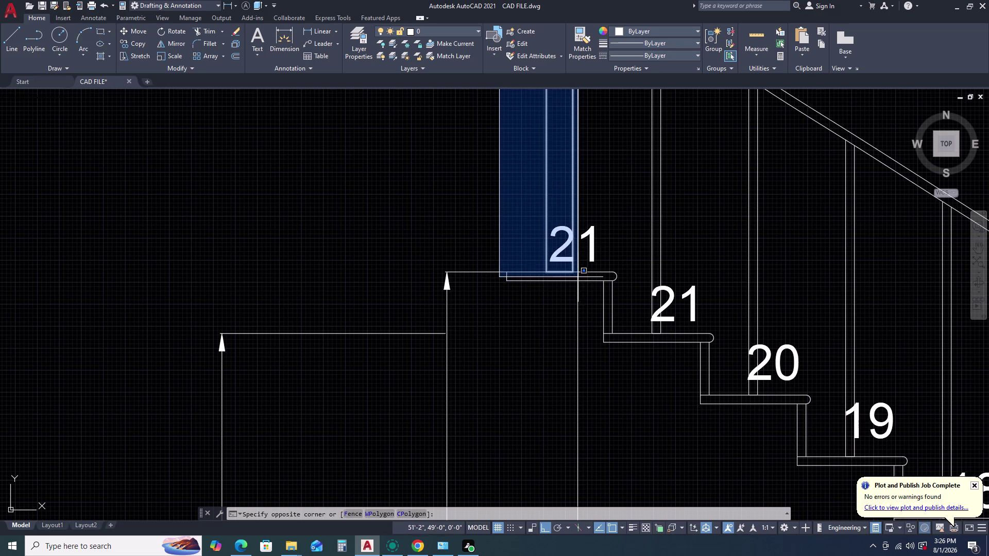
click(578, 278)
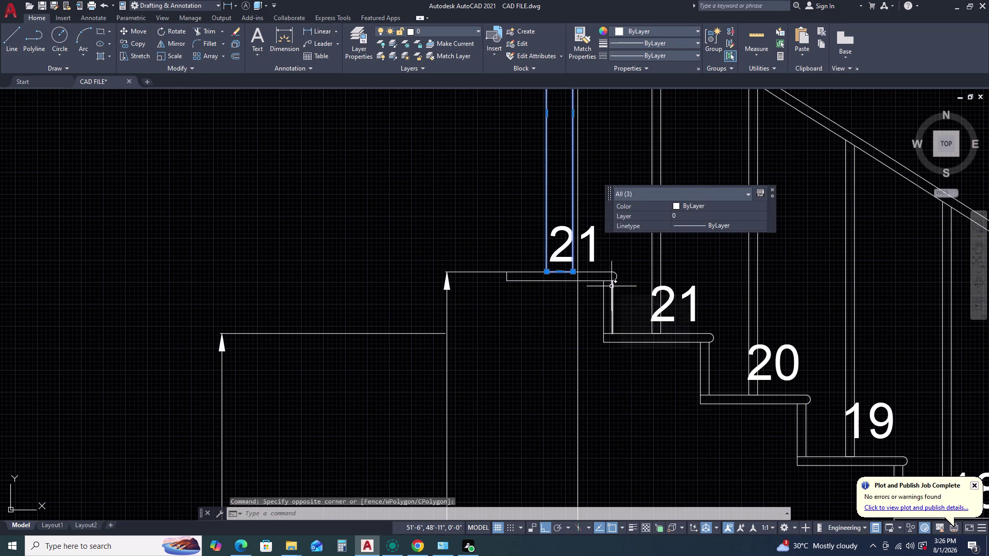
Try moving the selected newel post down onto the lower tread.
text(M)
key(space)
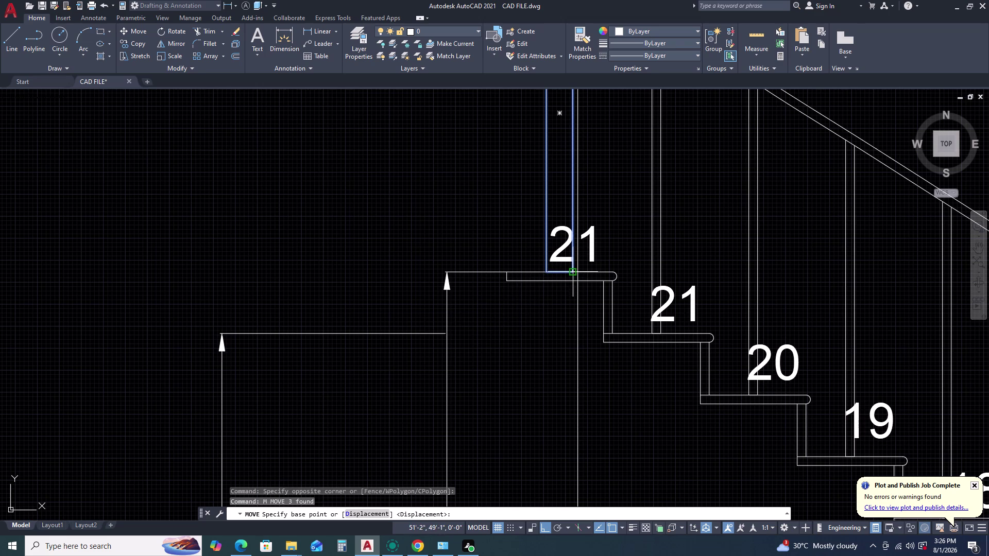
click(558, 271)
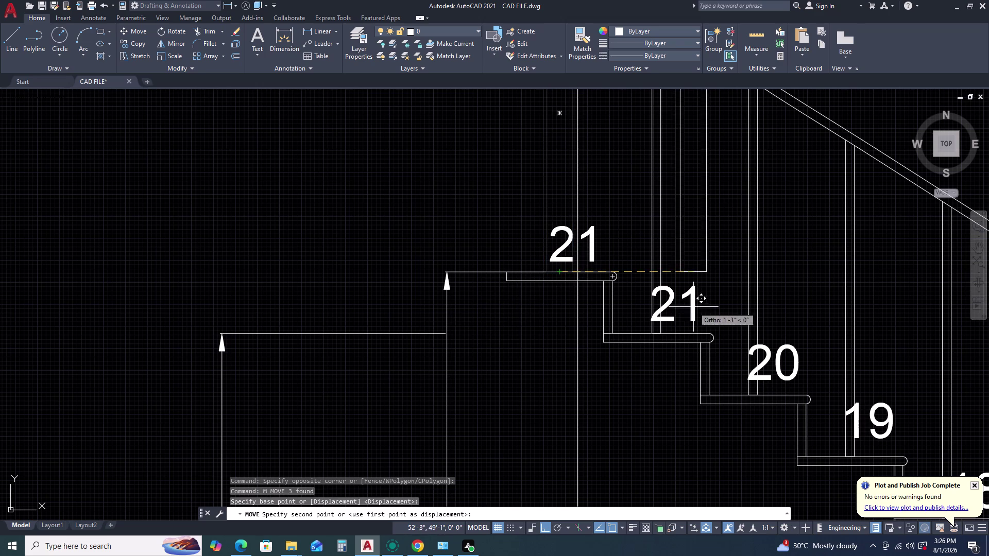
click(657, 332)
scroll(down, 3)
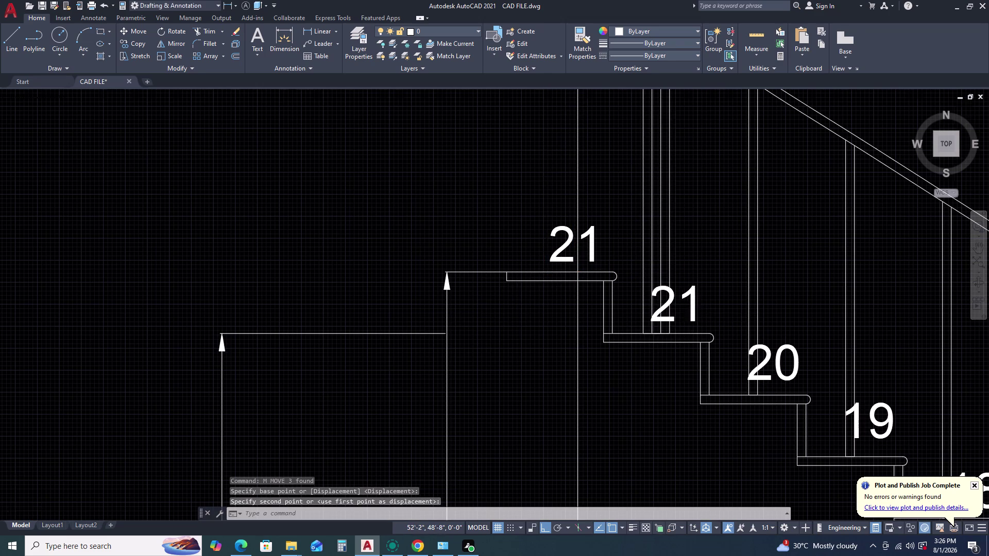
scroll(down, 3)
scroll(up, 3)
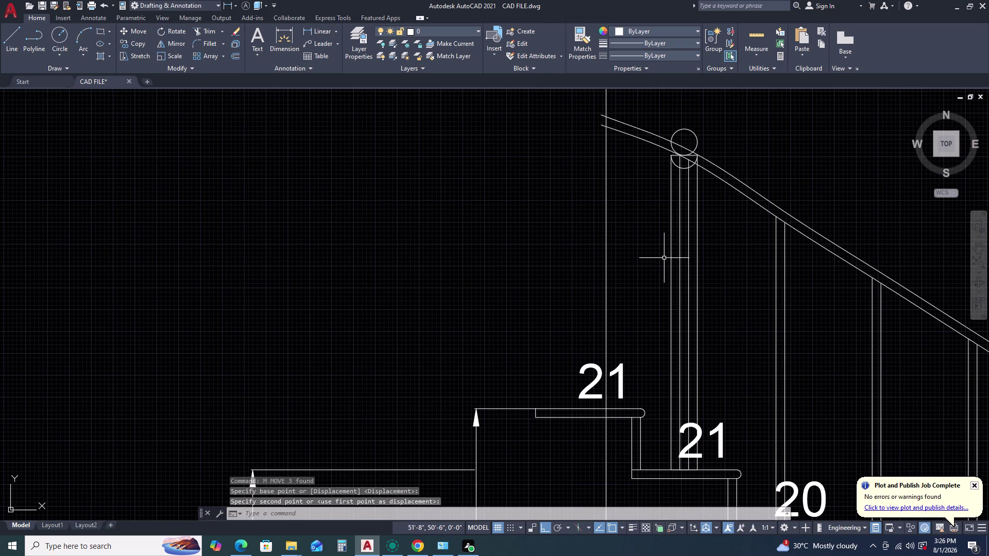
Cancel the command and undo the trial move of the post.
key(ctrl+z)
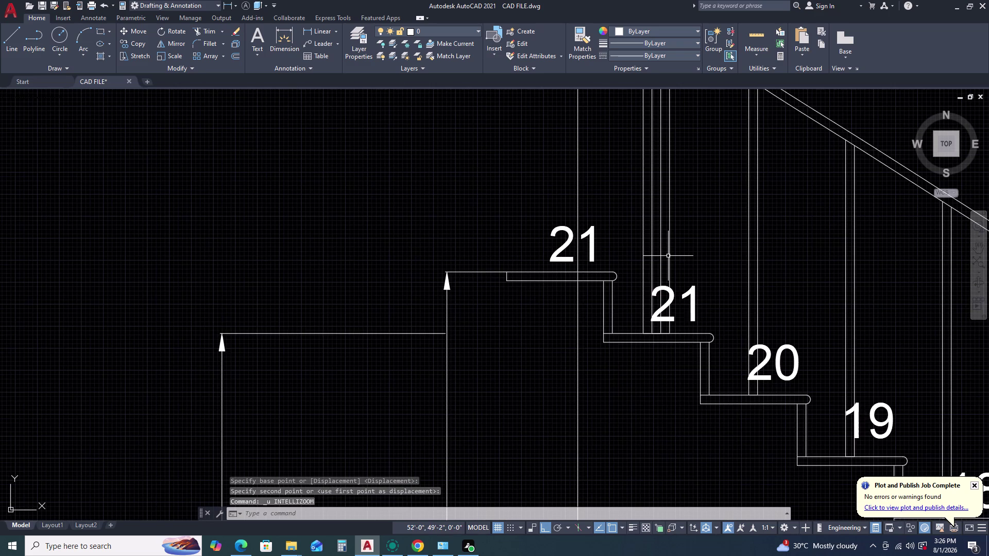
scroll(down, 3)
scroll(up, 3)
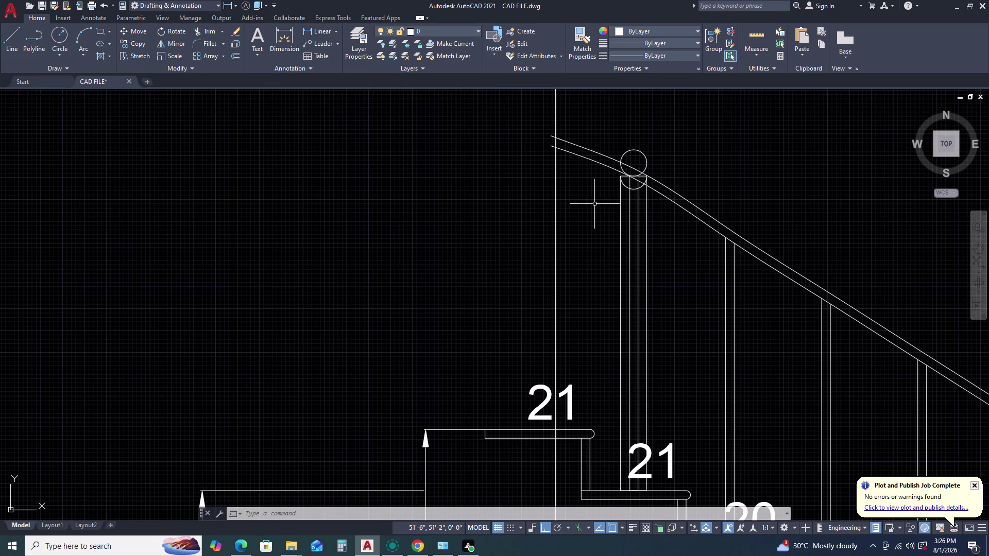
key(Escape)
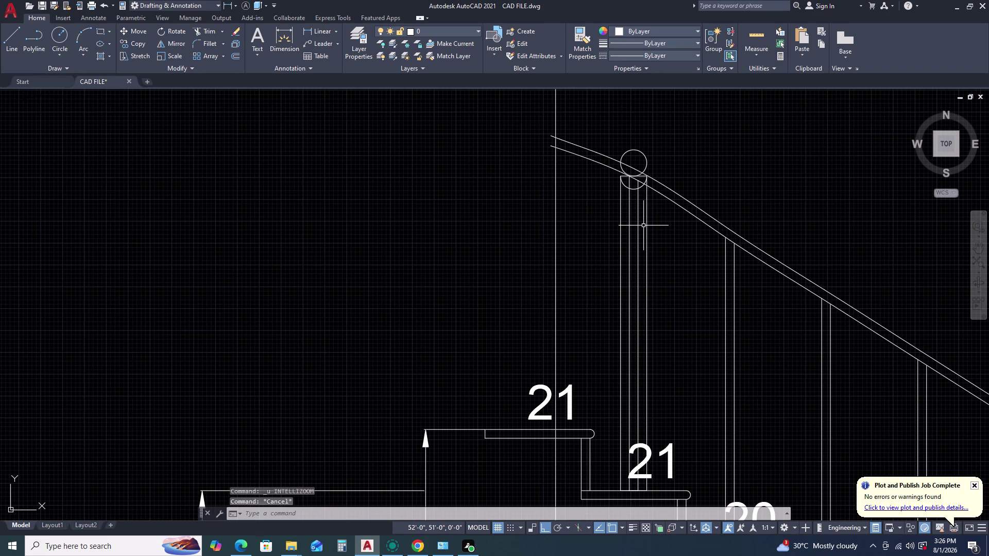
key(ctrl+z)
key(ctrl+z)
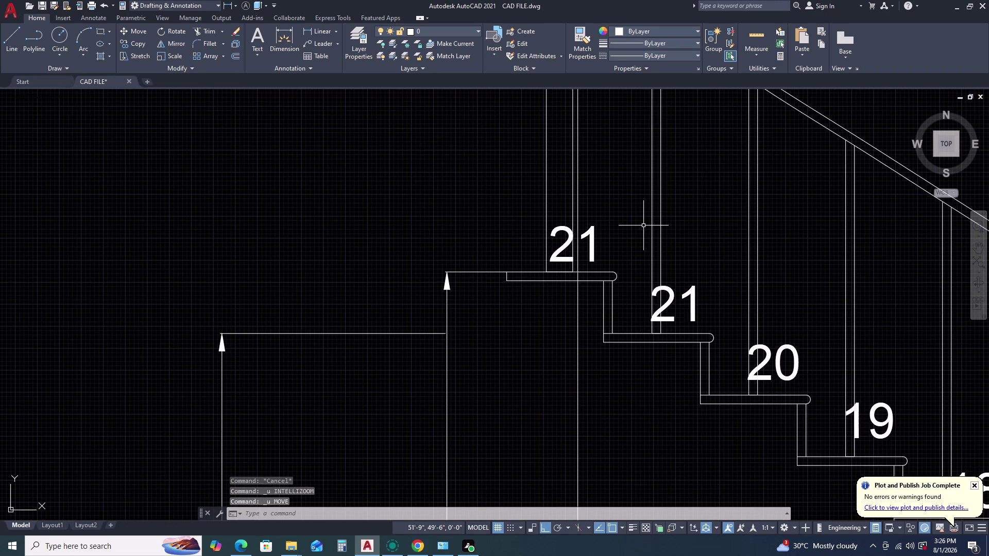
Erase the stray baluster line at the top of the staircase.
scroll(down, 3)
middle_drag(644, 271, 632, 309)
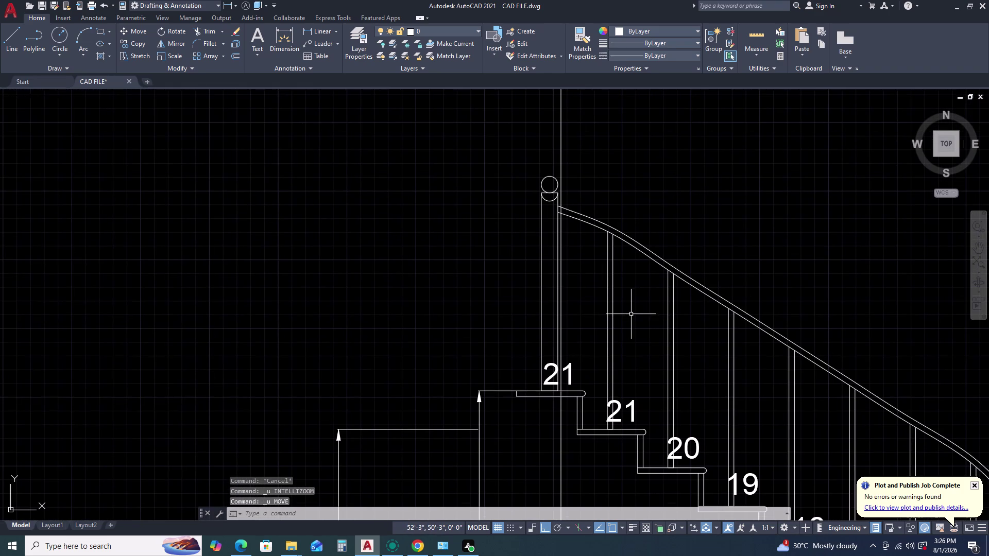
click(627, 288)
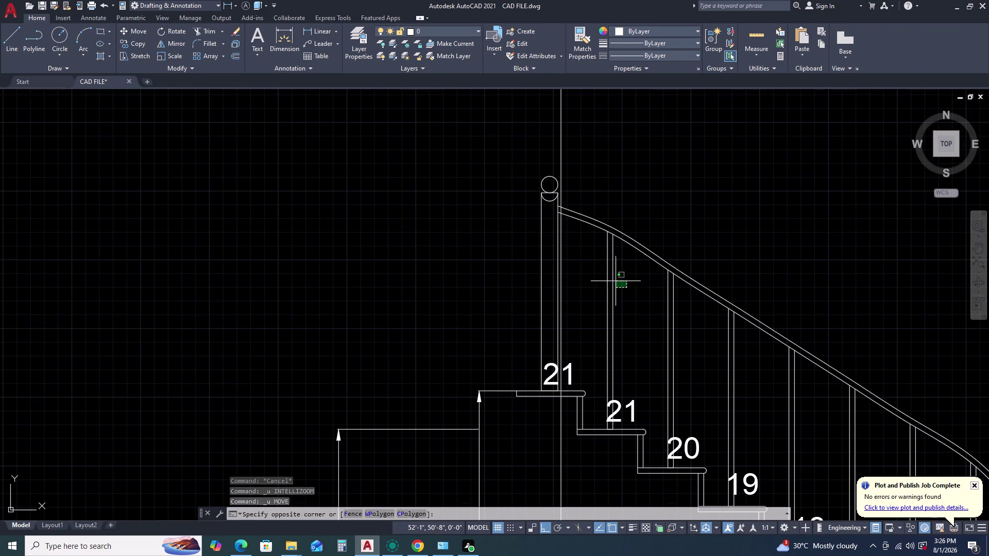
click(604, 270)
key(Delete)
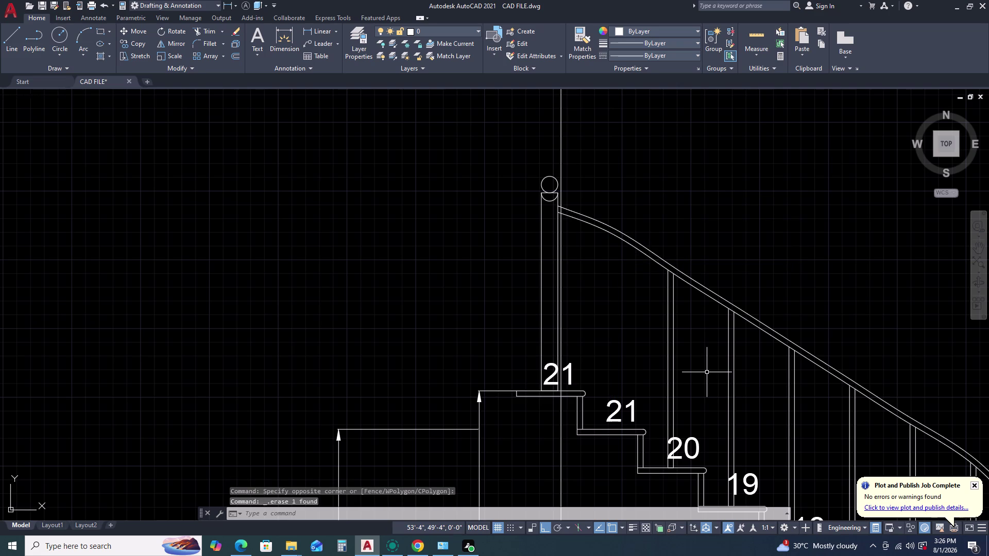
Move the newel post and label 21 onto the next tread's corner, with Ortho off.
drag(523, 149, 524, 156)
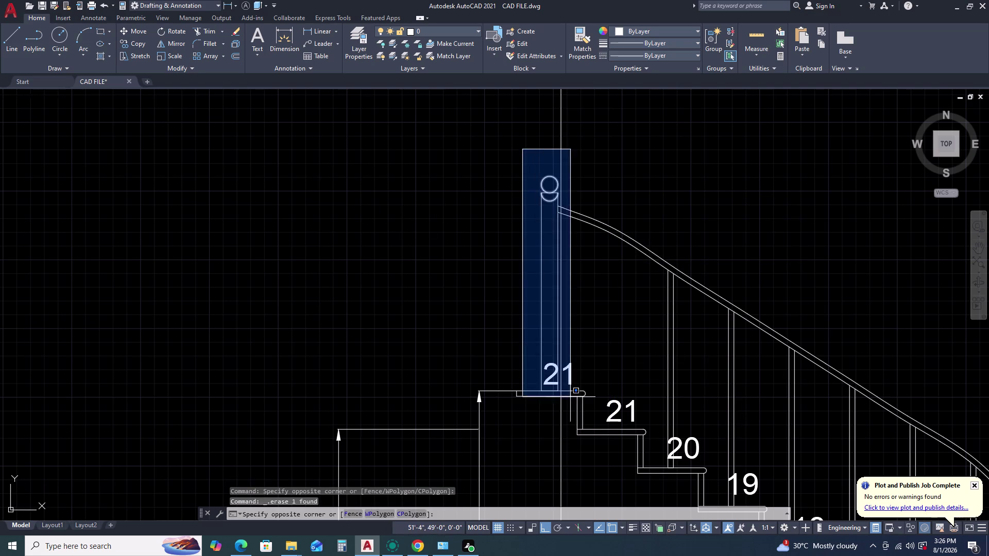
click(567, 405)
text(M)
key(space)
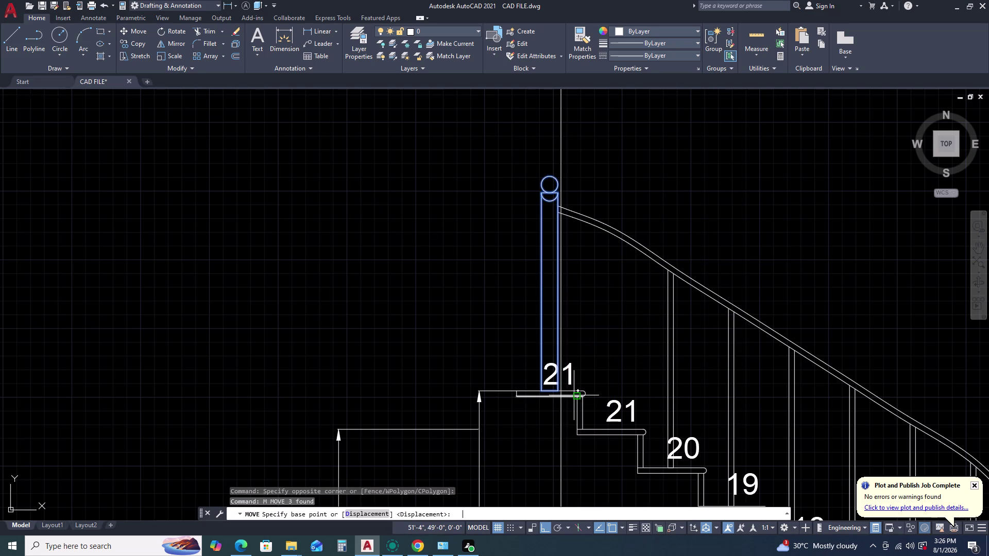
scroll(up, 3)
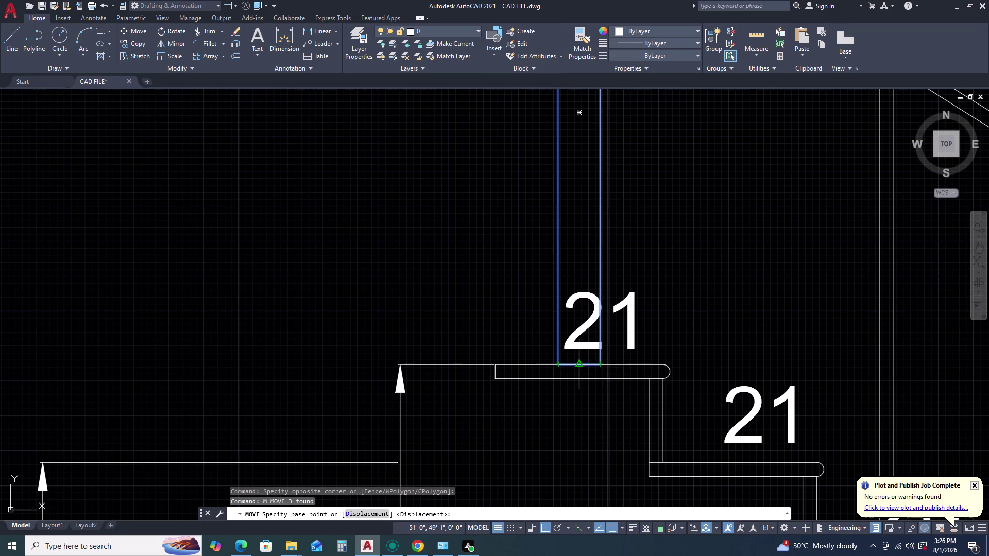
click(576, 363)
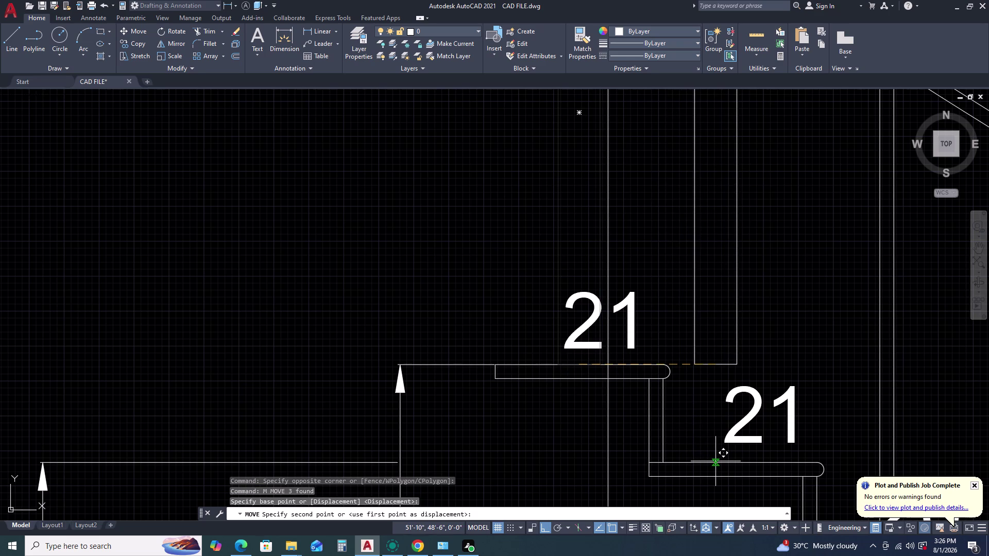
key(F8)
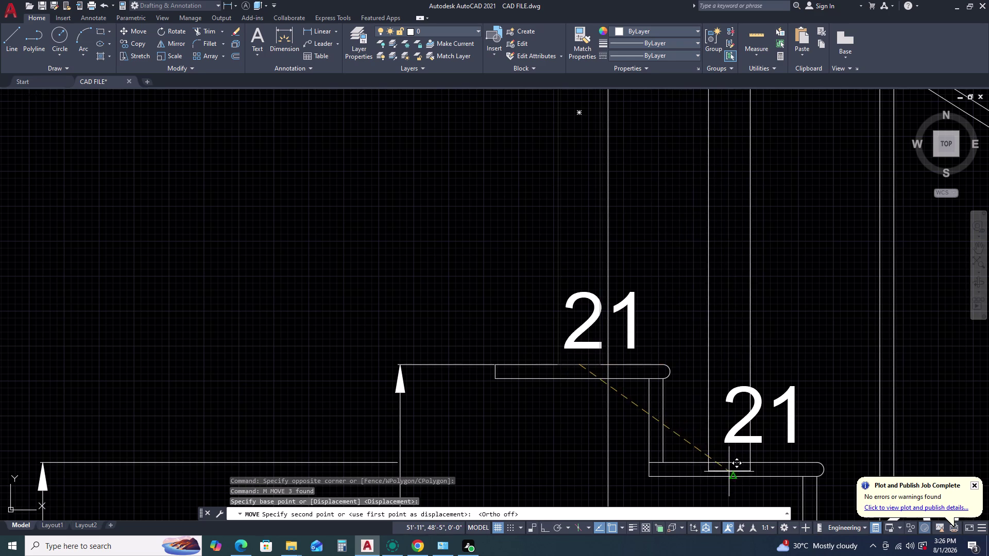
scroll(up, 3)
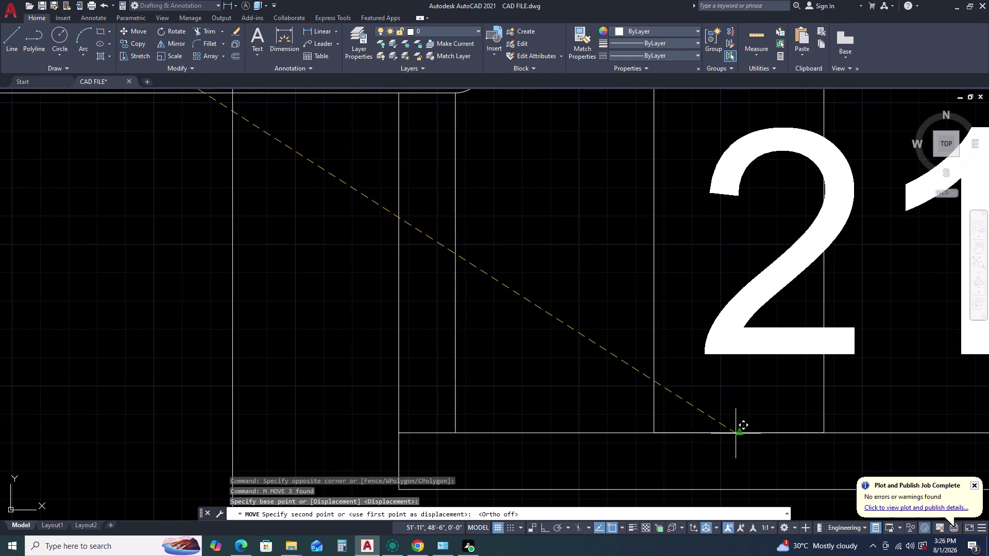
click(740, 432)
scroll(down, 3)
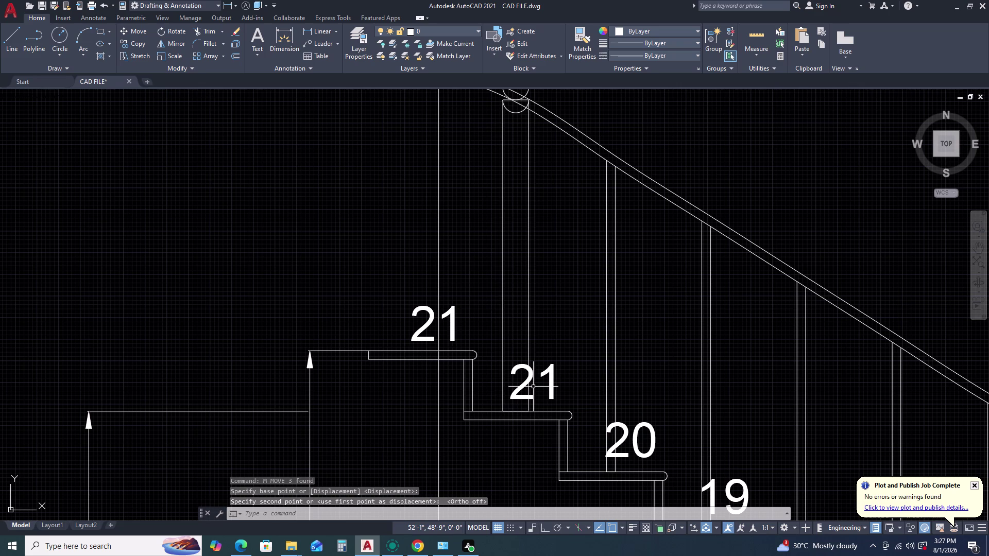
scroll(down, 3)
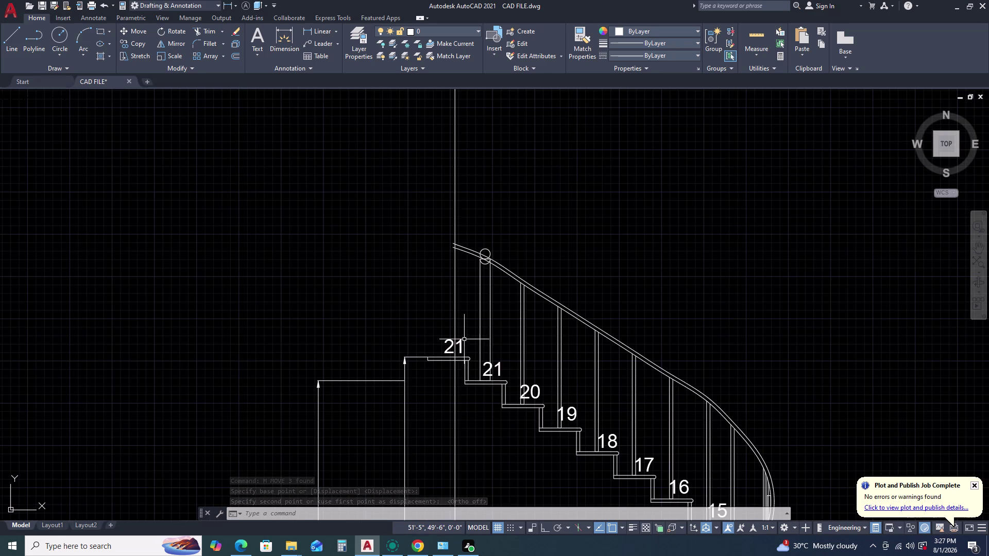
scroll(up, 3)
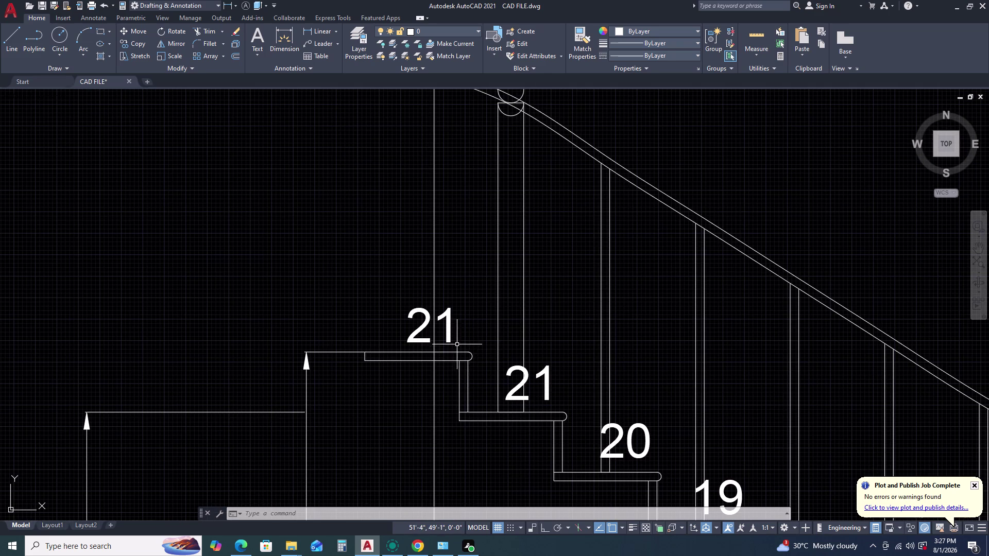
Erase the leftover top tread and its duplicate 21 label.
click(473, 343)
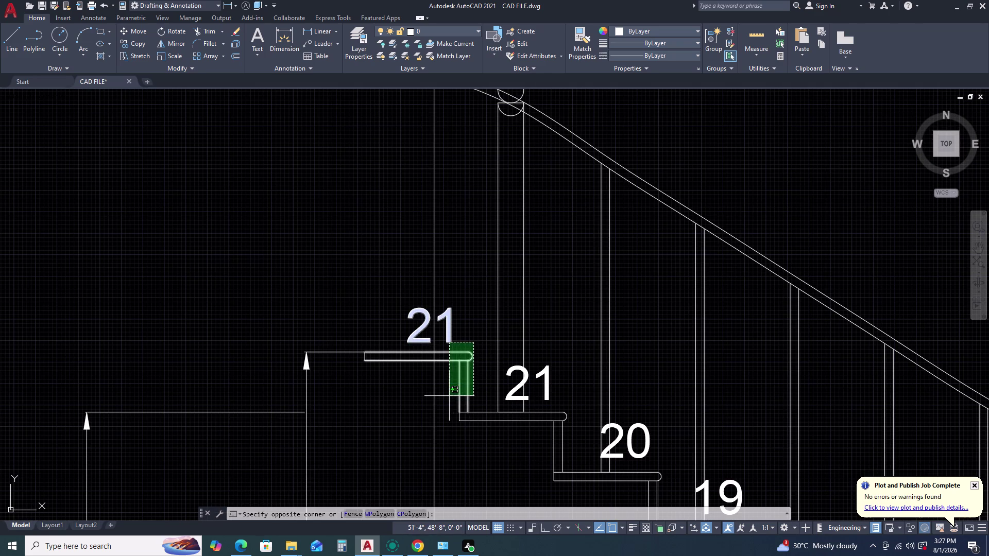
click(449, 396)
key(Delete)
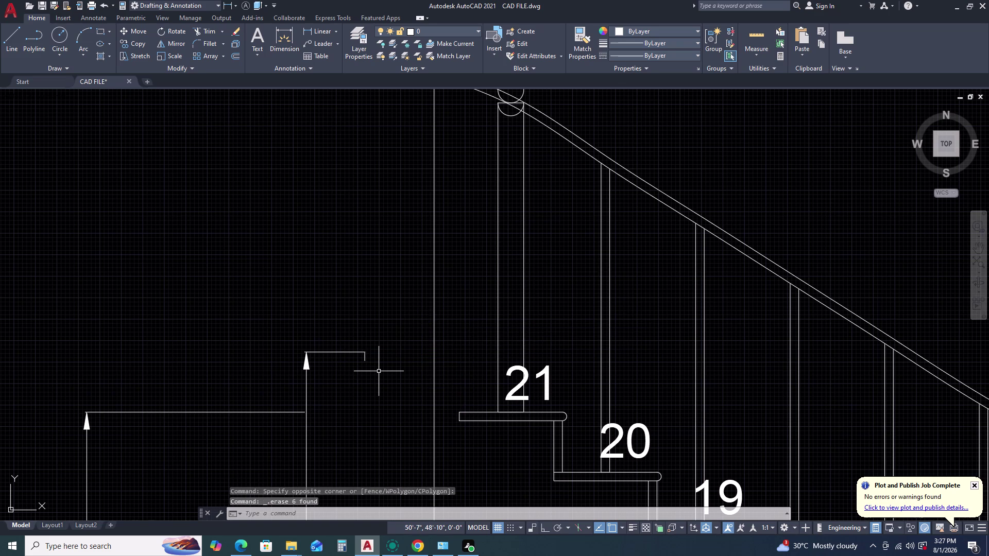
scroll(down, 3)
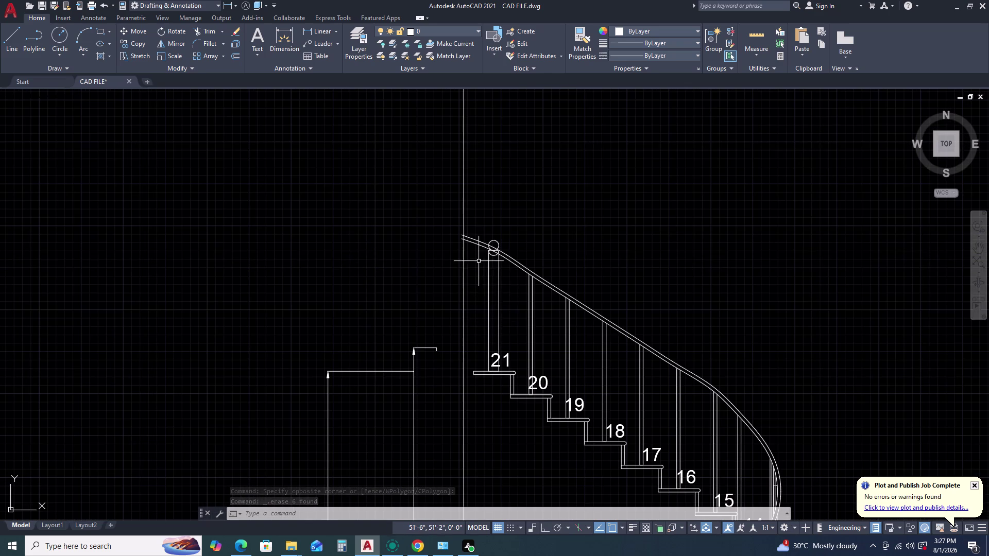
Trim the handrail overhang past the newel post and both handrail stubs.
scroll(up, 3)
middle_drag(480, 260, 482, 299)
middle_click(482, 300)
scroll(up, 3)
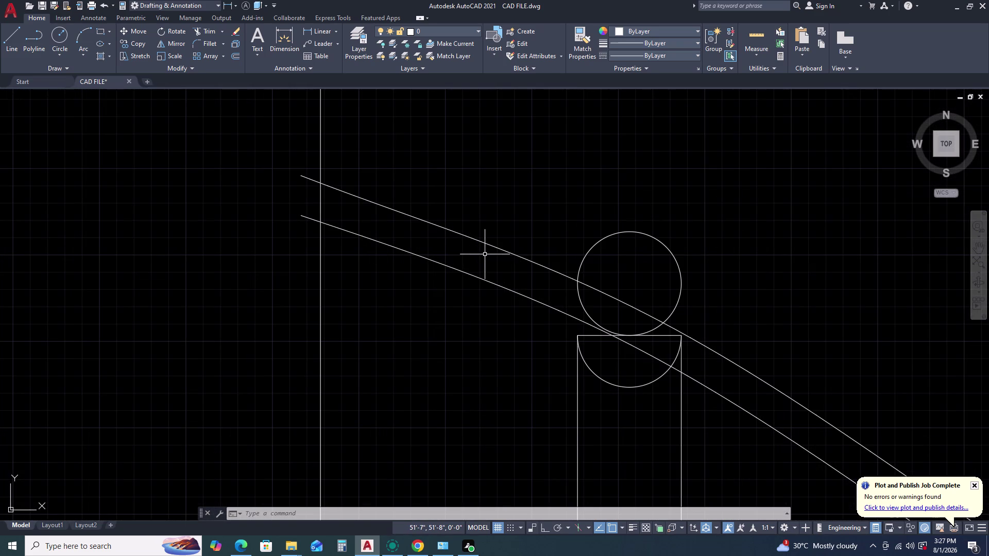
text(TR)
key(space)
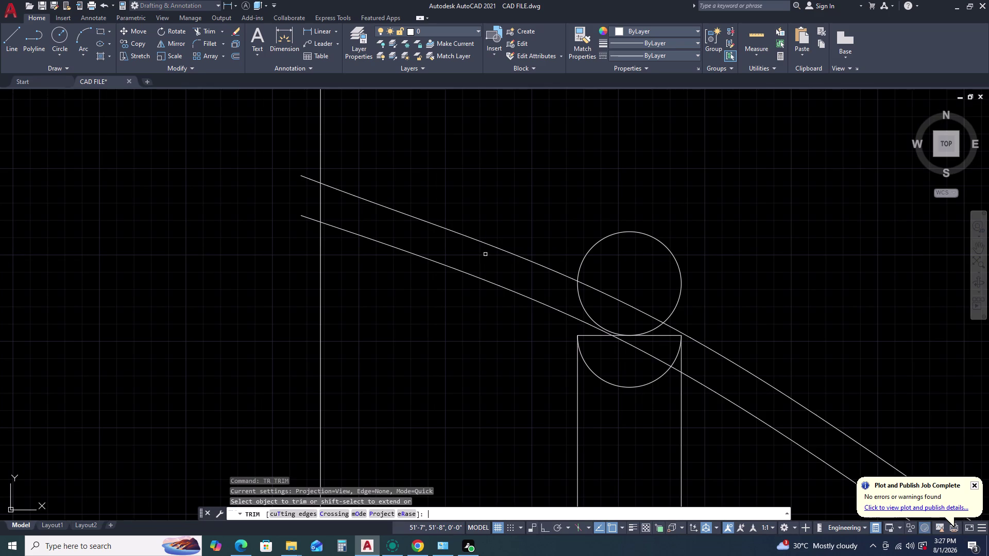
click(471, 228)
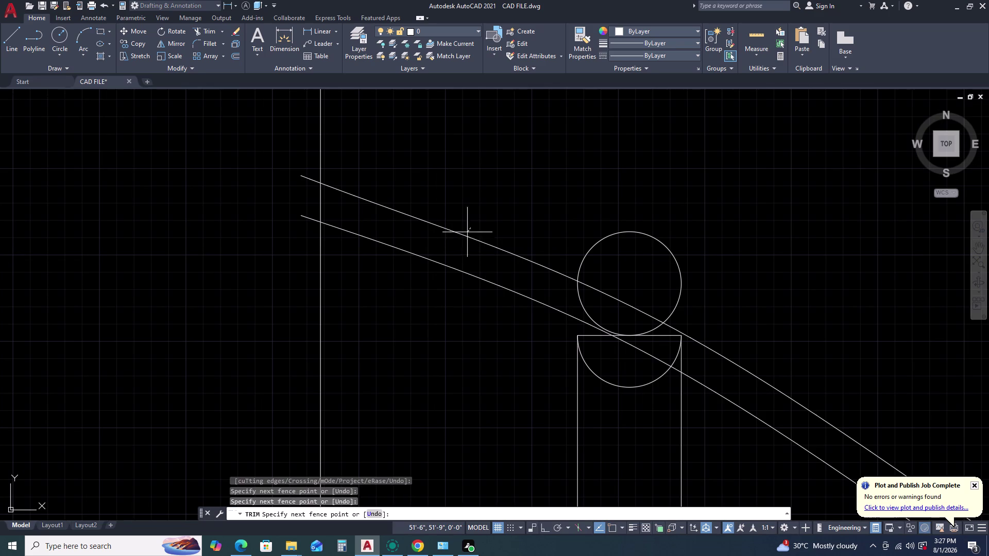
click(443, 303)
scroll(up, 3)
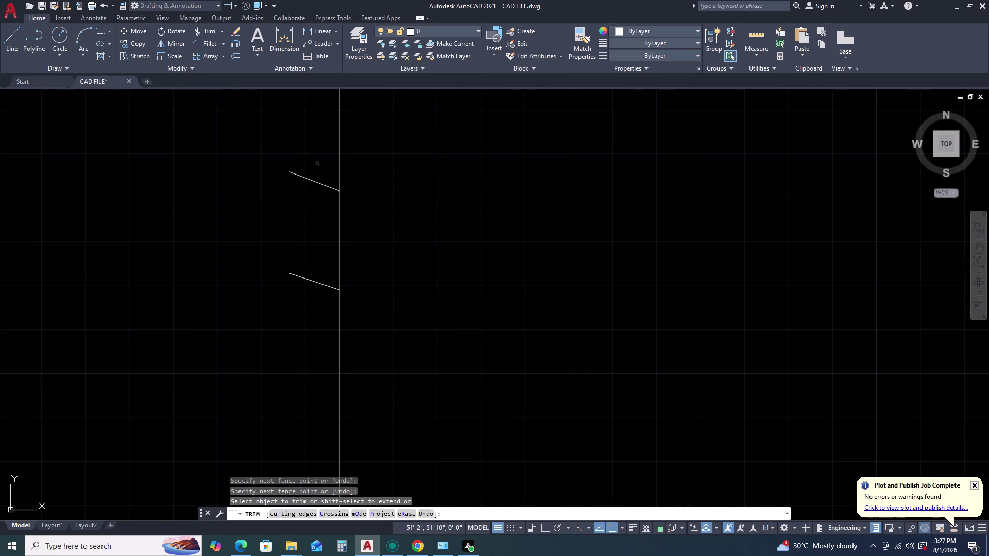
click(317, 163)
click(294, 295)
Trim the handrail line inside the newel post's cap circle.
scroll(down, 3)
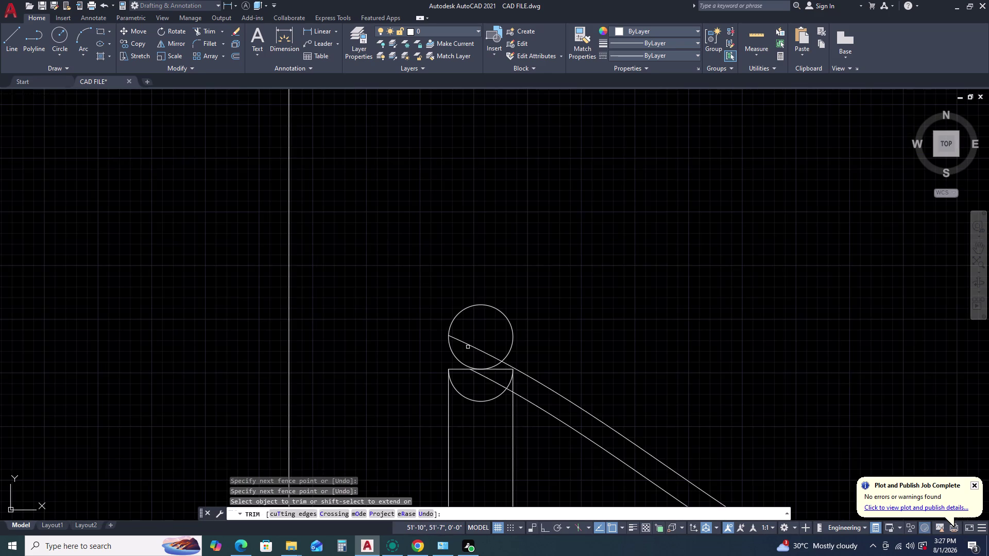
scroll(up, 3)
click(515, 325)
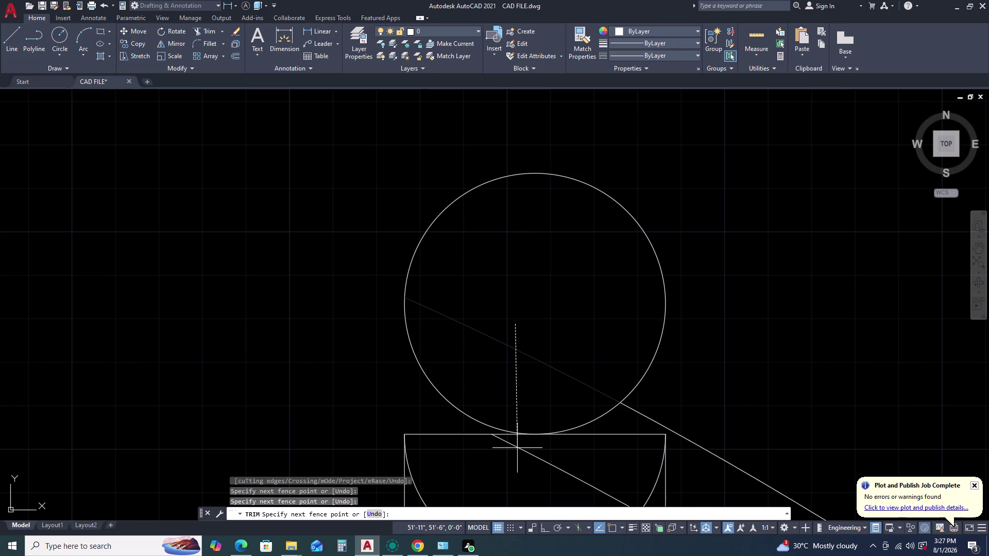
click(504, 354)
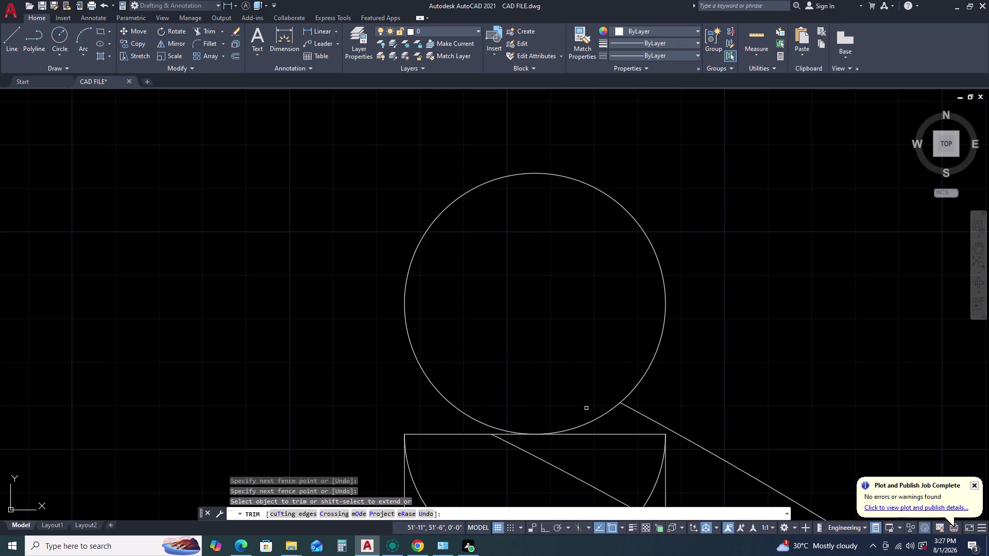
middle_click(603, 473)
middle_drag(602, 471, 528, 350)
click(624, 296)
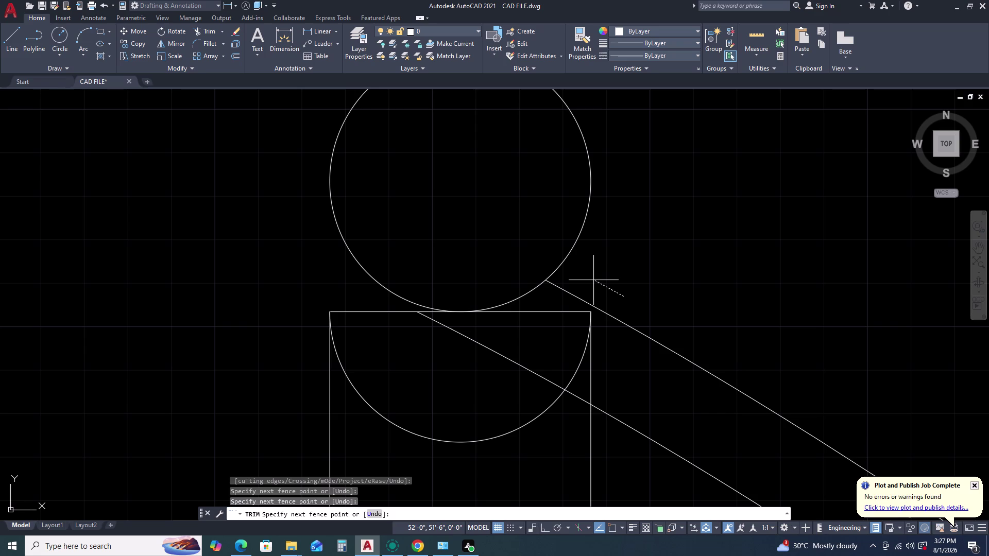
key(Escape)
scroll(down, 3)
middle_drag(569, 370, 542, 344)
middle_drag(525, 334, 515, 330)
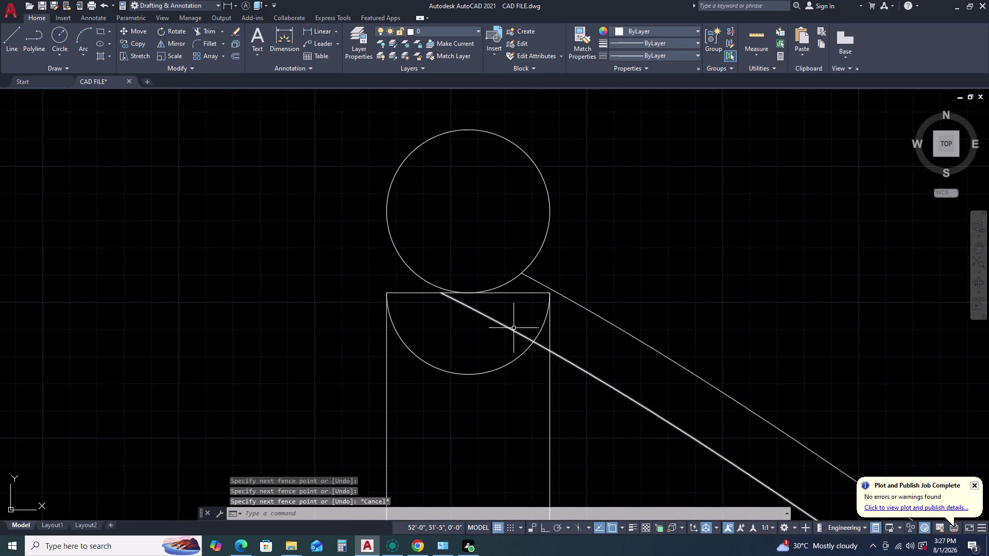
scroll(down, 3)
Grip-stretch the lower end of the curved handrail onto the newel post cap.
click(549, 325)
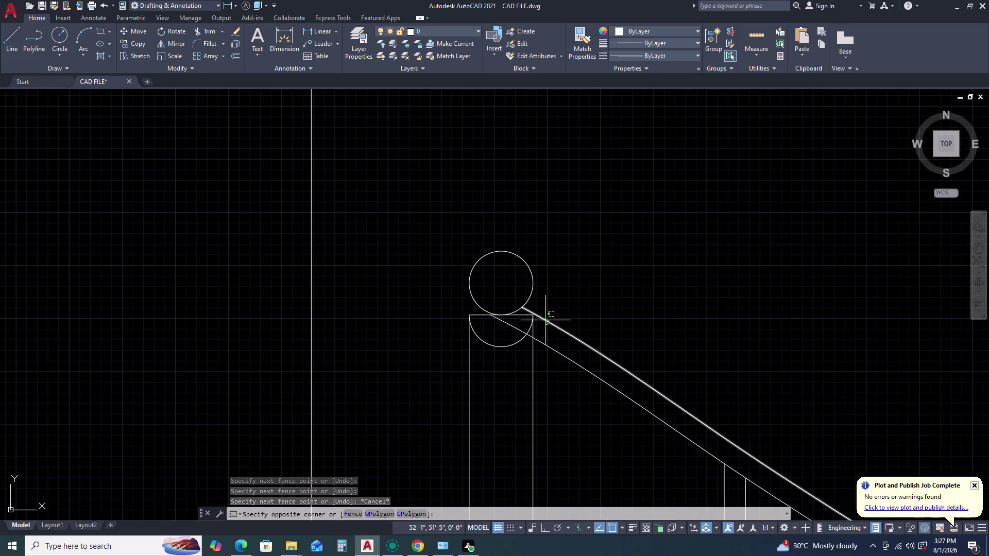
click(546, 321)
scroll(up, 3)
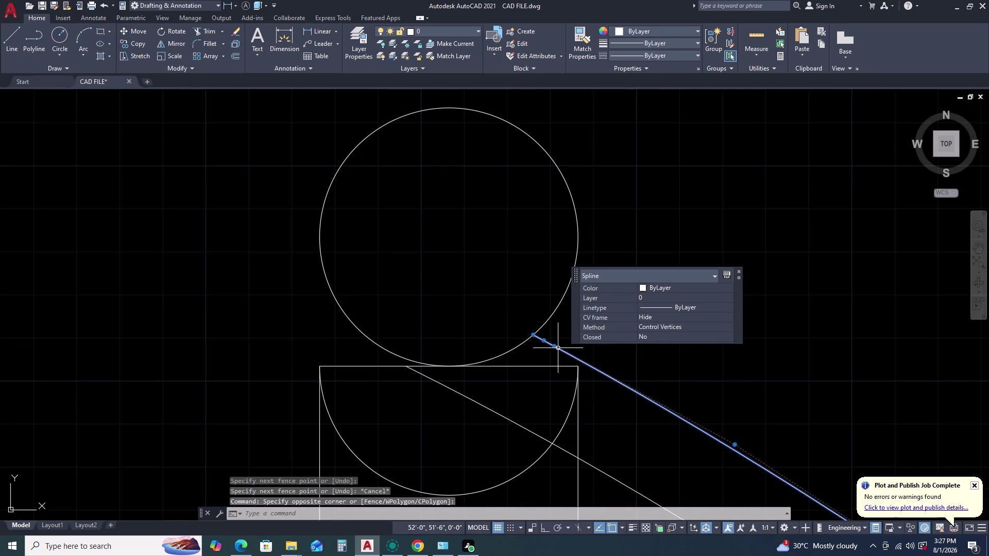
scroll(down, 3)
click(557, 347)
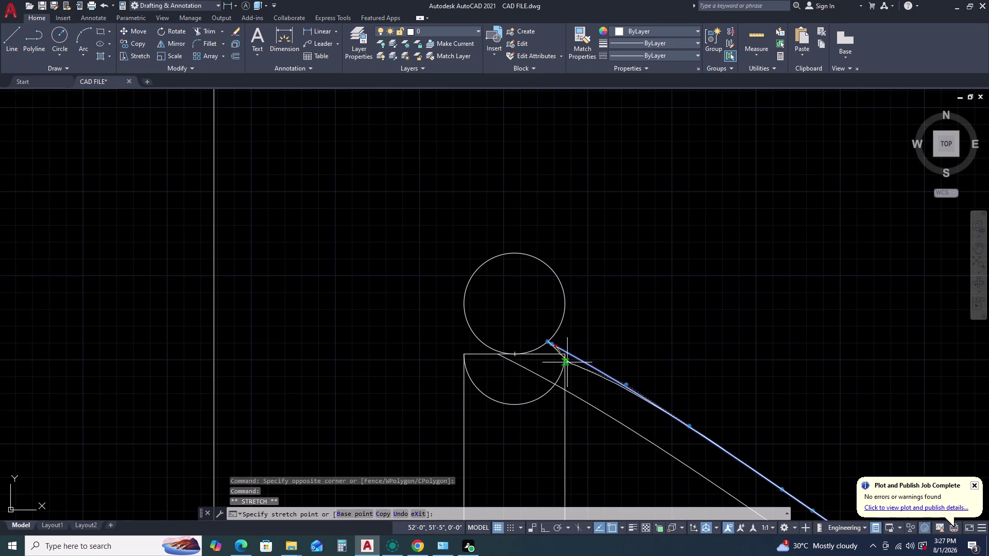
click(569, 360)
key(Escape)
scroll(down, 3)
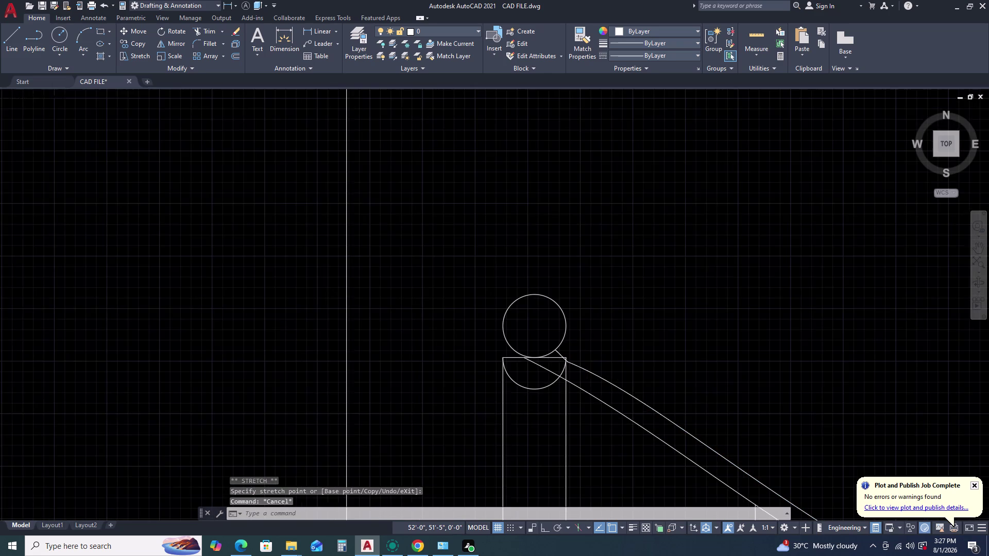
middle_drag(566, 366, 499, 359)
middle_click(498, 359)
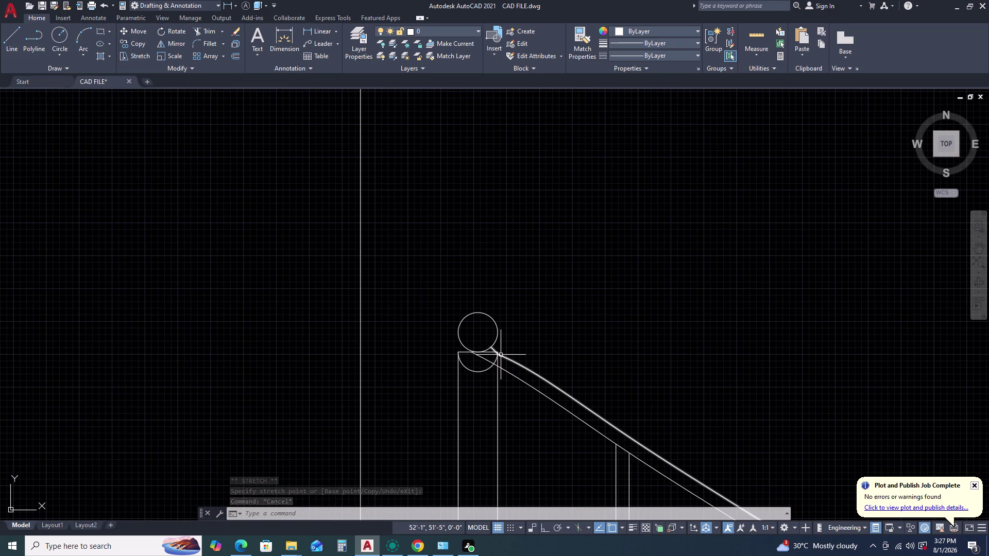
scroll(up, 3)
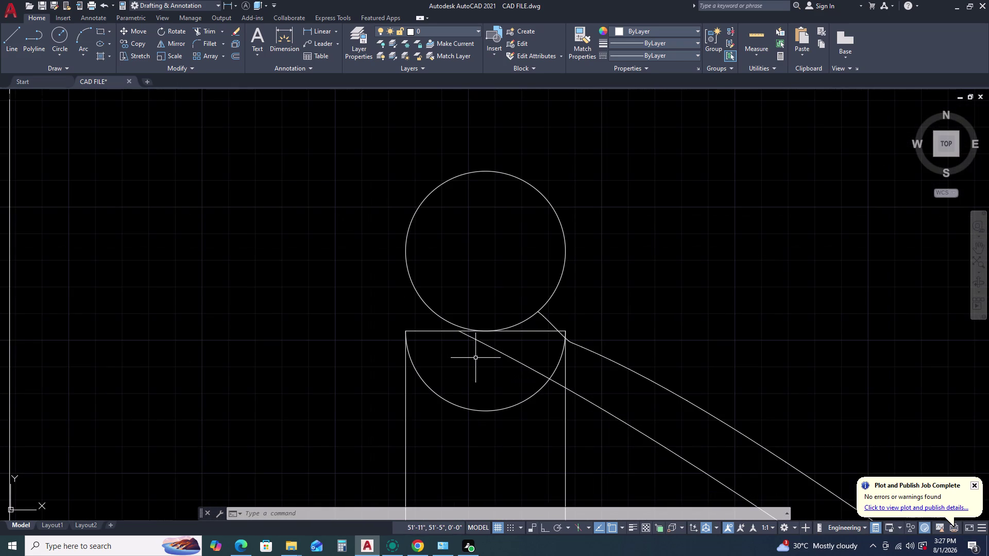
Trim away the leftover line piece at the newel post using a fence.
key(t)
text(R)
key(space)
click(519, 353)
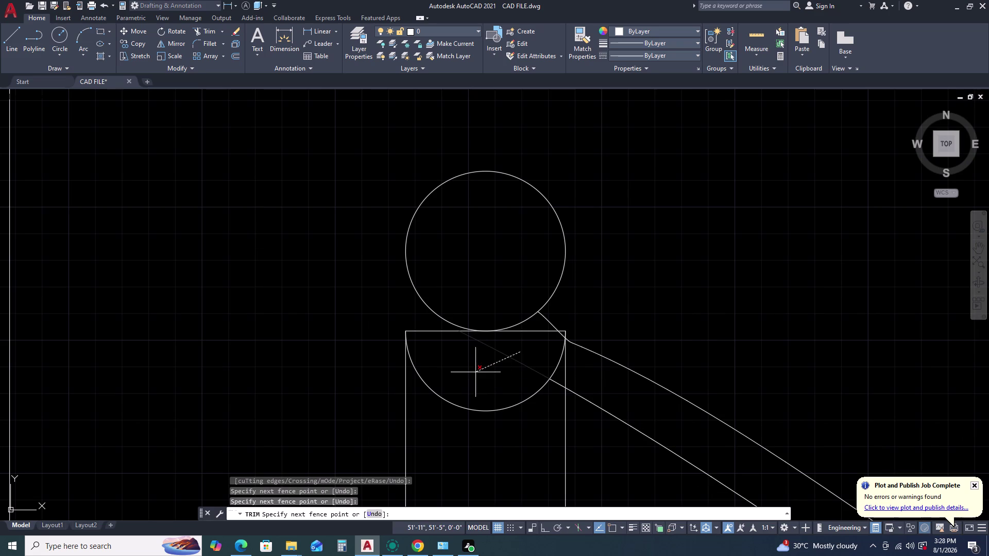
click(486, 362)
scroll(up, 3)
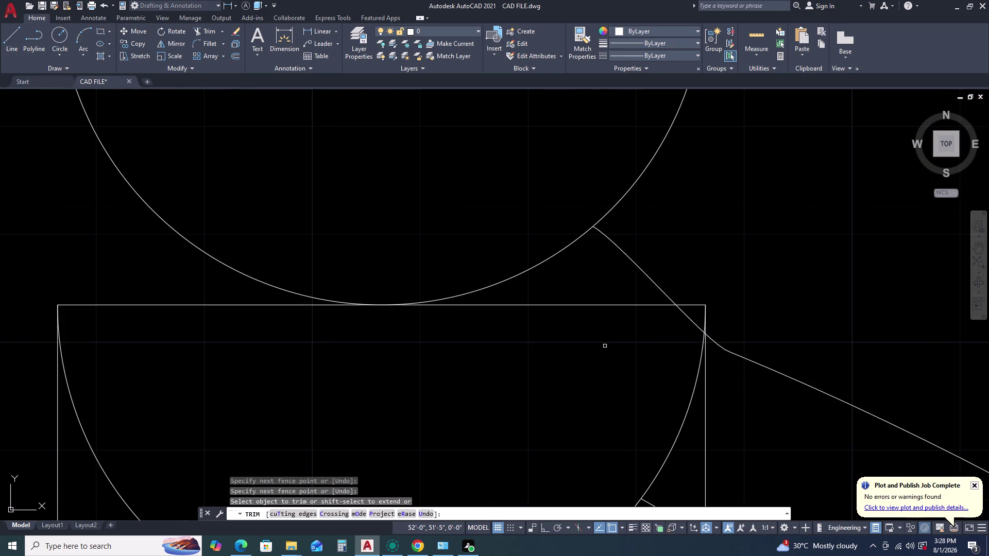
click(694, 324)
scroll(down, 3)
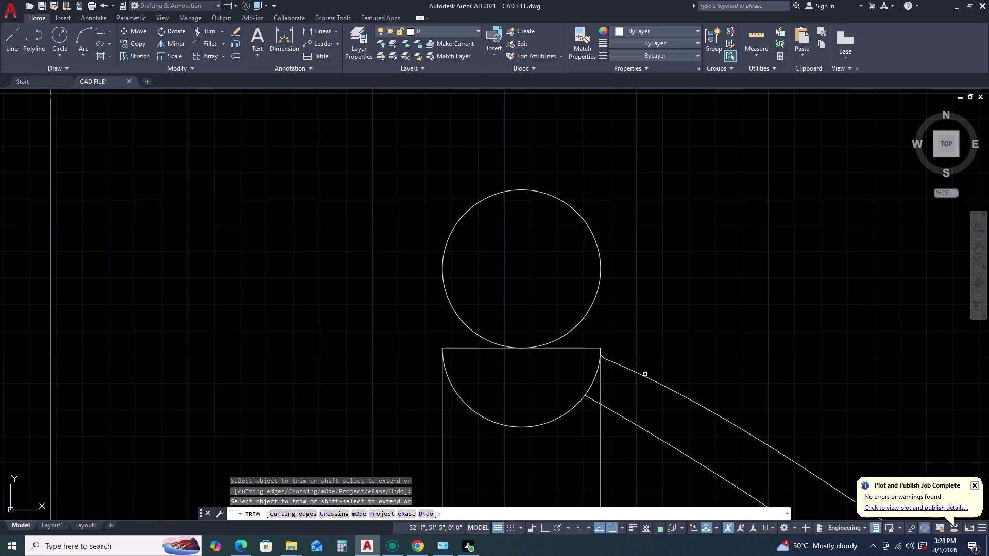
scroll(up, 3)
scroll(up, 3)
key(Escape)
Stretch the handrail end at the junction so it snaps onto the post line.
scroll(down, 3)
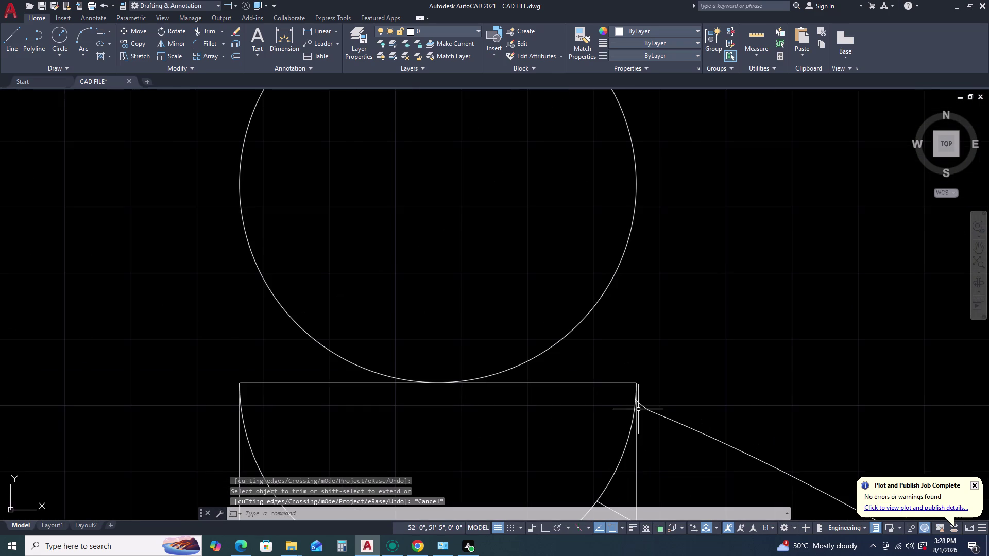
middle_drag(641, 410, 440, 381)
middle_drag(379, 365, 372, 365)
key(Escape)
scroll(up, 3)
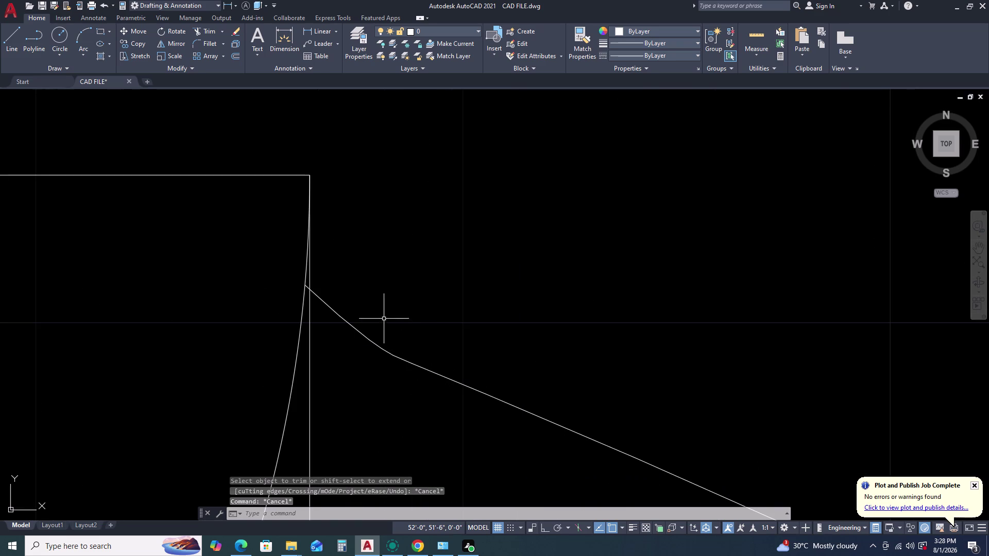
click(383, 317)
click(353, 350)
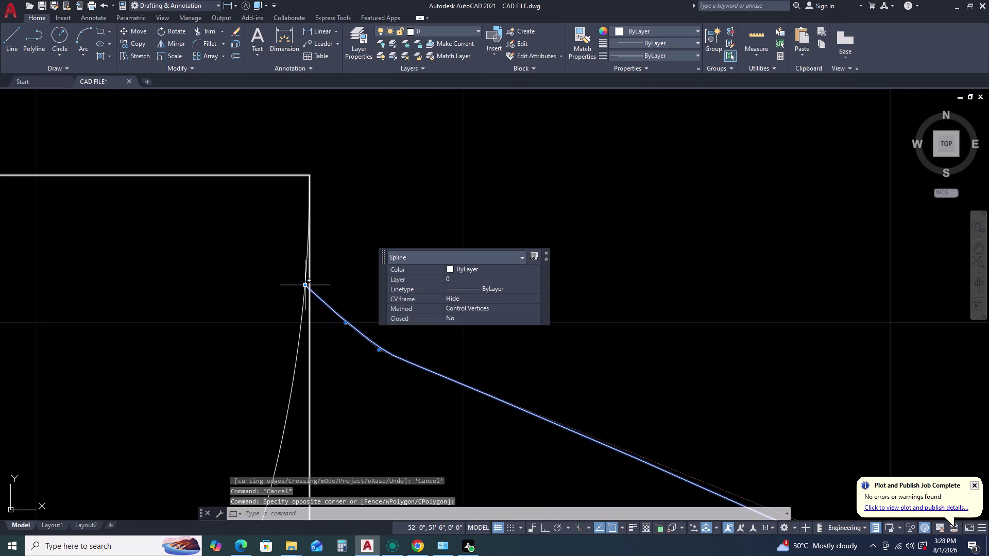
click(305, 285)
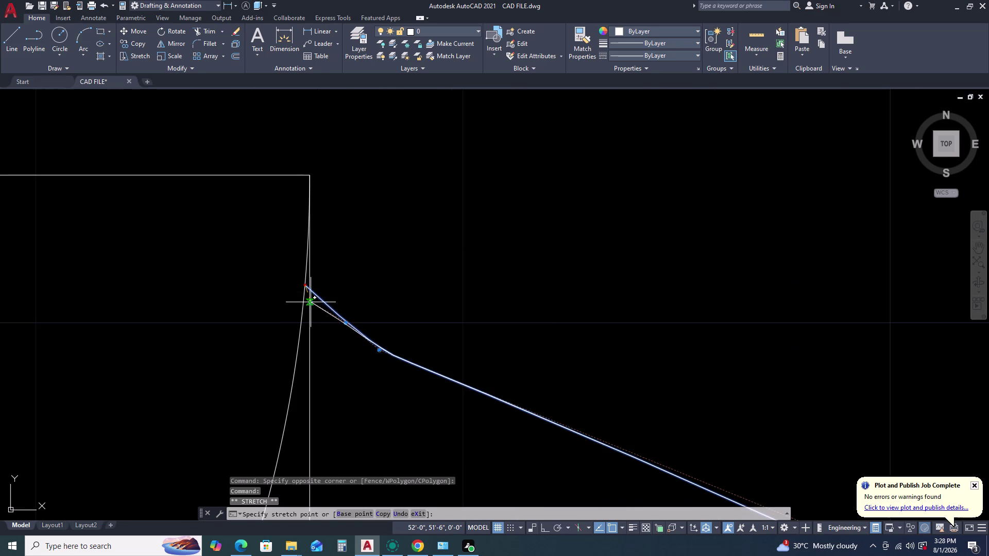
click(310, 302)
key(Escape)
Delete the 12'-10" height dimension from the staircase elevation.
scroll(down, 3)
scroll(down, 3)
middle_drag(478, 438, 429, 402)
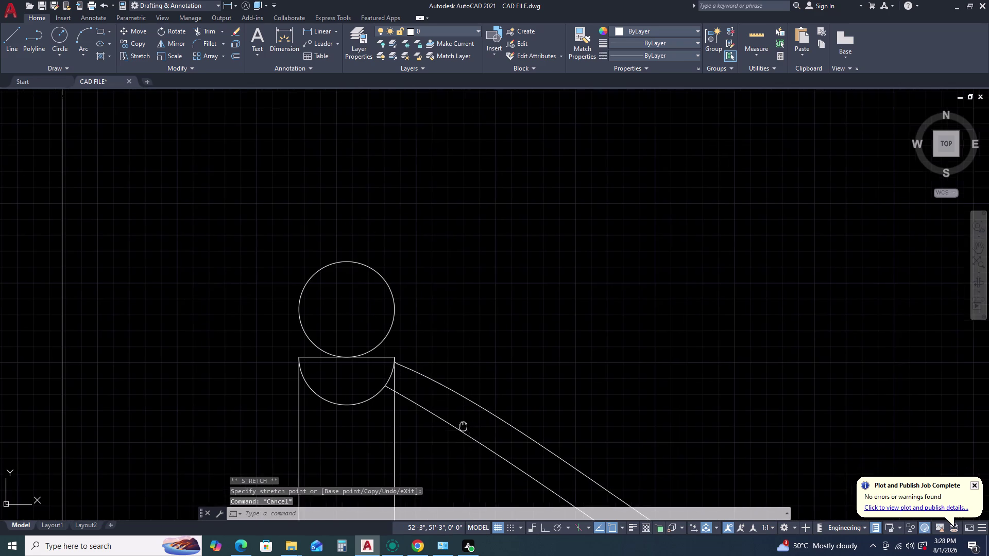
middle_drag(428, 402, 398, 370)
middle_drag(369, 325, 362, 314)
scroll(down, 3)
middle_drag(419, 381, 378, 306)
middle_drag(361, 291, 356, 288)
scroll(down, 3)
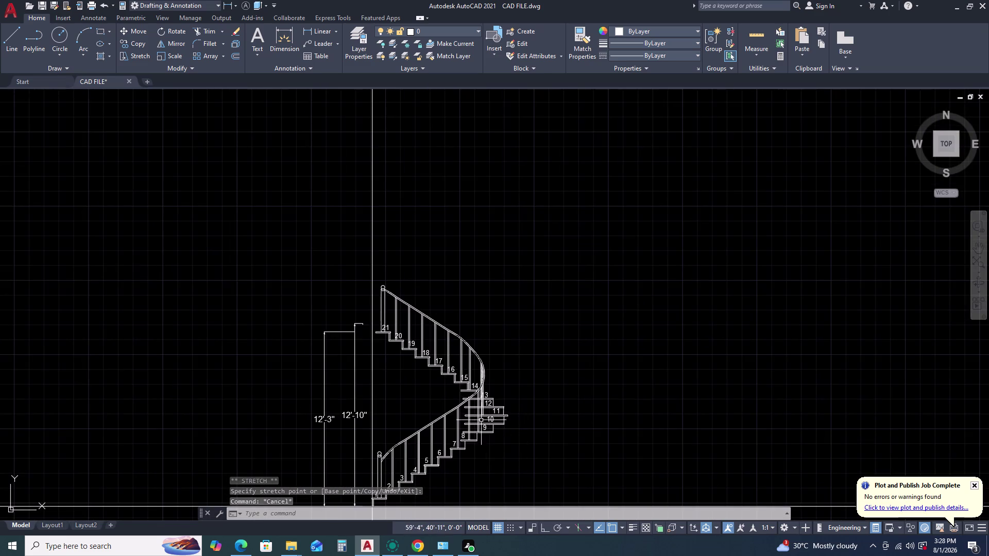
scroll(up, 3)
middle_drag(441, 393, 524, 391)
scroll(down, 3)
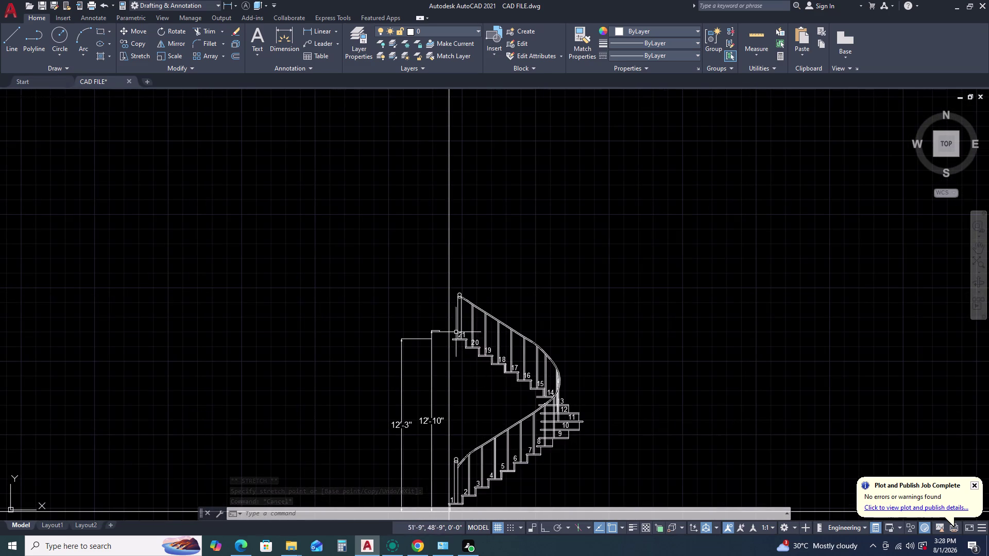
scroll(up, 3)
scroll(up, 3)
click(407, 330)
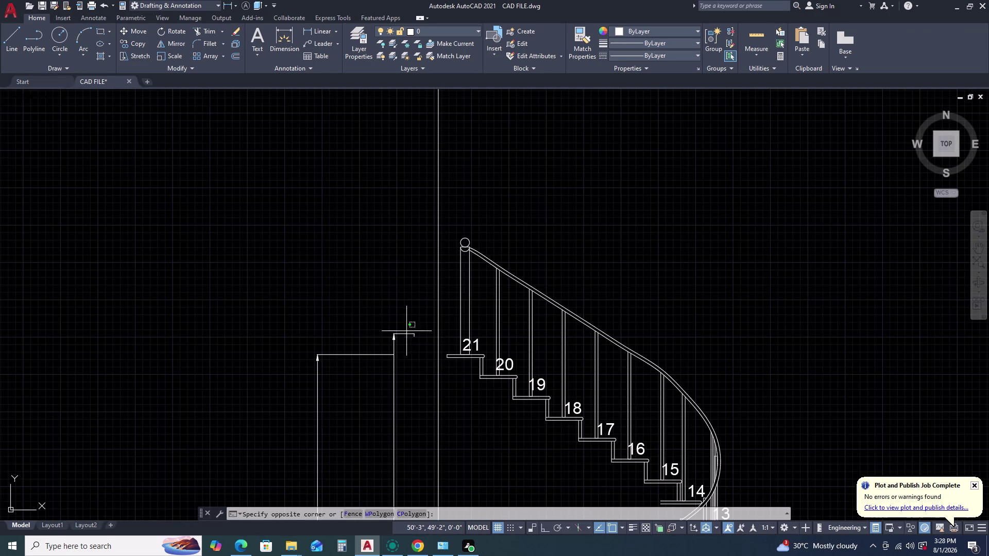
click(388, 345)
key(Delete)
Move the 12'-3" dimension by its top end so it sits level with tread 21.
scroll(down, 3)
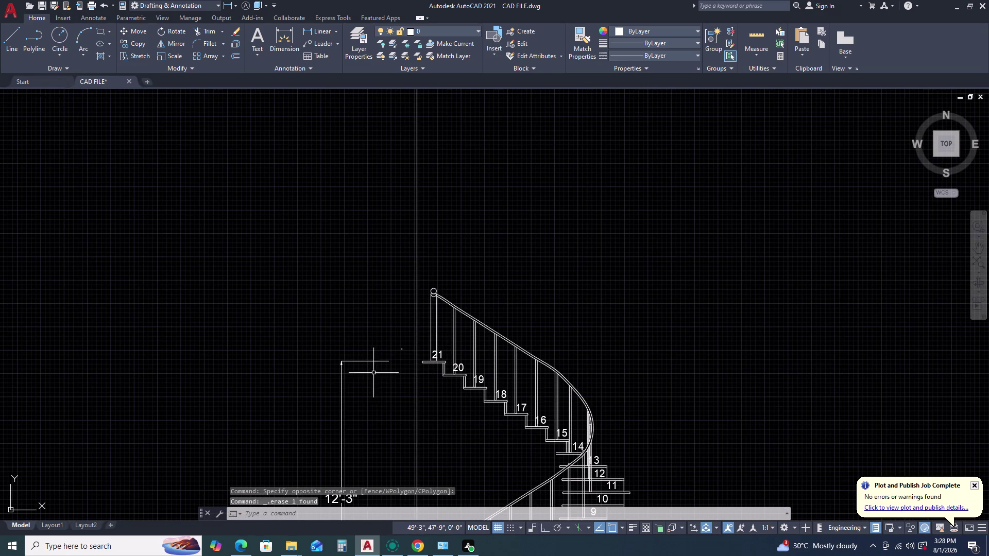
scroll(up, 3)
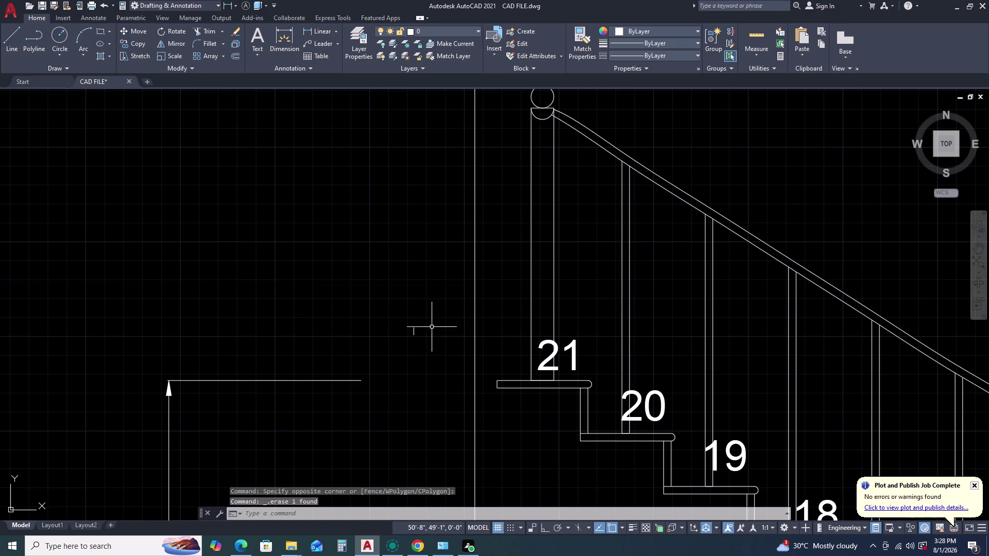
click(432, 327)
click(395, 340)
key(Delete)
click(384, 354)
click(327, 407)
text(M)
key(space)
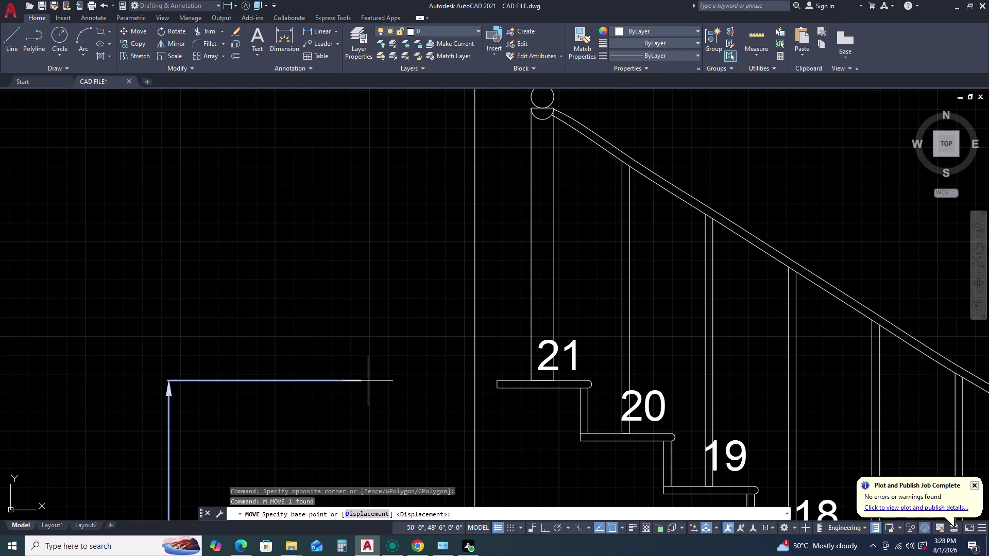
click(366, 381)
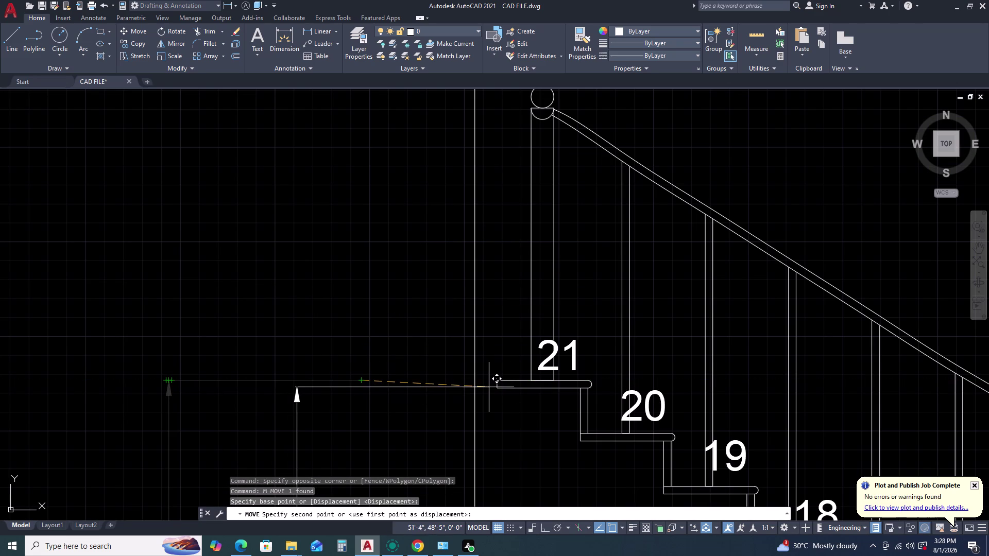
key(F8)
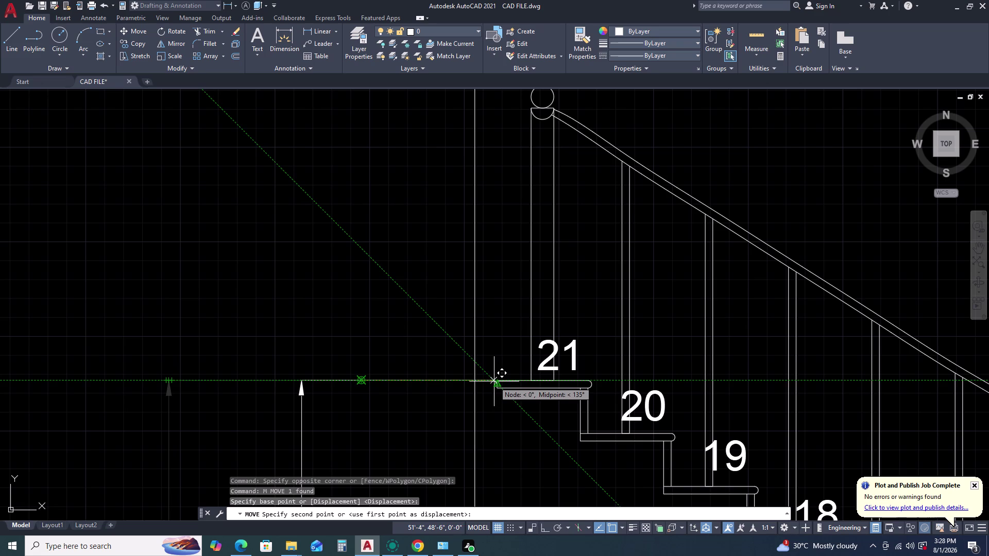
click(497, 380)
Pan across the elevation to check the 12'-3" dimension's new position.
scroll(down, 3)
middle_drag(526, 413, 494, 345)
middle_drag(481, 308, 479, 304)
middle_drag(480, 427, 470, 376)
middle_click(465, 348)
scroll(up, 3)
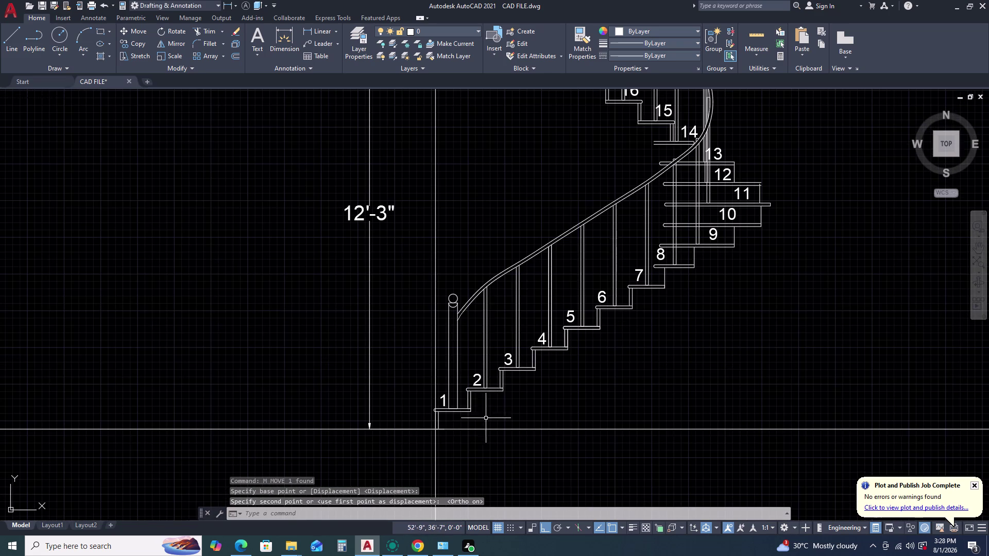
middle_drag(437, 416, 437, 400)
scroll(up, 3)
scroll(down, 3)
middle_drag(517, 328, 519, 351)
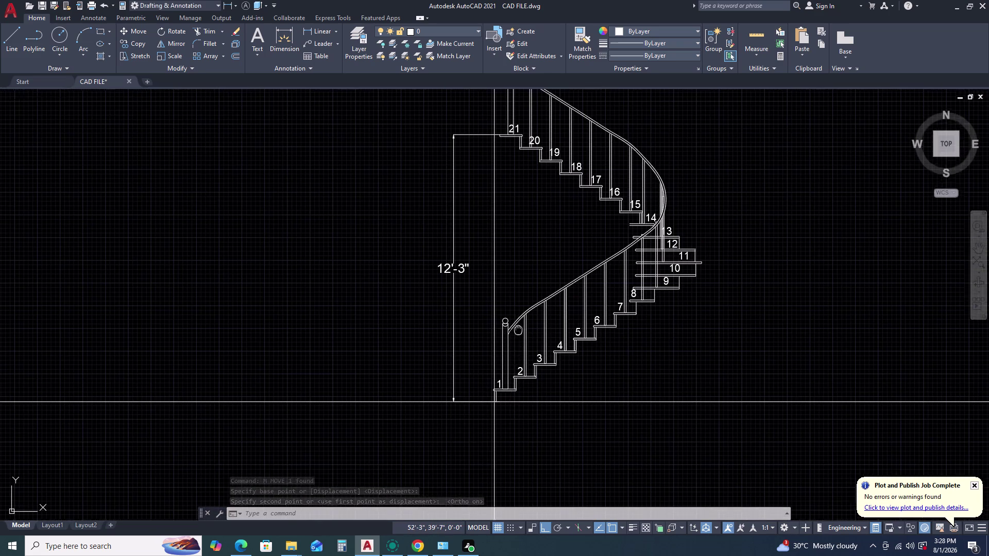
middle_drag(519, 352, 525, 393)
middle_drag(531, 410, 544, 417)
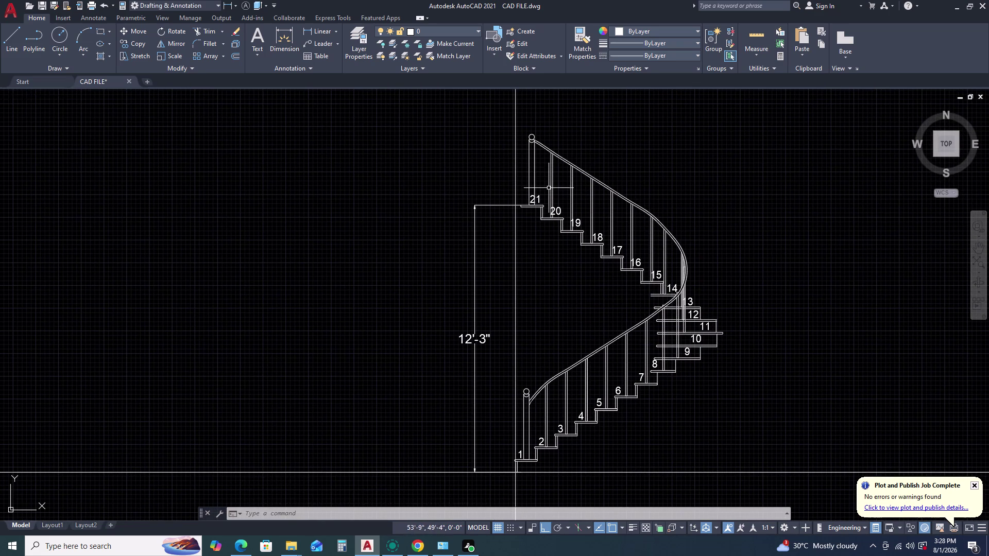
scroll(up, 3)
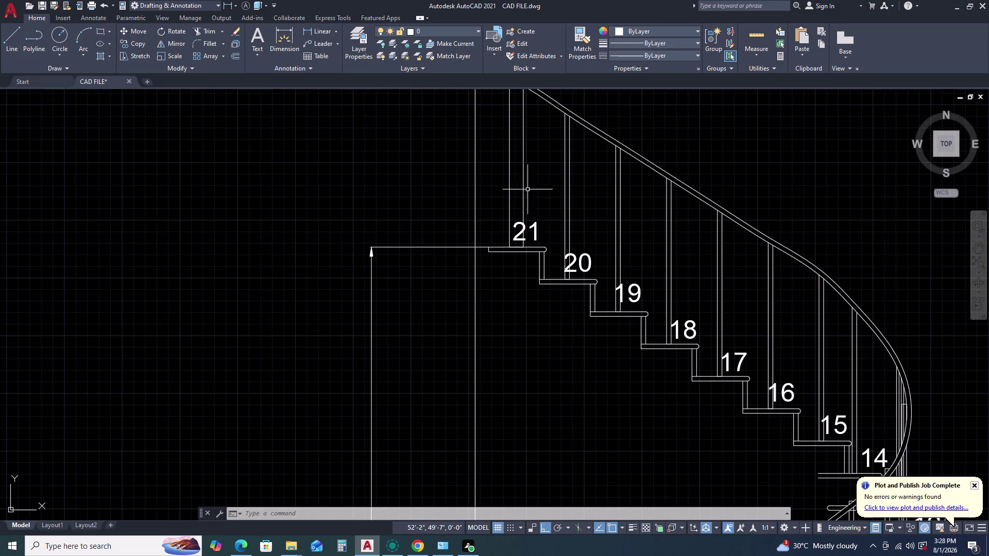
Move step label 21 down onto its tread with ortho turned off.
click(537, 229)
text(M)
key(space)
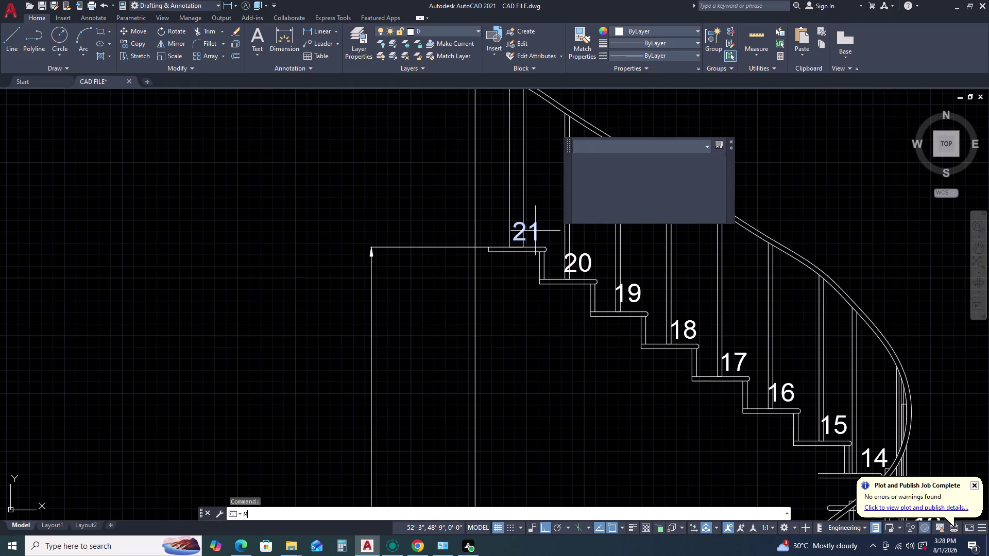
click(536, 230)
key(F8)
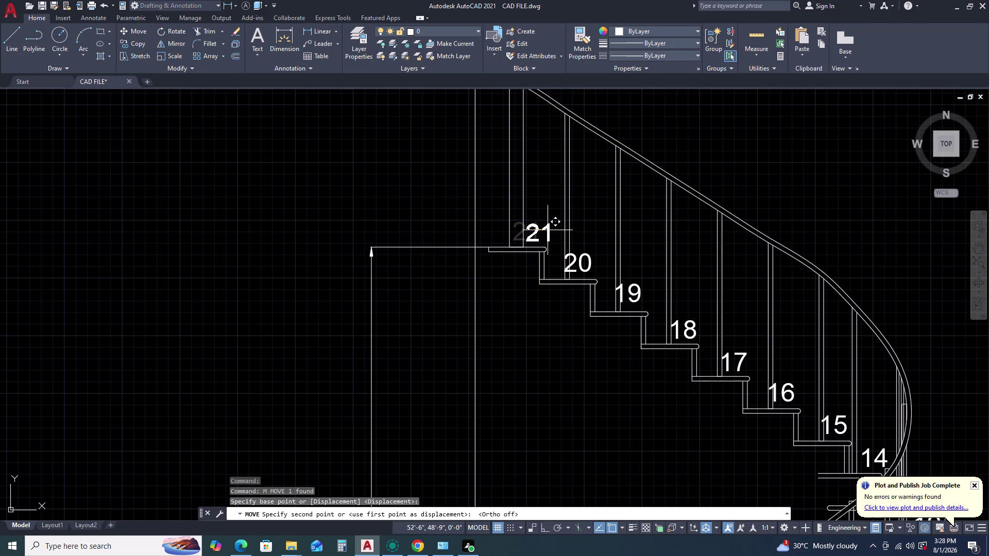
scroll(up, 3)
click(543, 237)
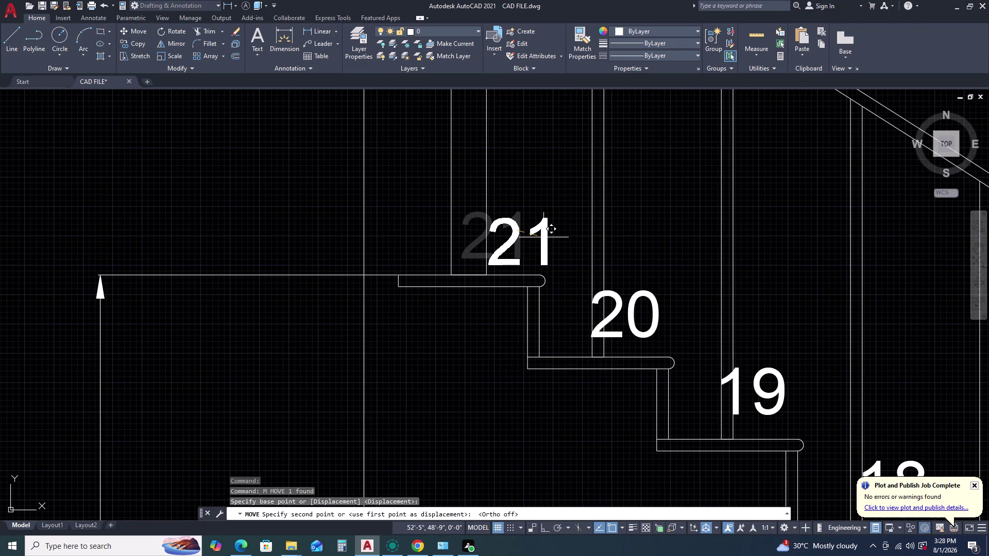
key(Escape)
Move step label 20 onto its tread, undoing and redoing the first attempt.
click(622, 247)
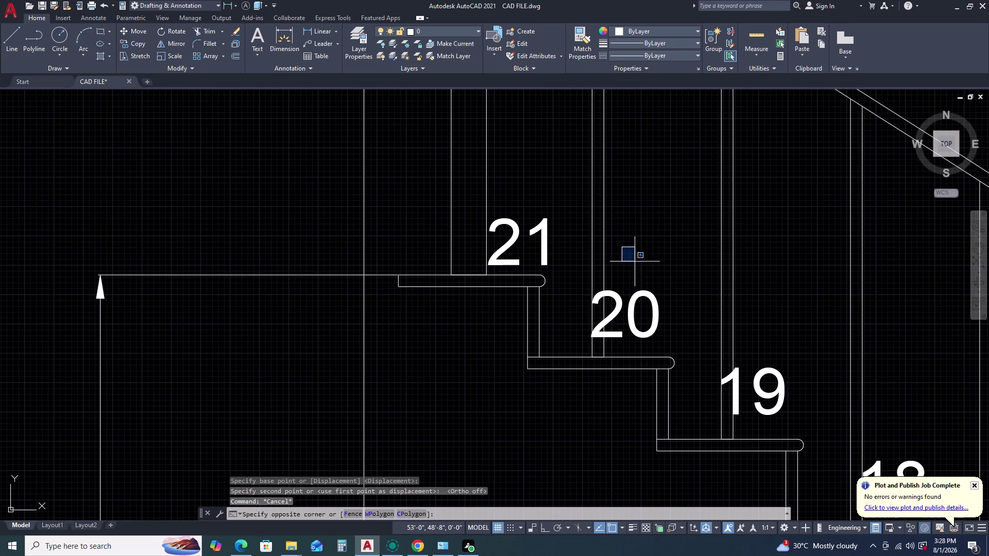
click(656, 325)
click(663, 324)
drag(653, 312, 651, 302)
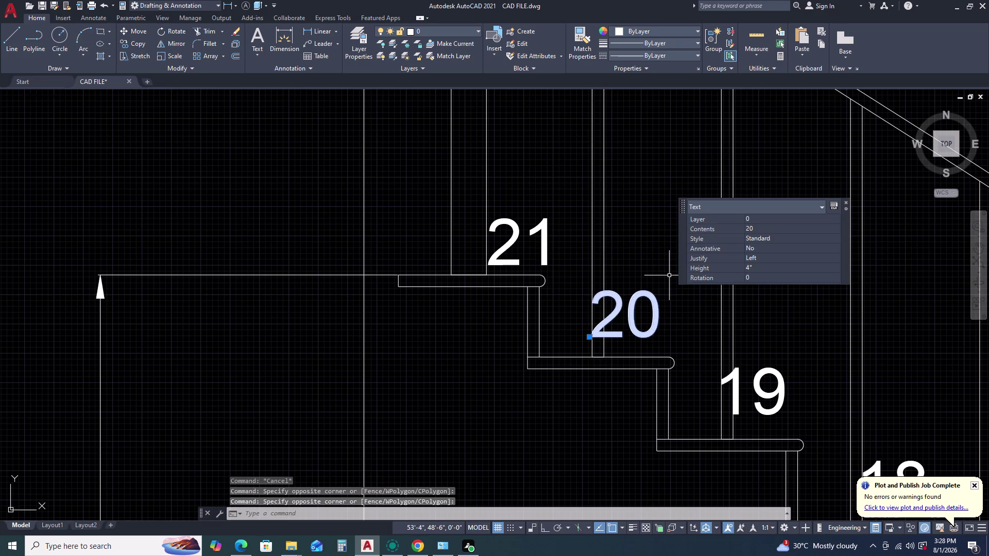
text(M)
key(space)
click(641, 318)
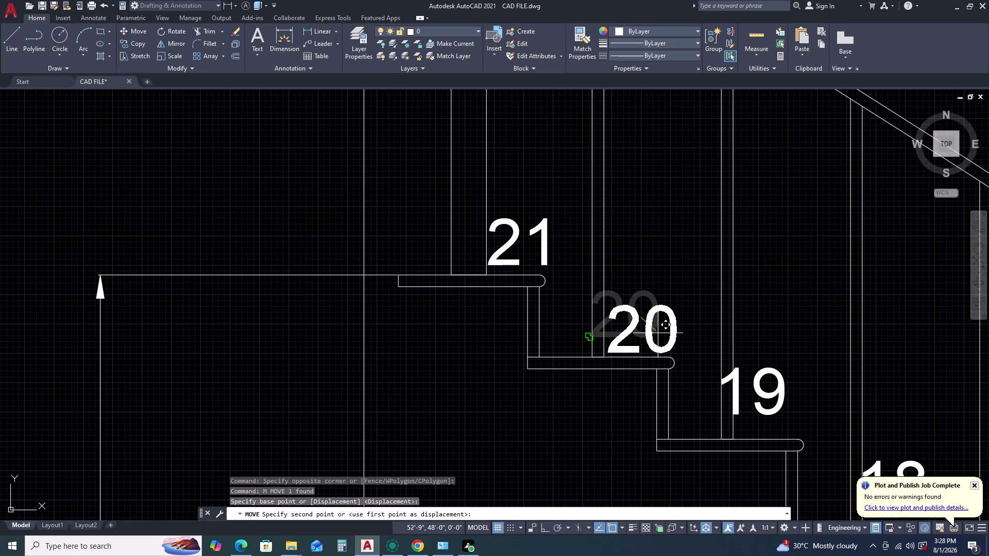
click(660, 330)
key(ctrl+z)
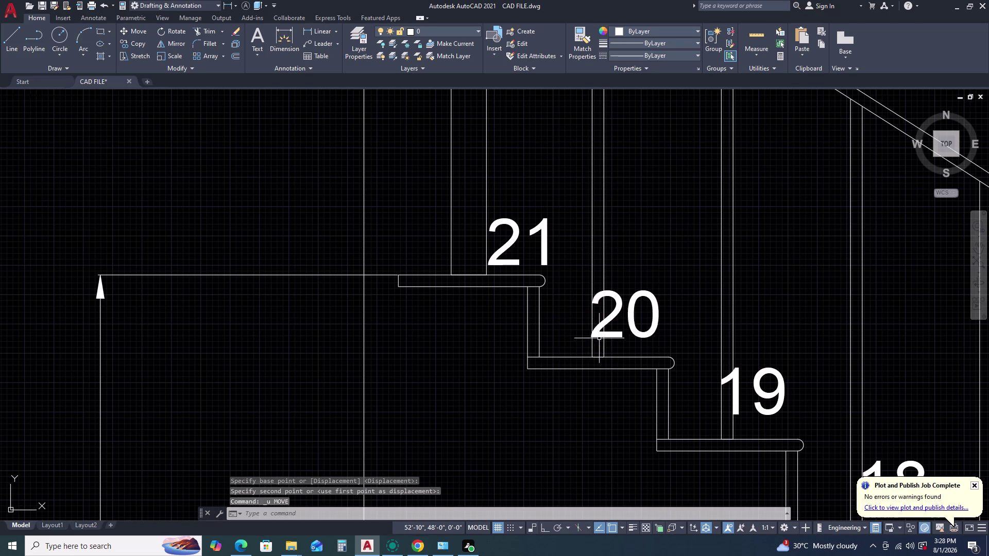
click(629, 324)
text(M)
key(space)
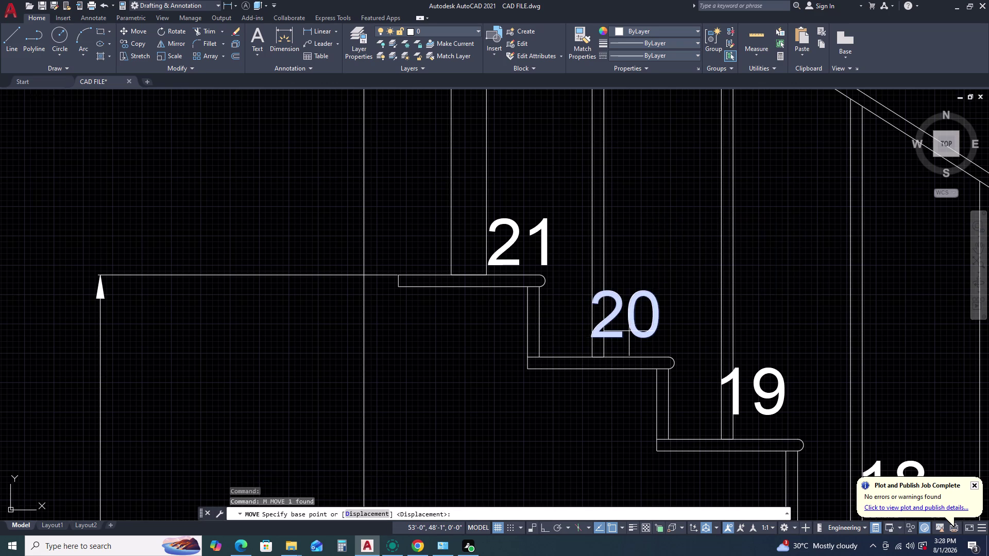
click(629, 334)
click(648, 342)
Move step label 19 onto its tread.
scroll(down, 3)
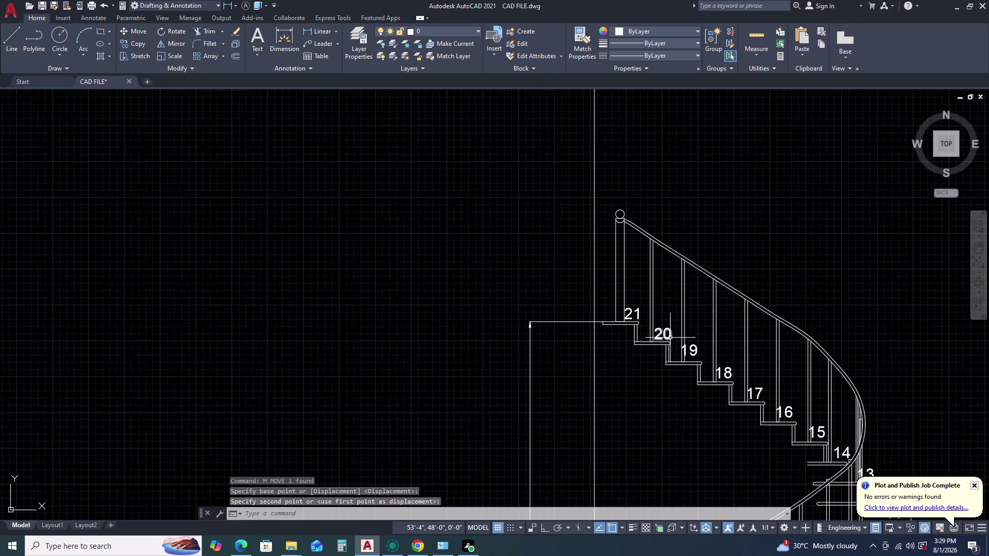
middle_drag(678, 342, 615, 256)
scroll(up, 3)
click(650, 280)
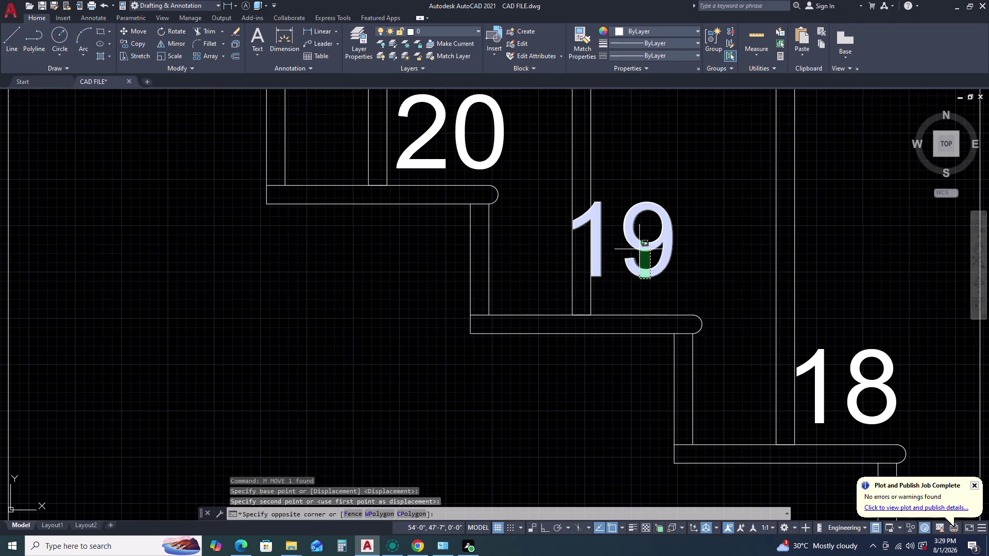
click(638, 245)
text(M)
key(space)
click(635, 250)
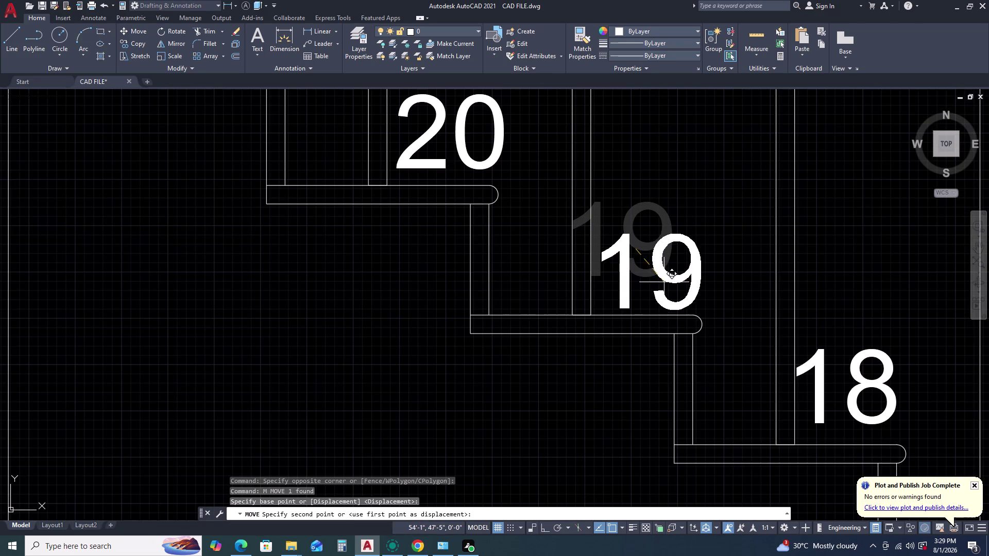
click(661, 278)
Move step label 11 onto its tread among the lower steps.
scroll(down, 3)
middle_drag(759, 309, 704, 259)
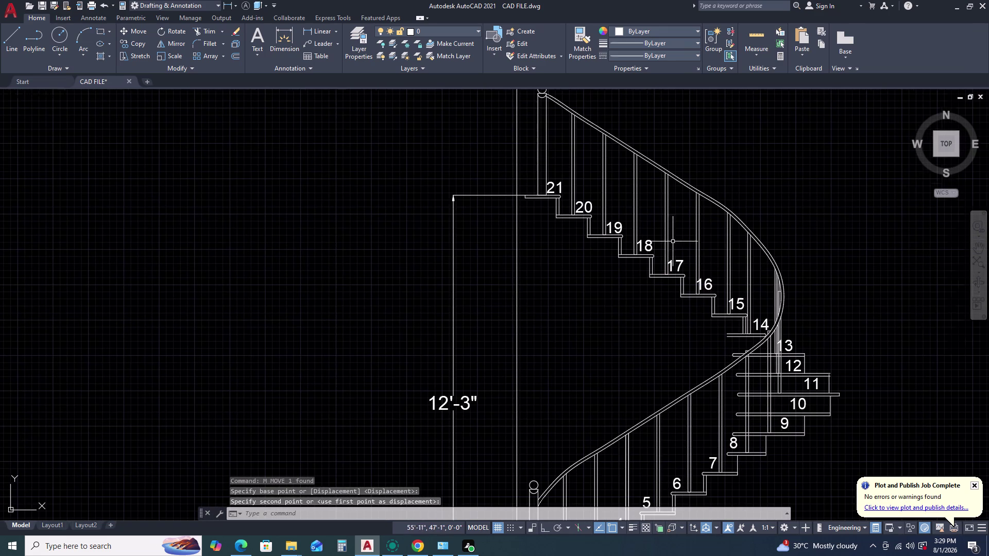
middle_drag(767, 349, 747, 284)
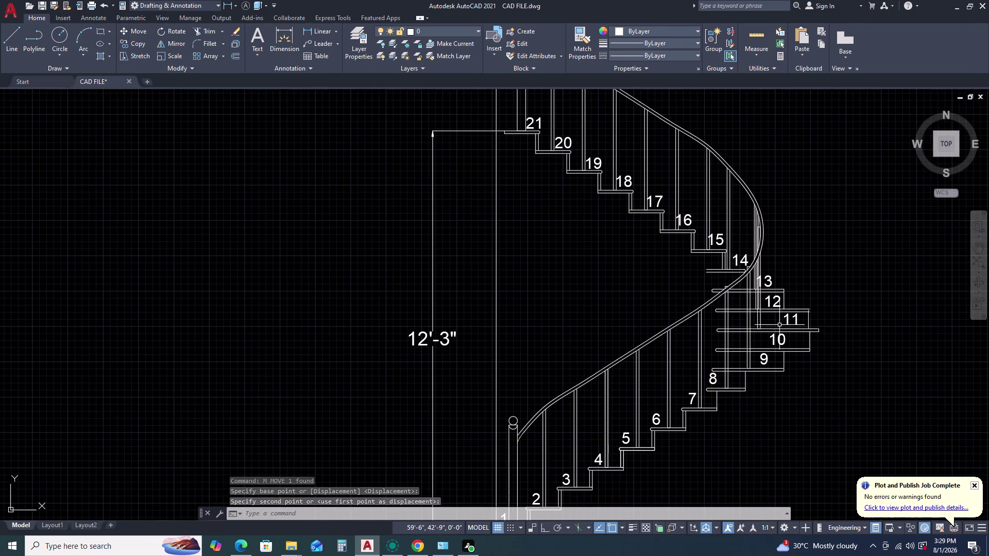
scroll(up, 3)
drag(811, 311, 803, 311)
text(M)
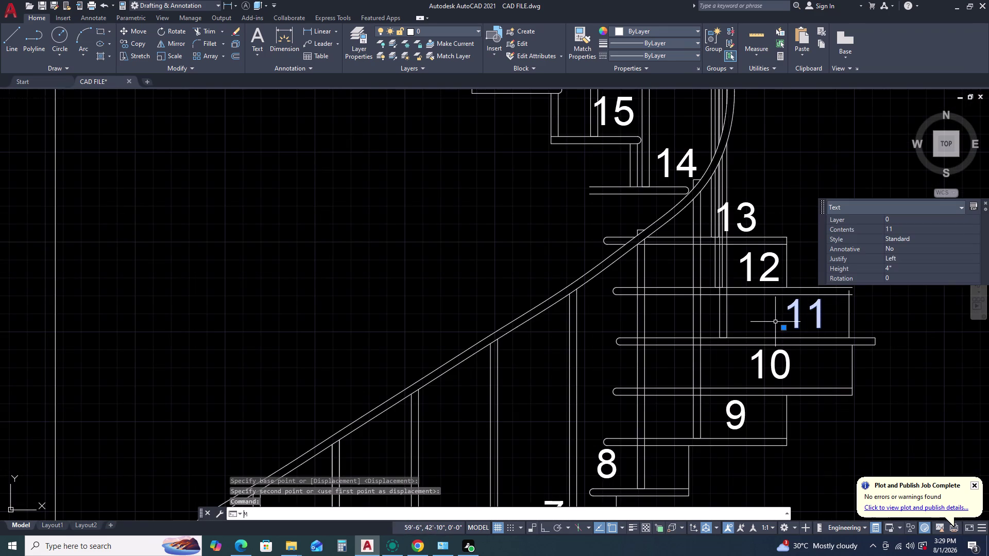
key(space)
click(776, 324)
click(749, 326)
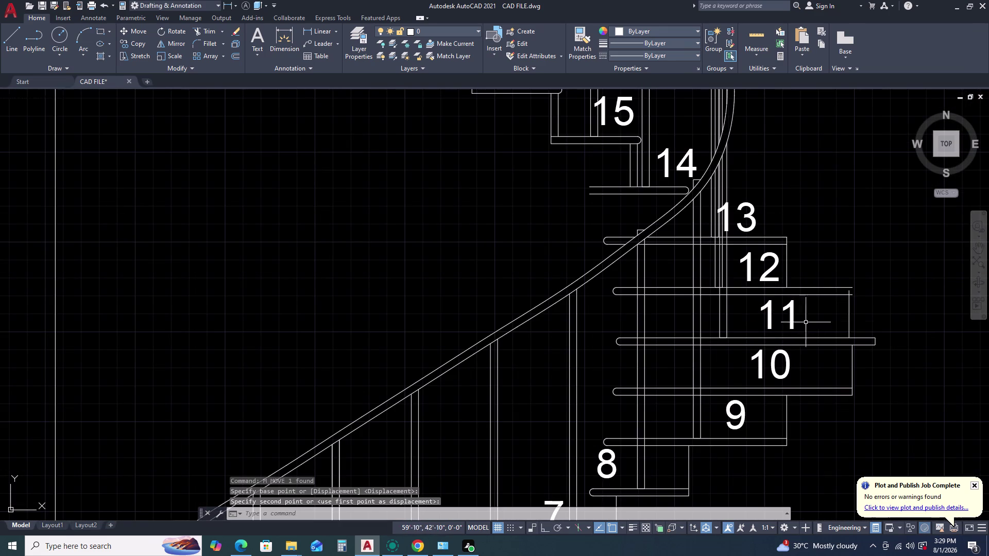
key(Escape)
middle_drag(803, 329, 793, 307)
scroll(down, 3)
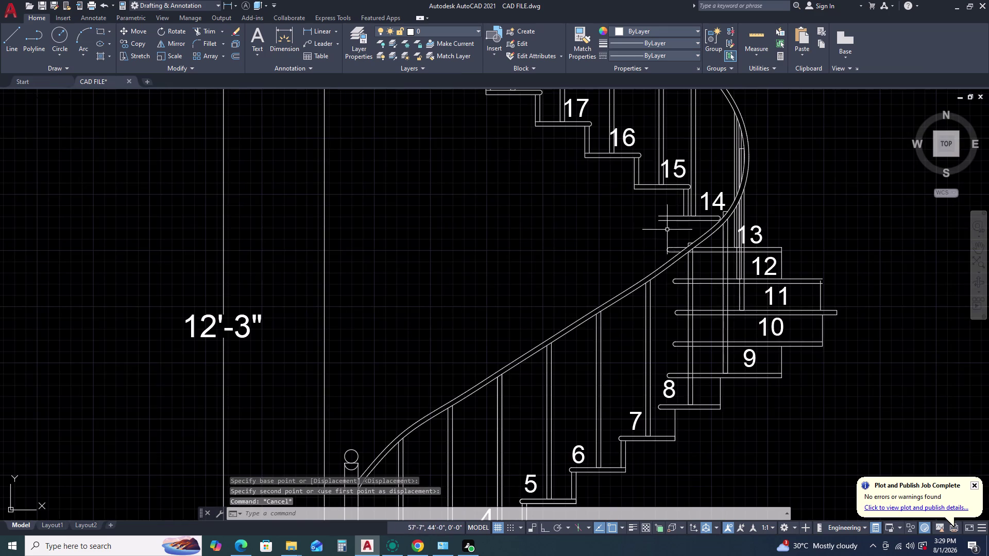
scroll(up, 3)
middle_drag(611, 209, 616, 221)
middle_click(624, 245)
scroll(down, 3)
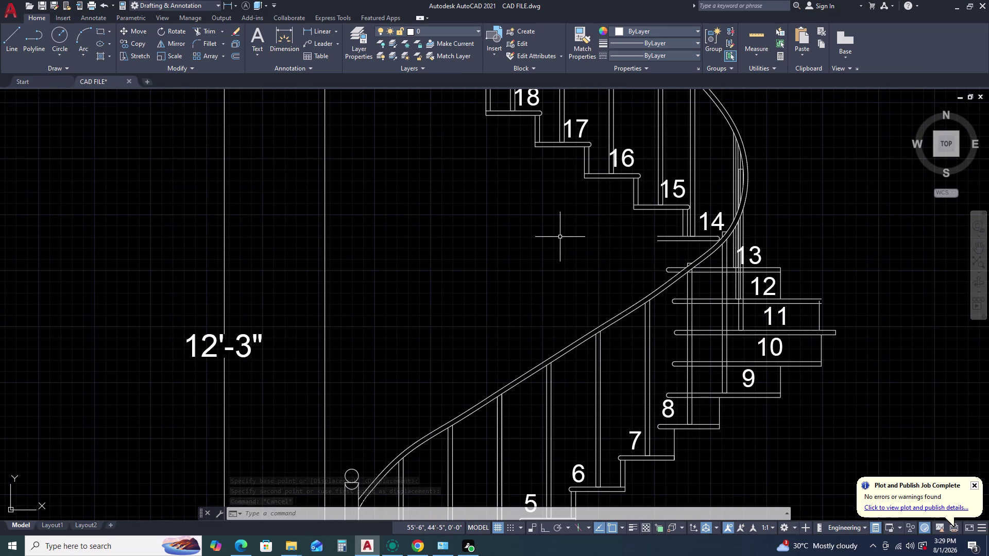
text(L)
key(space)
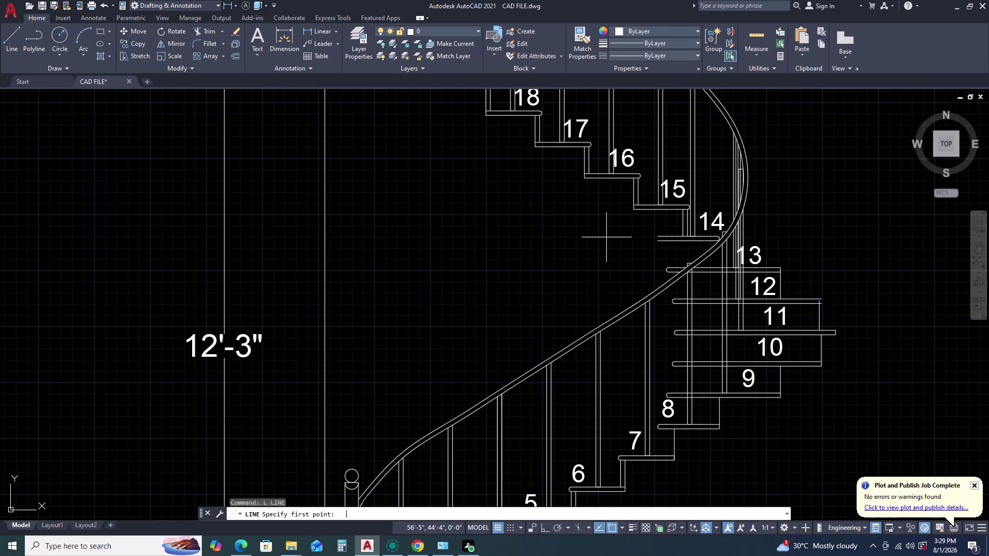
click(660, 238)
click(660, 269)
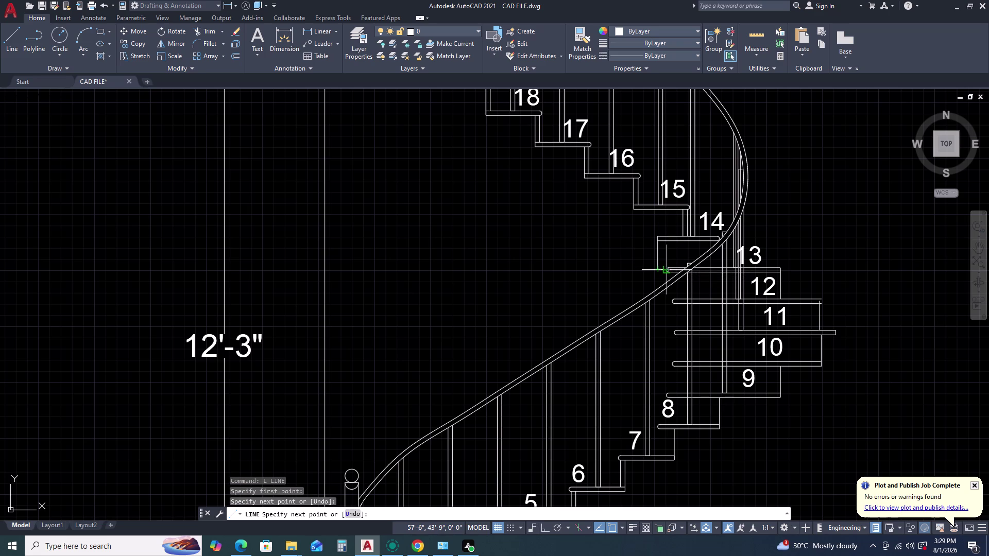
click(671, 269)
key(Escape)
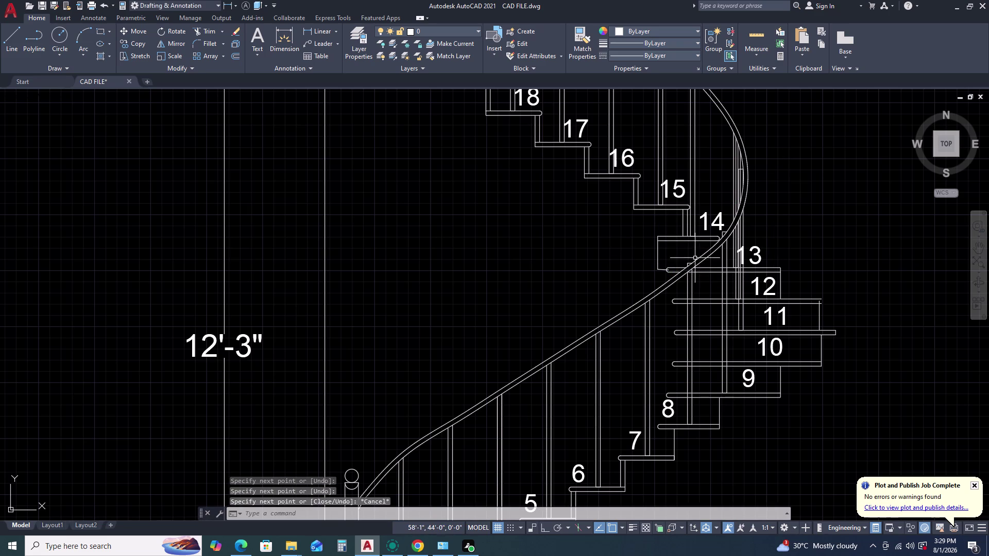
scroll(up, 3)
text(TR)
key(space)
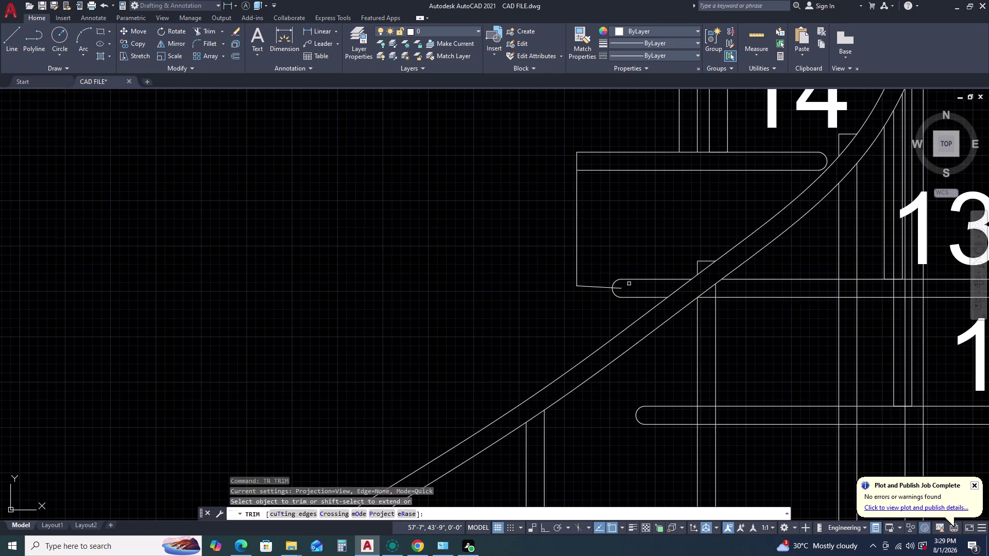
click(622, 289)
key(Escape)
scroll(up, 3)
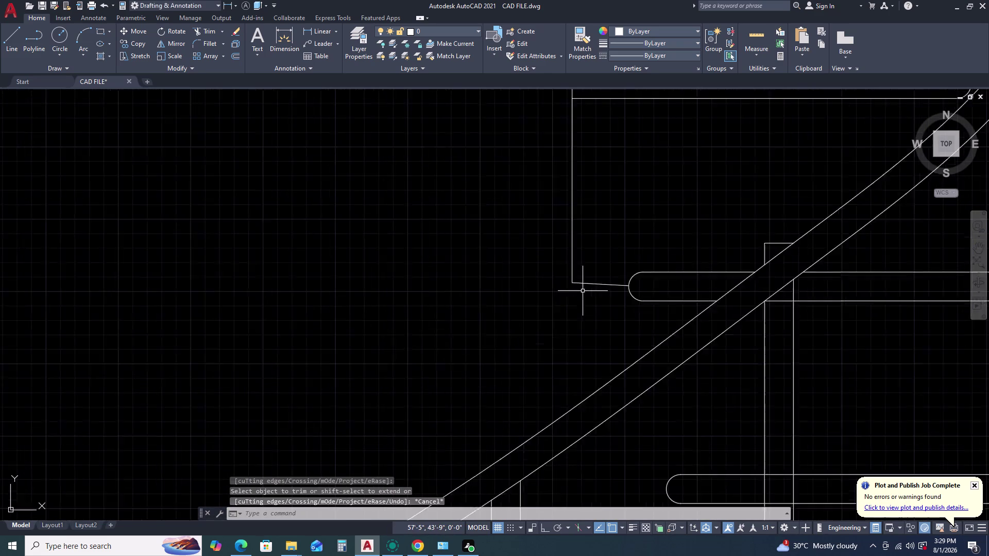
scroll(up, 3)
click(602, 269)
click(582, 299)
key(Delete)
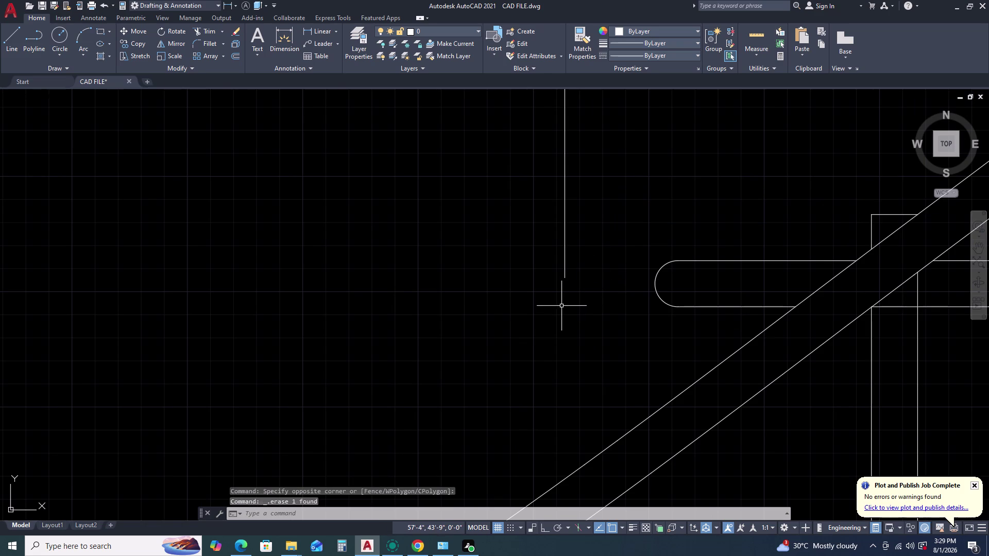
key(l)
key(space)
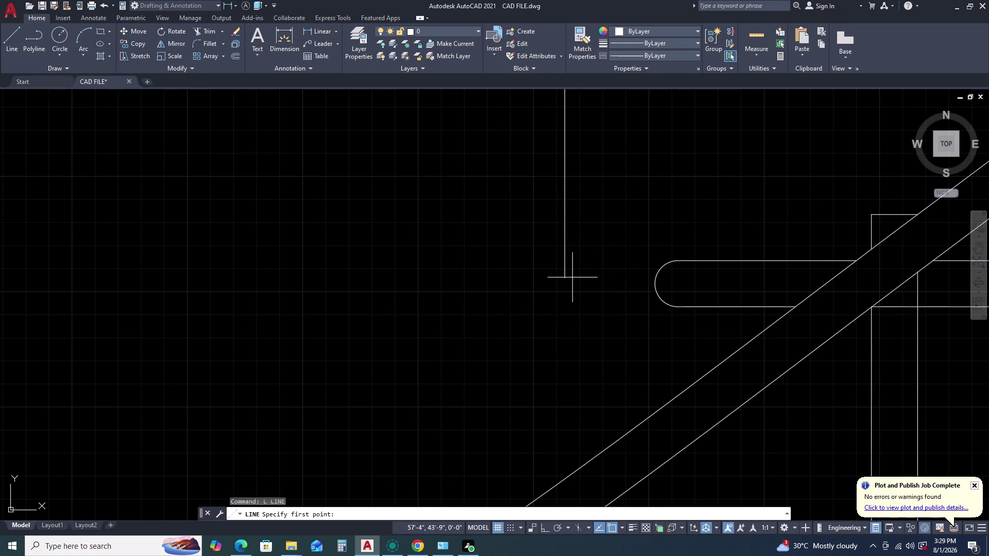
click(563, 277)
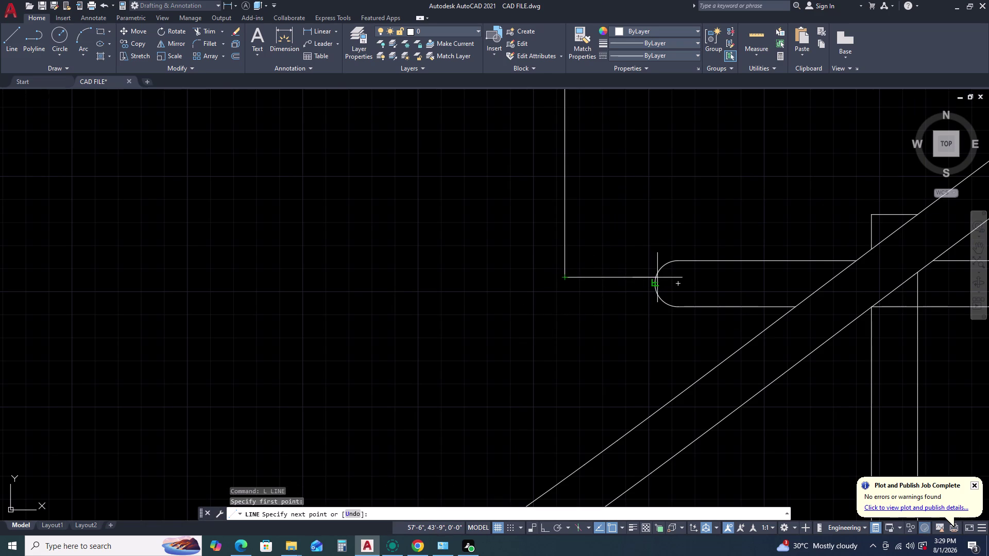
key(Escape)
drag(588, 245, 579, 253)
click(533, 281)
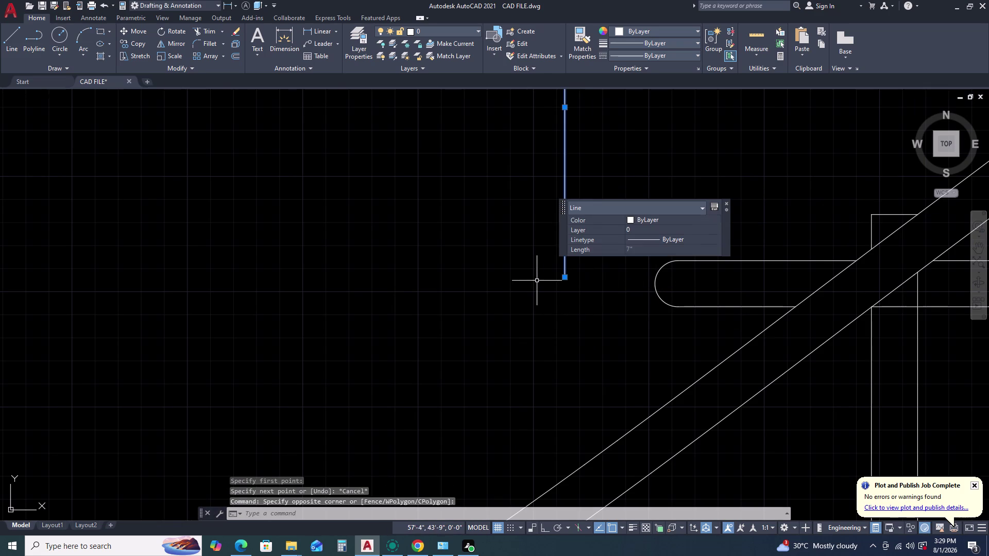
key(Delete)
scroll(down, 3)
text(L)
key(space)
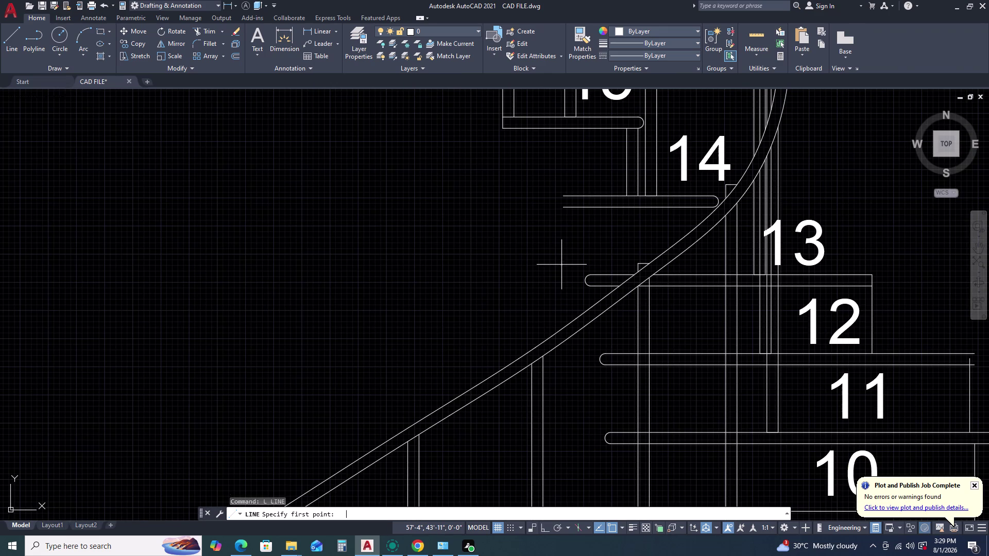
click(563, 199)
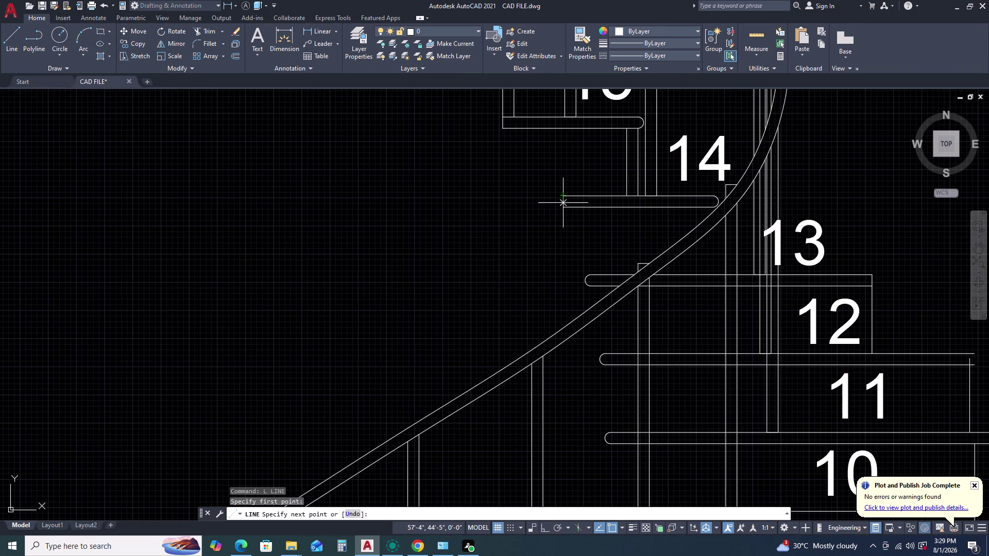
key(F8)
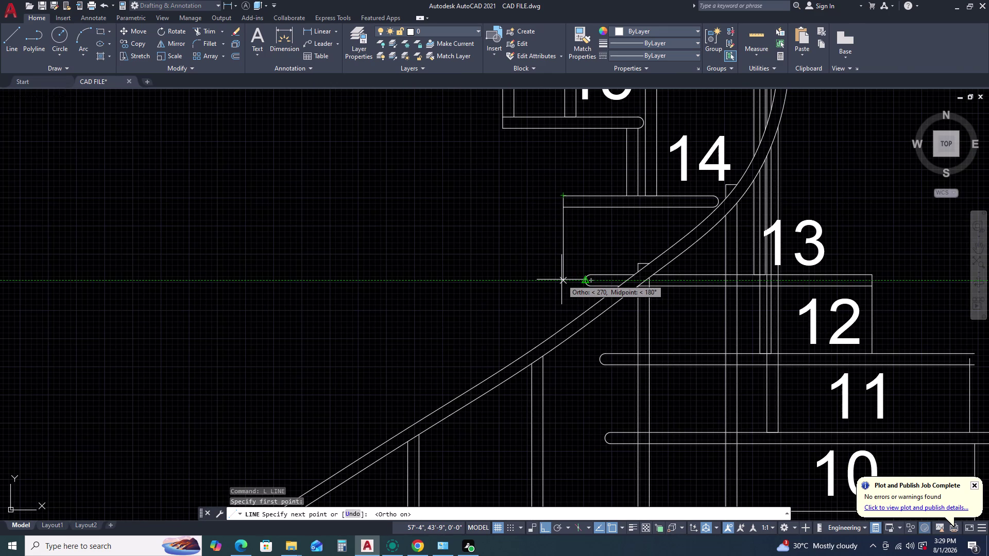
click(561, 279)
click(589, 280)
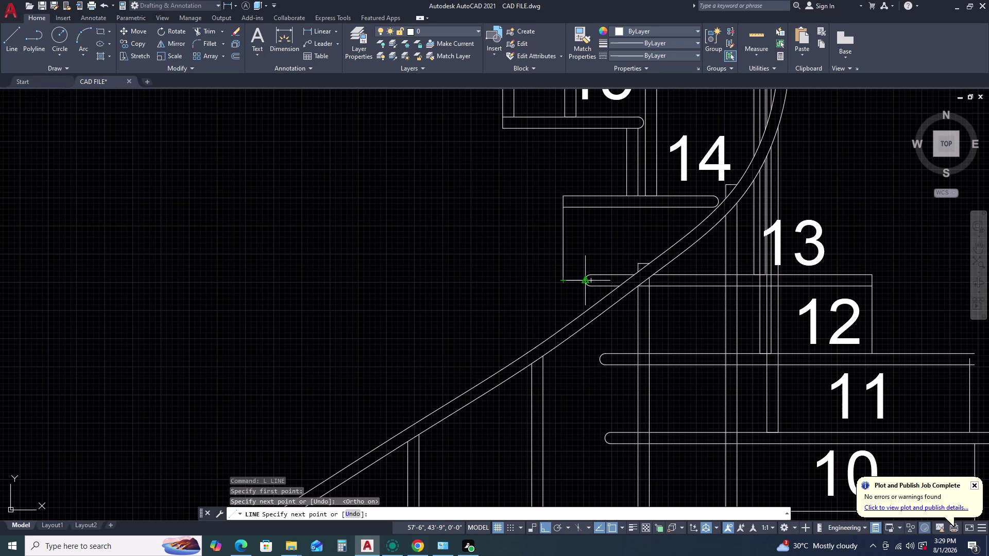
key(Escape)
scroll(down, 3)
scroll(down, 3)
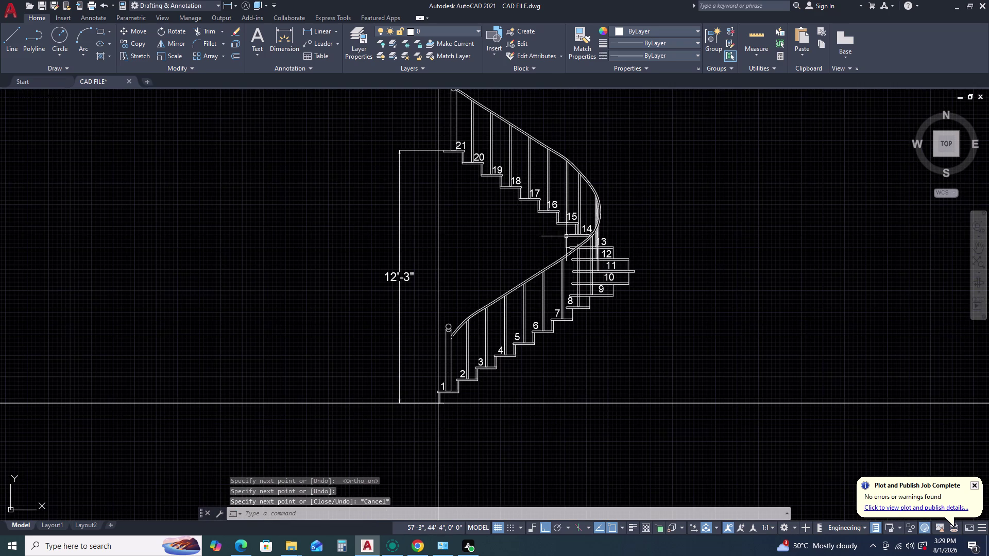
middle_drag(577, 245, 582, 246)
scroll(up, 3)
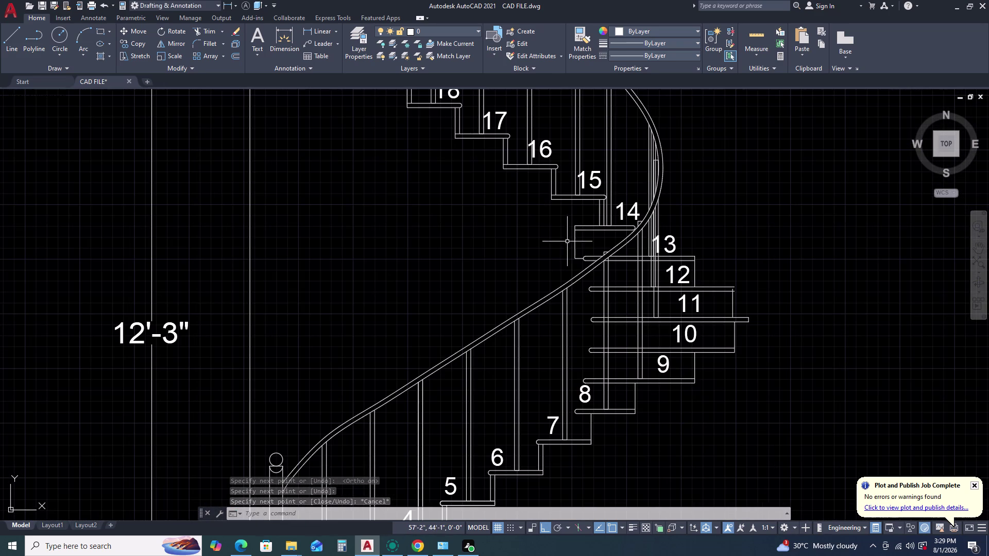
click(591, 244)
click(547, 252)
key(Delete)
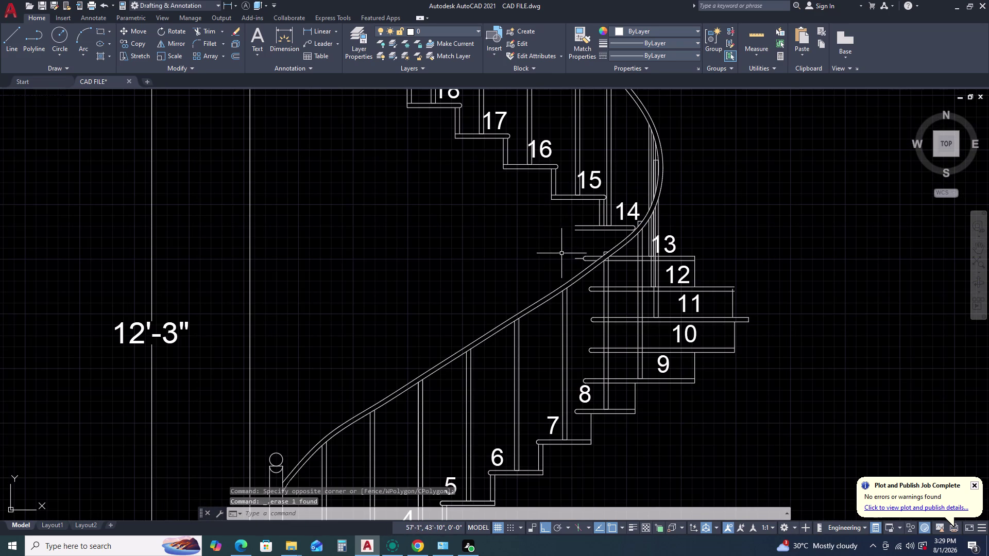
scroll(up, 3)
click(571, 269)
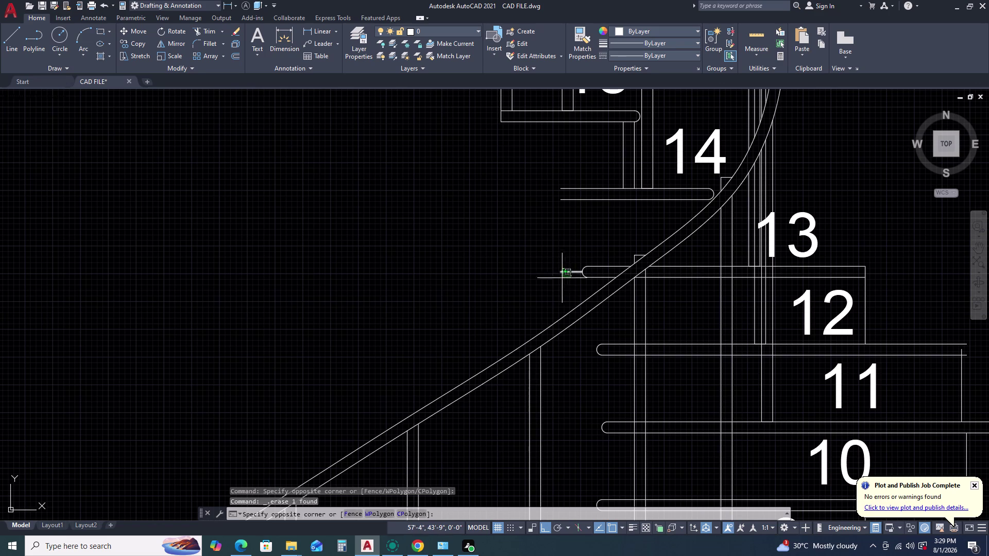
click(558, 285)
key(Delete)
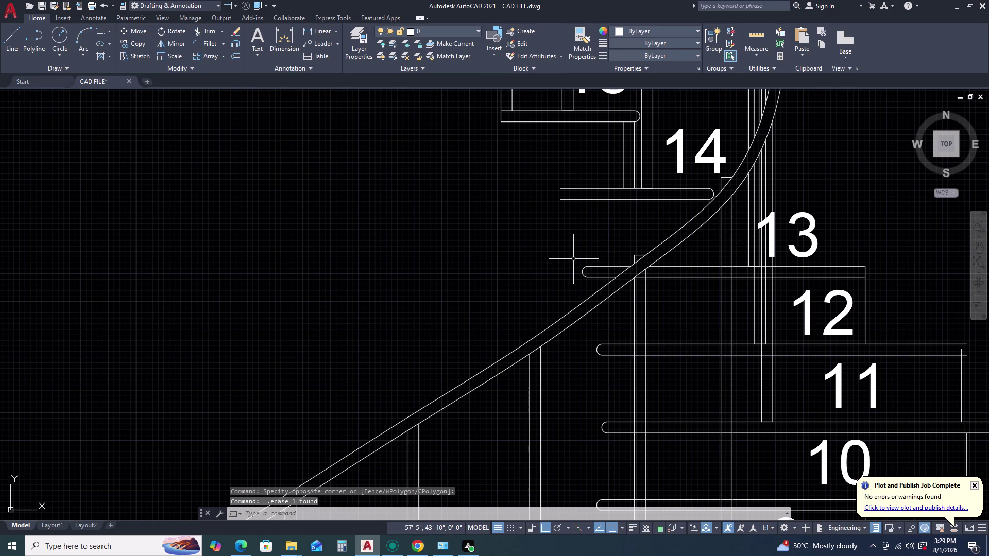
key(l)
key(space)
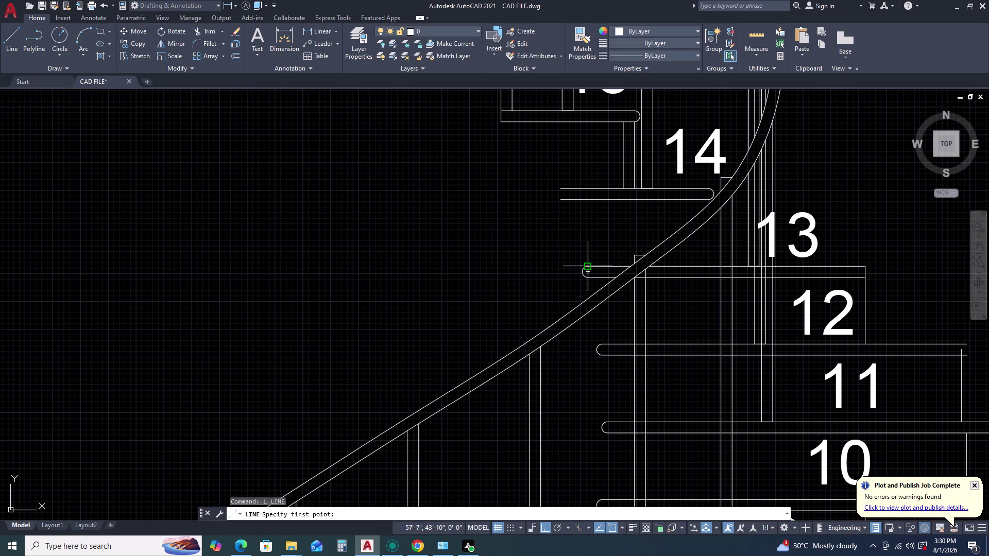
click(589, 266)
click(587, 199)
key(Escape)
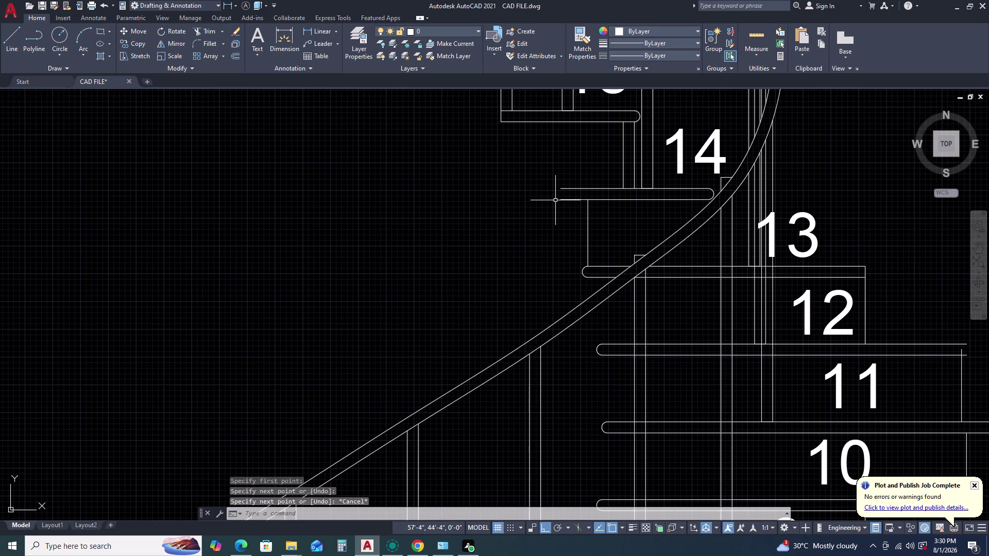
key(space)
click(561, 204)
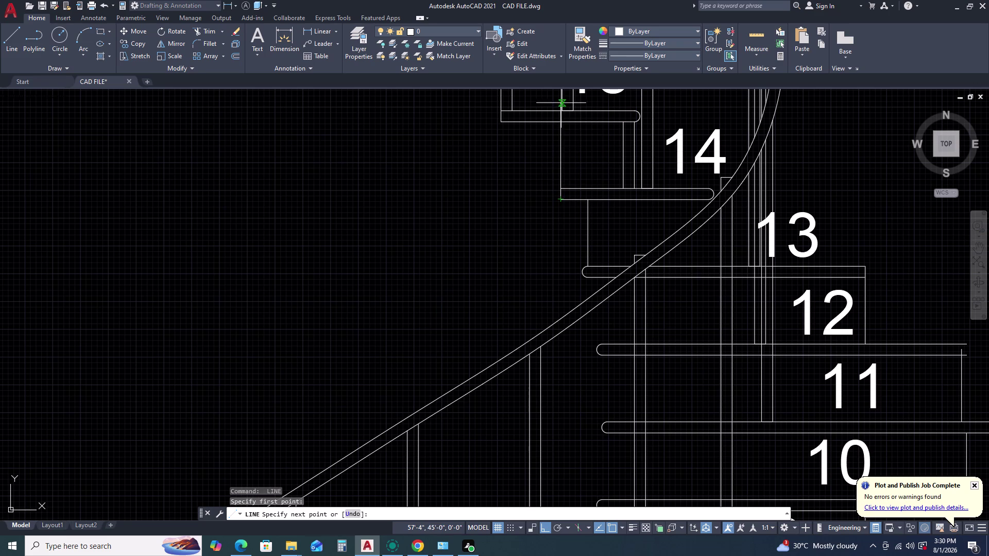
click(561, 123)
key(Escape)
scroll(down, 3)
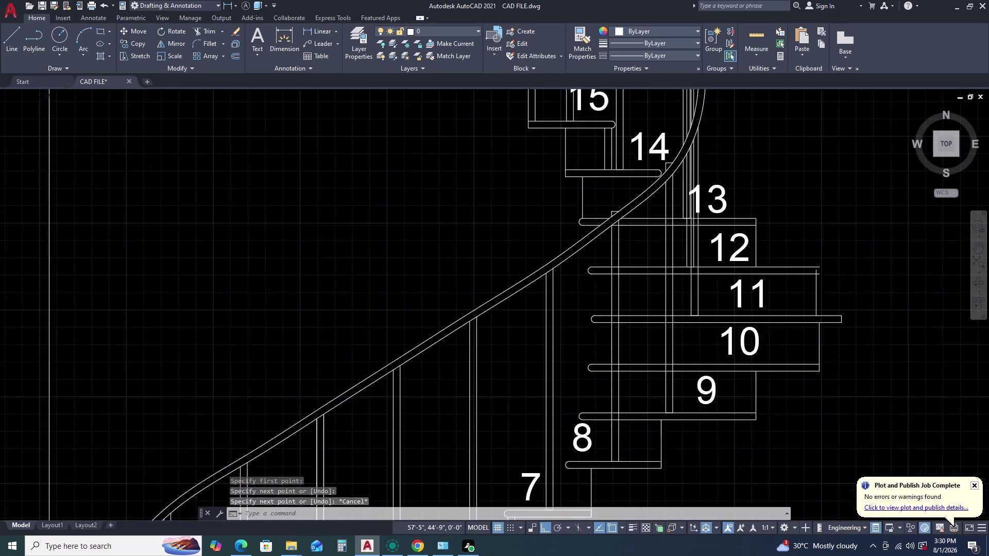
scroll(down, 3)
scroll(down, 3)
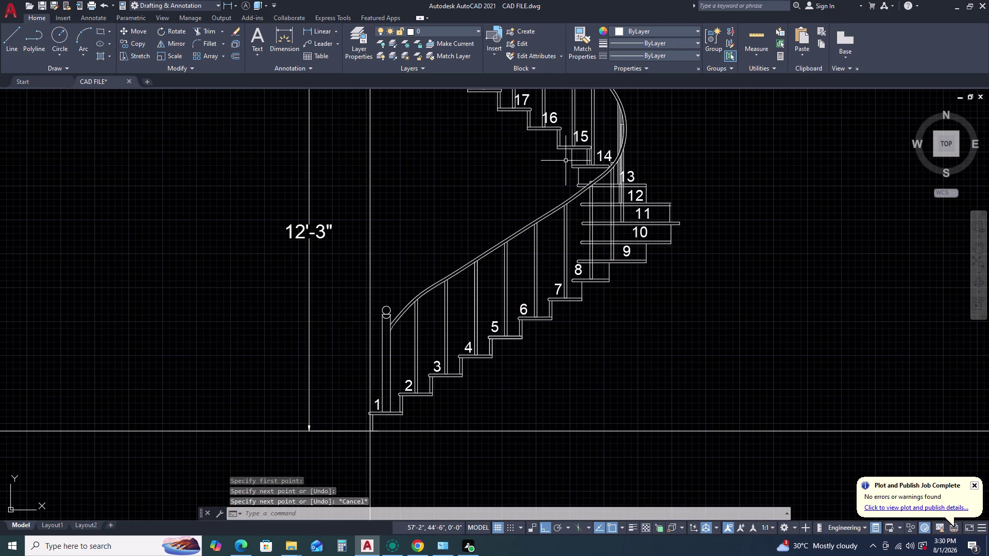
scroll(down, 3)
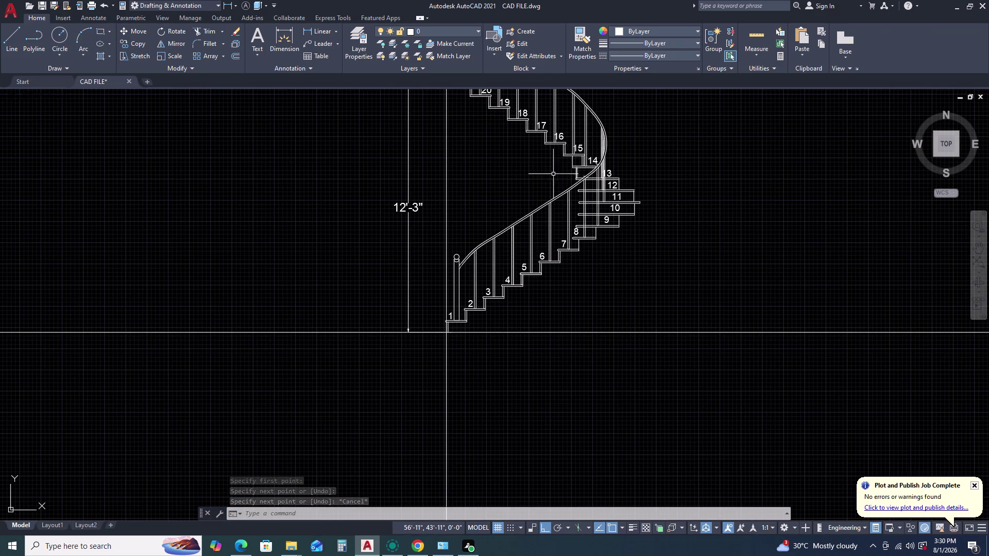
middle_drag(559, 166, 628, 215)
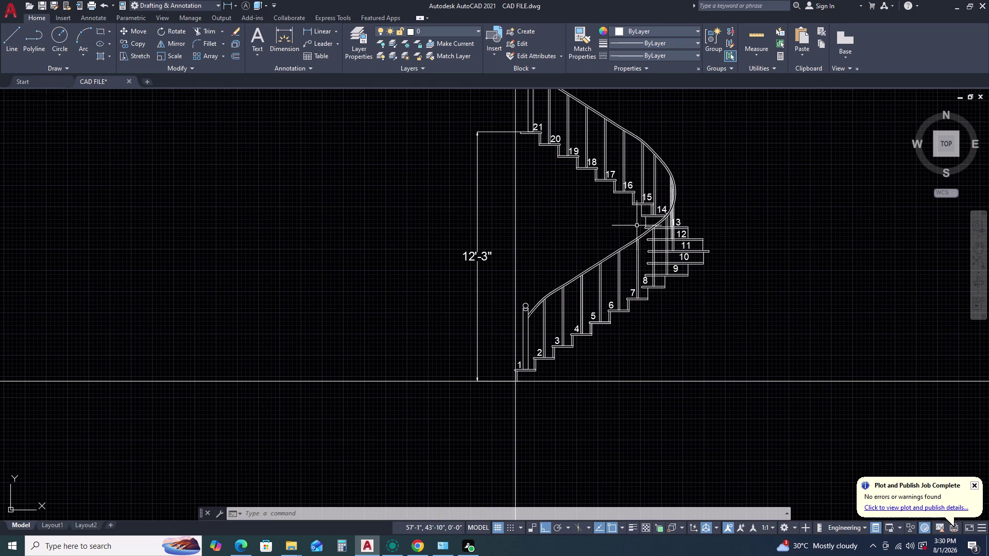
scroll(up, 3)
middle_drag(536, 358, 549, 306)
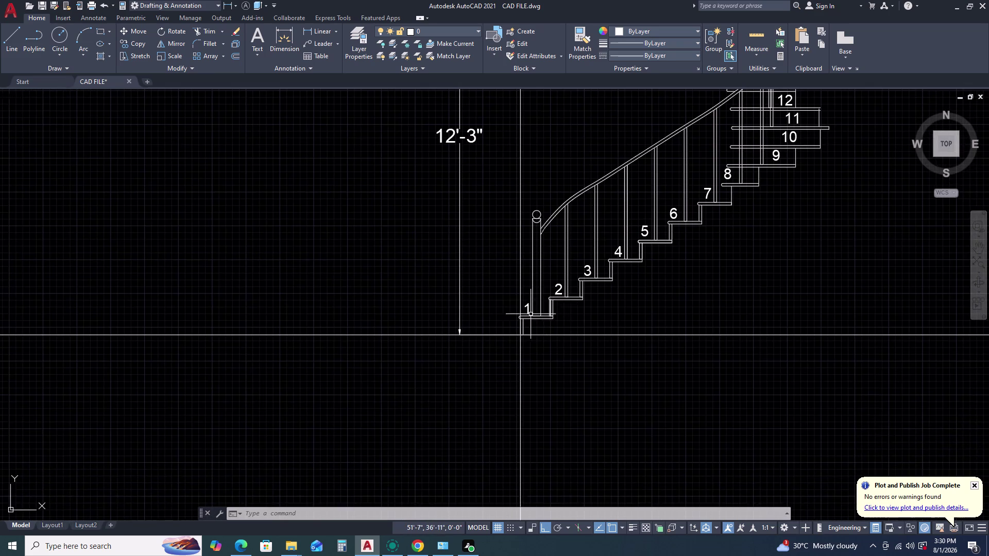
scroll(up, 3)
drag(520, 295, 514, 296)
Clear the current selection and pan to the lower steps of the elevation.
scroll(down, 3)
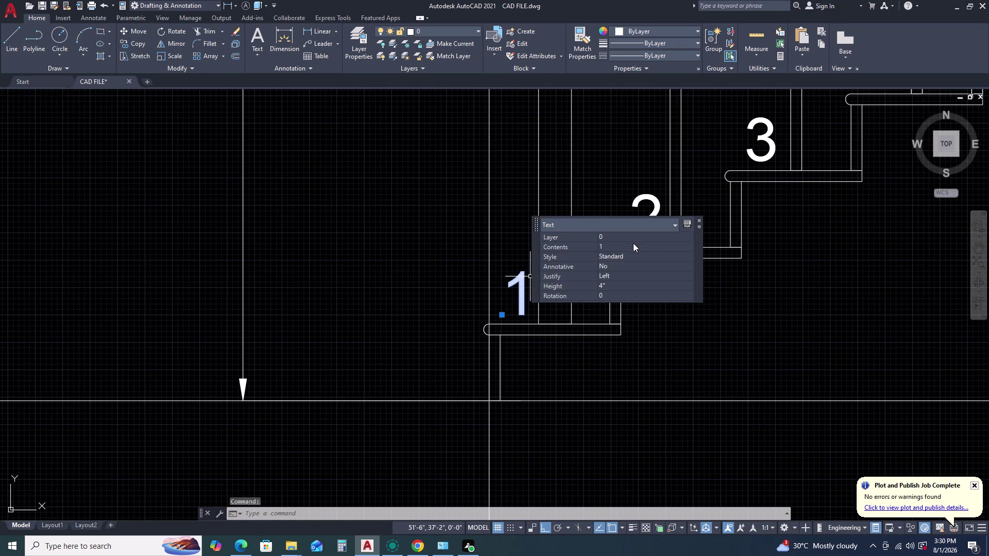
scroll(down, 3)
scroll(down, 3)
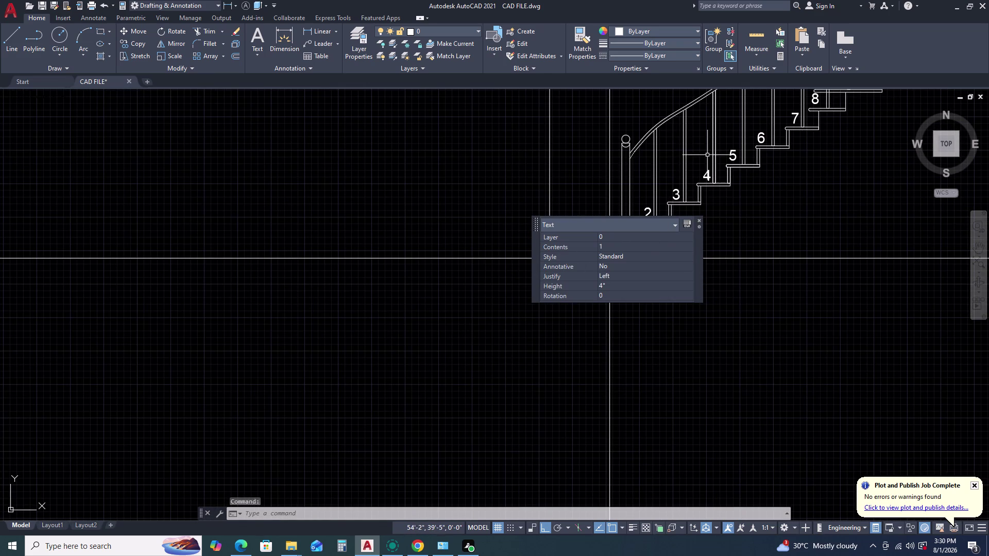
key(Escape)
scroll(down, 3)
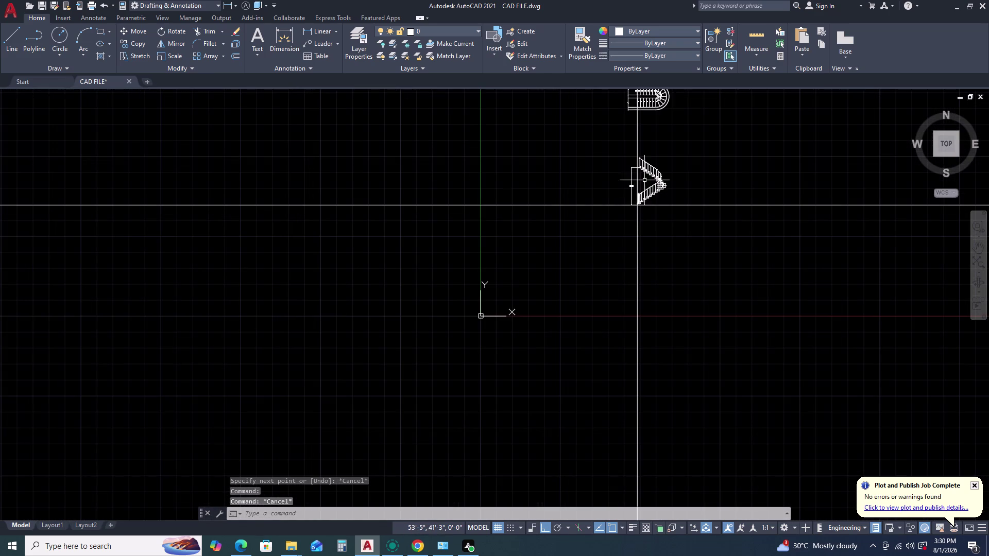
scroll(up, 3)
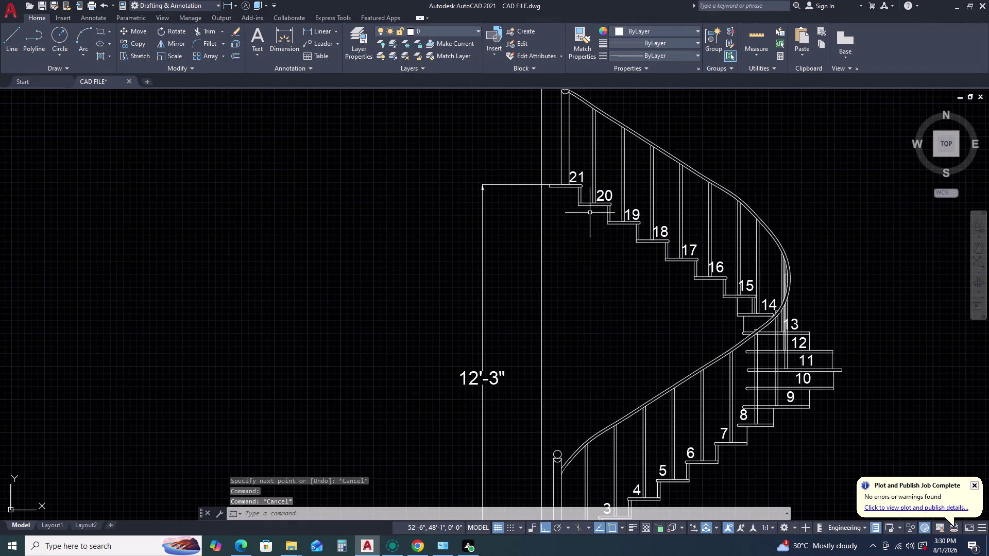
middle_drag(593, 241, 582, 162)
middle_drag(632, 294, 595, 195)
middle_drag(587, 163, 585, 156)
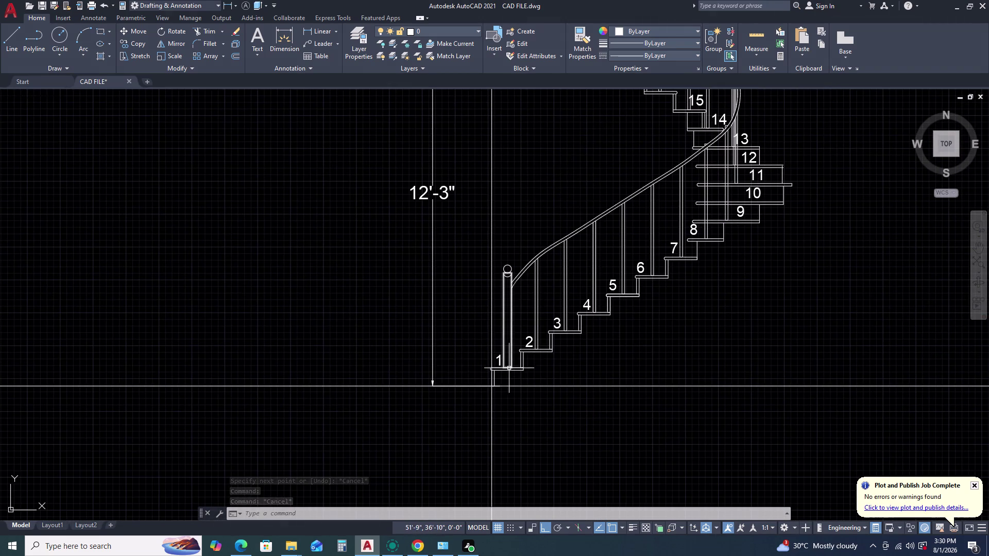
scroll(up, 3)
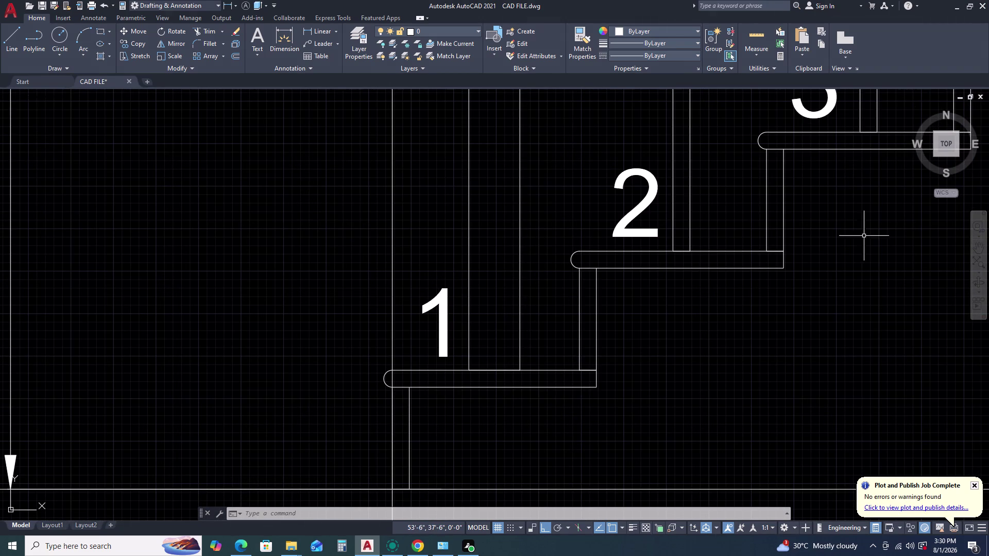
scroll(down, 3)
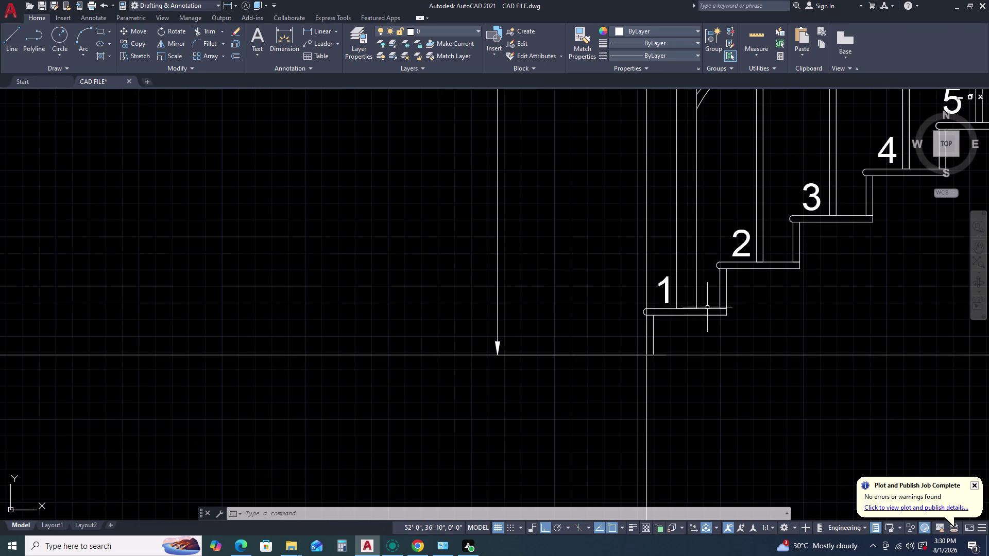
scroll(up, 3)
Select the step 1 label and use Select Similar to pick all 42 labels.
click(698, 265)
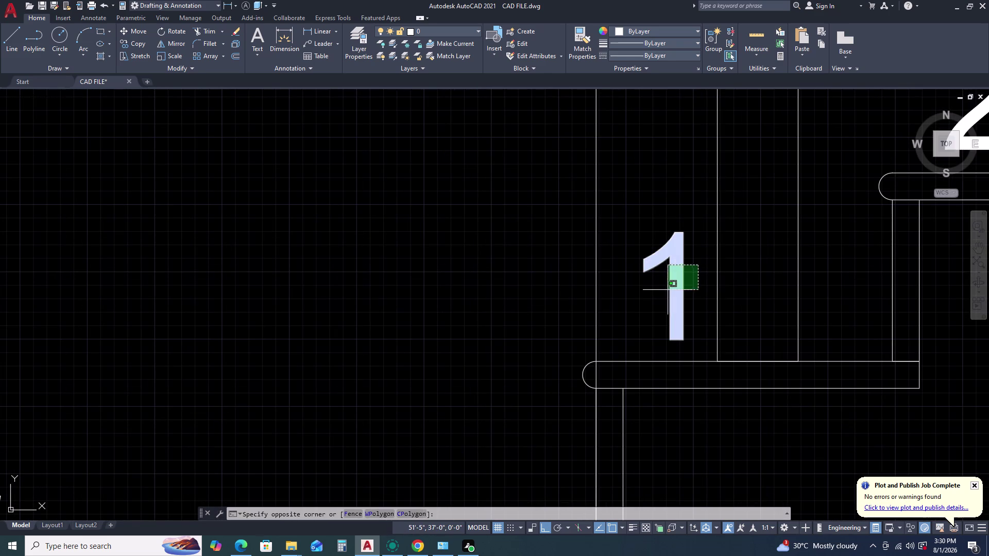
click(667, 290)
right_click(628, 206)
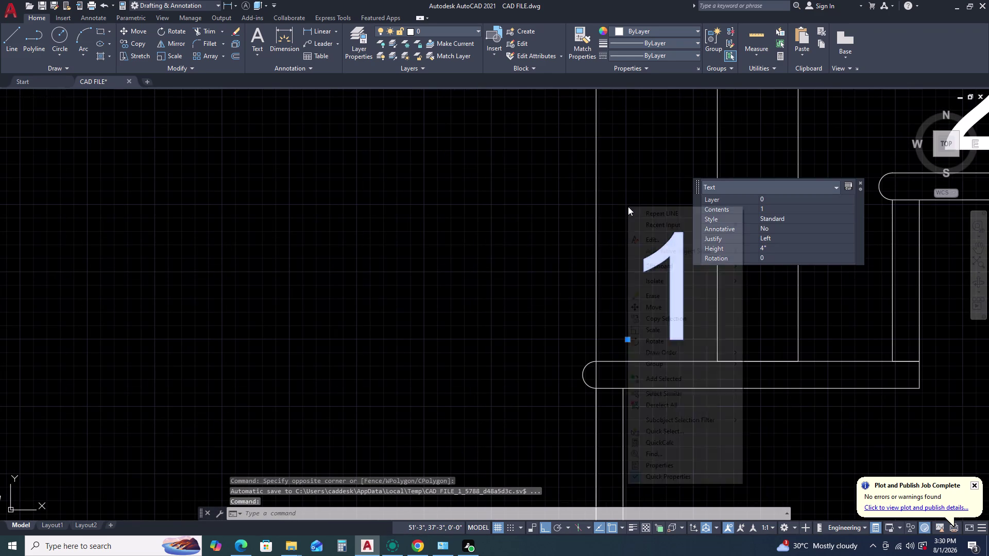
click(664, 396)
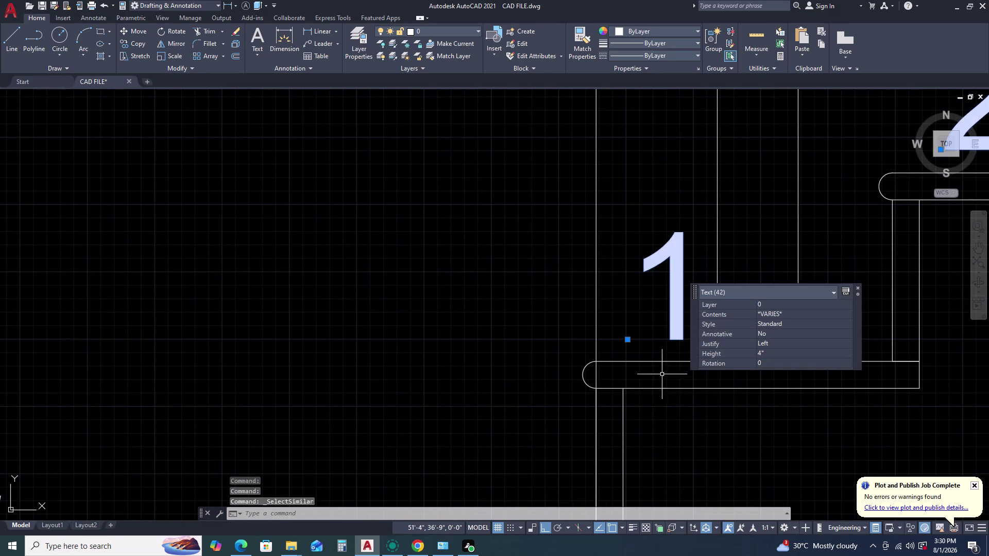
Zoom to fit the plan and elevation, then begin entering TCIRCLE.
scroll(down, 3)
middle_drag(755, 192, 662, 381)
middle_click(662, 384)
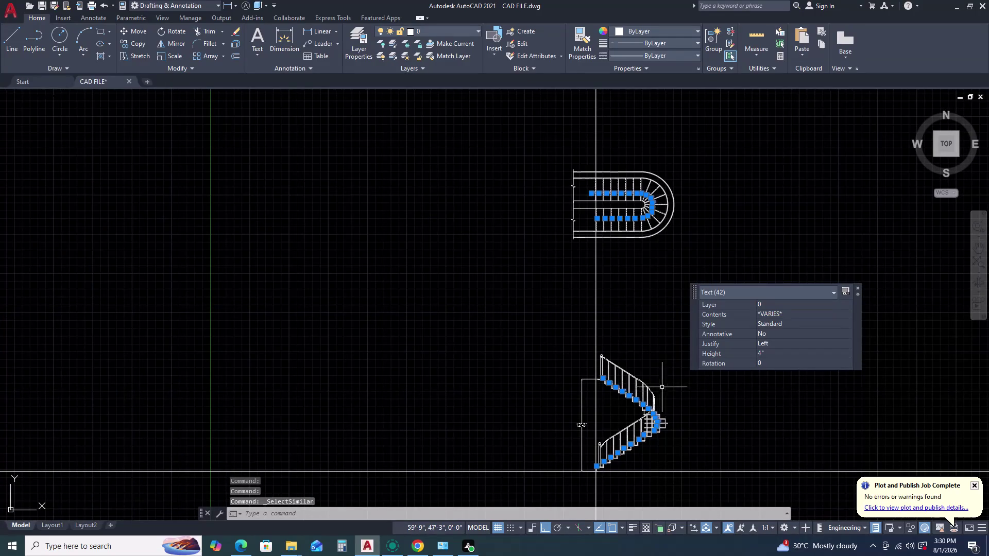
text(T)
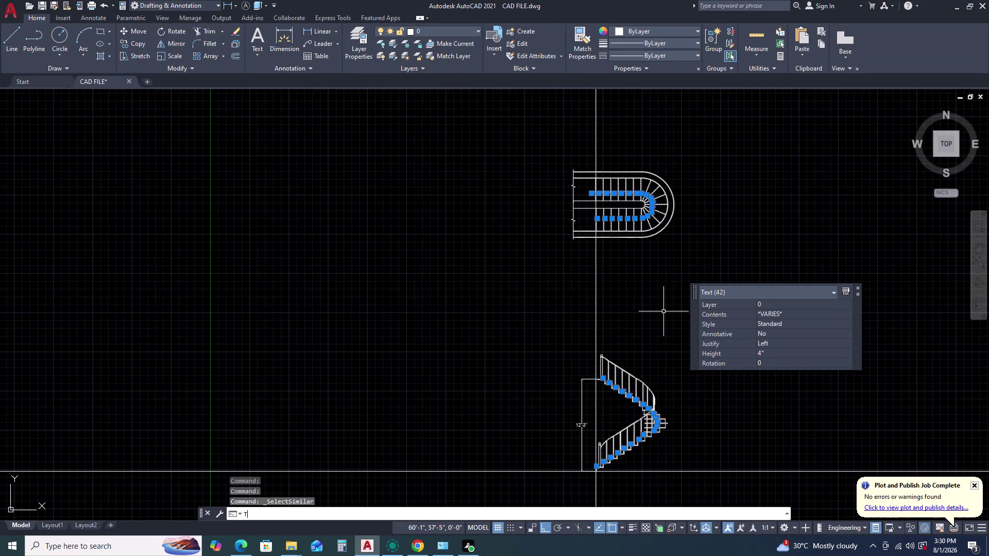
text(C)
text(IR)
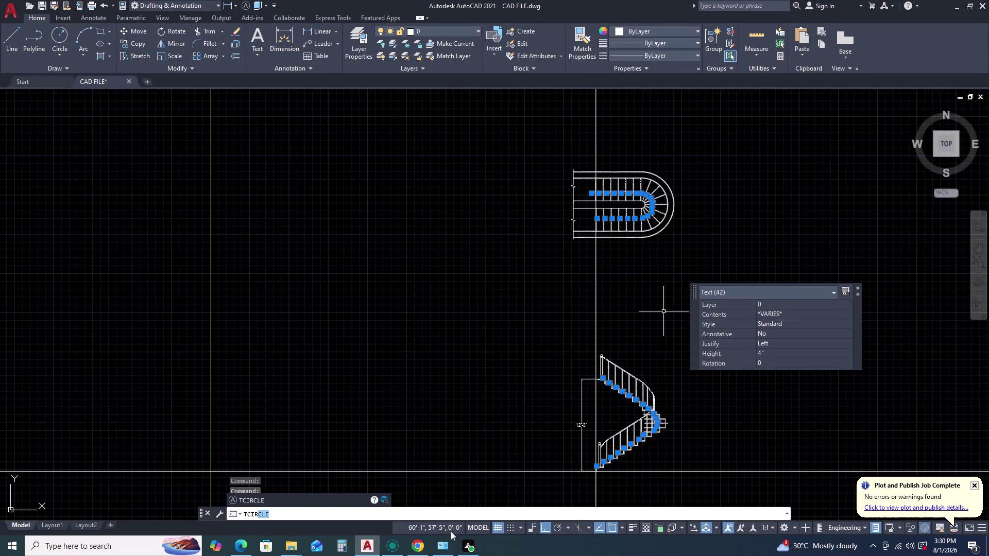
Run TCIRCLE on the selected labels with an offset factor of 0.25.
key(space)
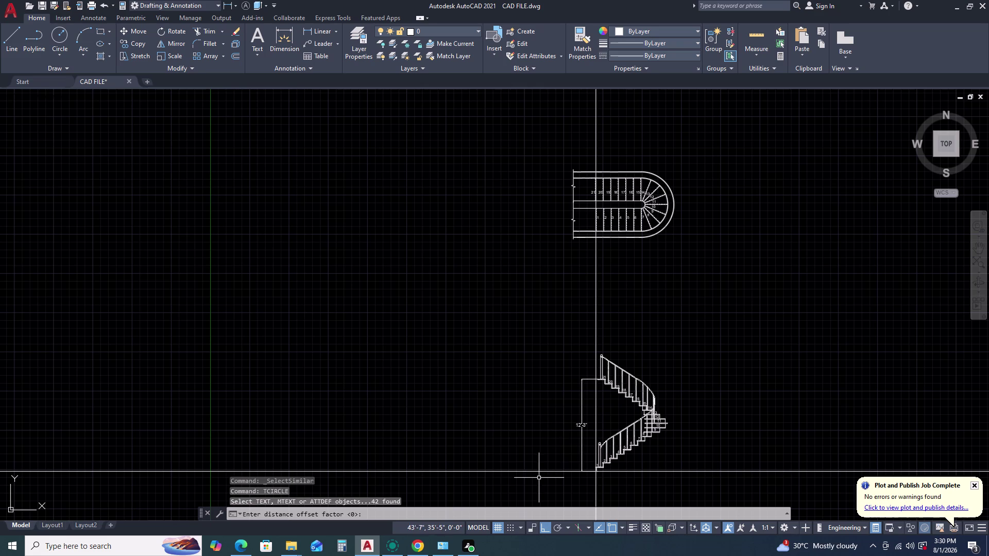
key(Insert)
key(Delete)
key(Down)
key(Clear)
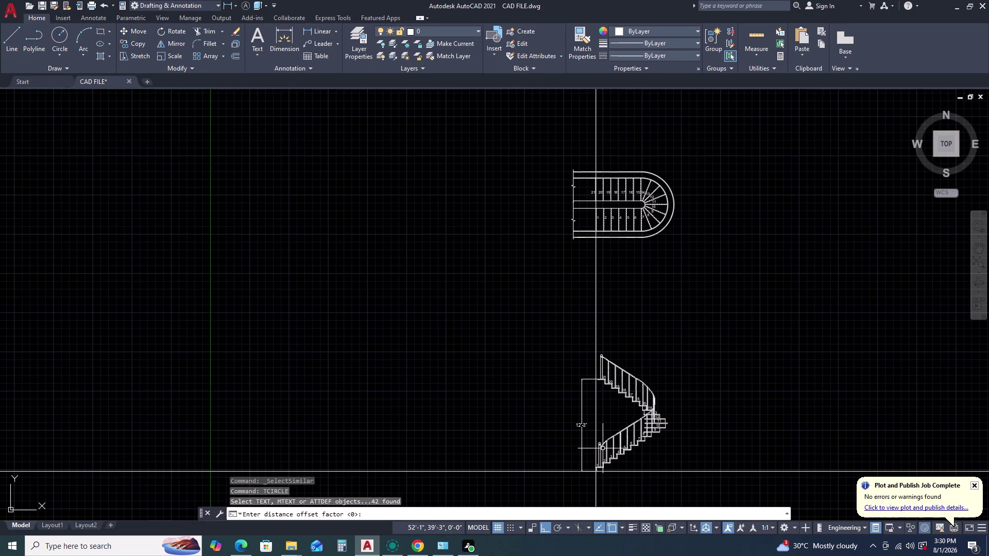
key(0)
key(2)
key(BackSpace)
text(.25)
key(space)
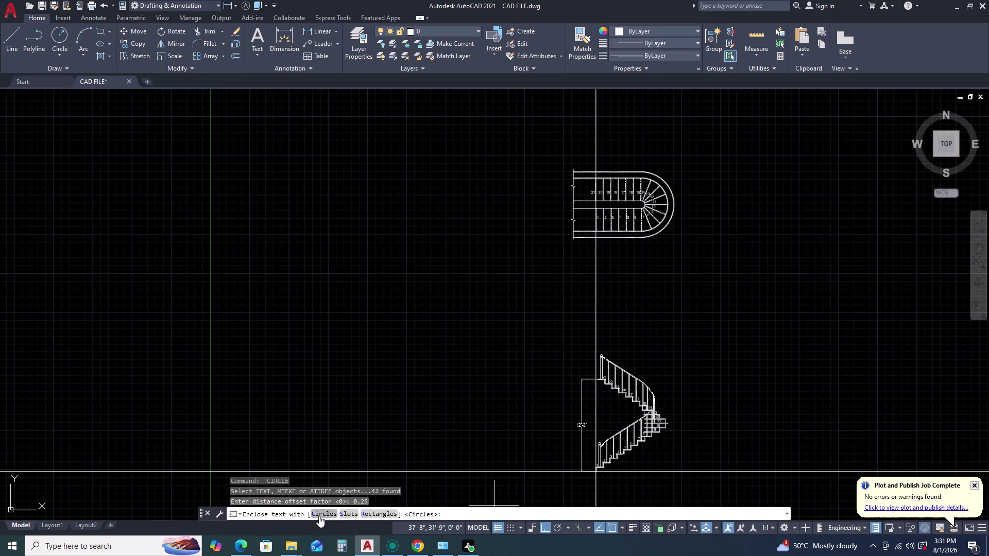
Enclose all 42 step numbers with Circles of Variable size.
click(319, 515)
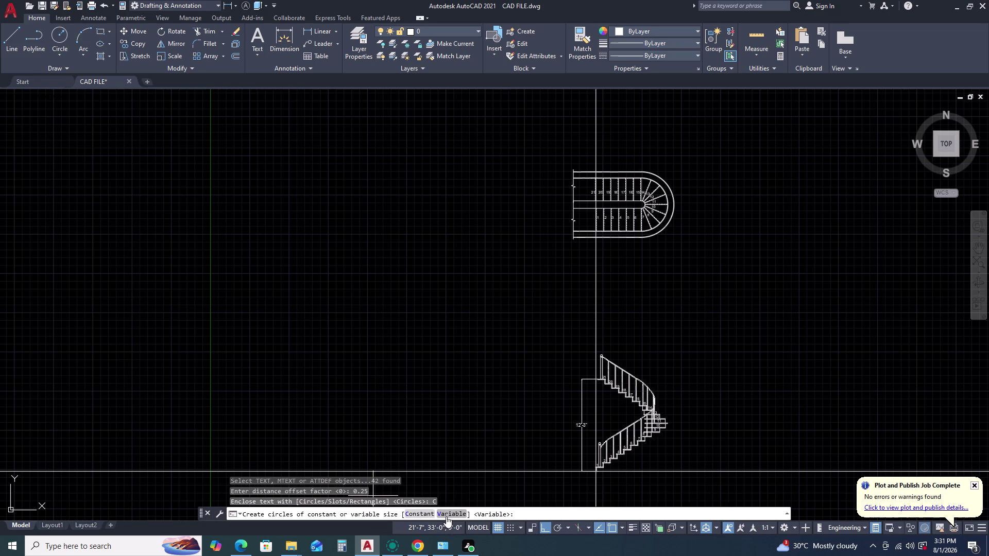
click(447, 516)
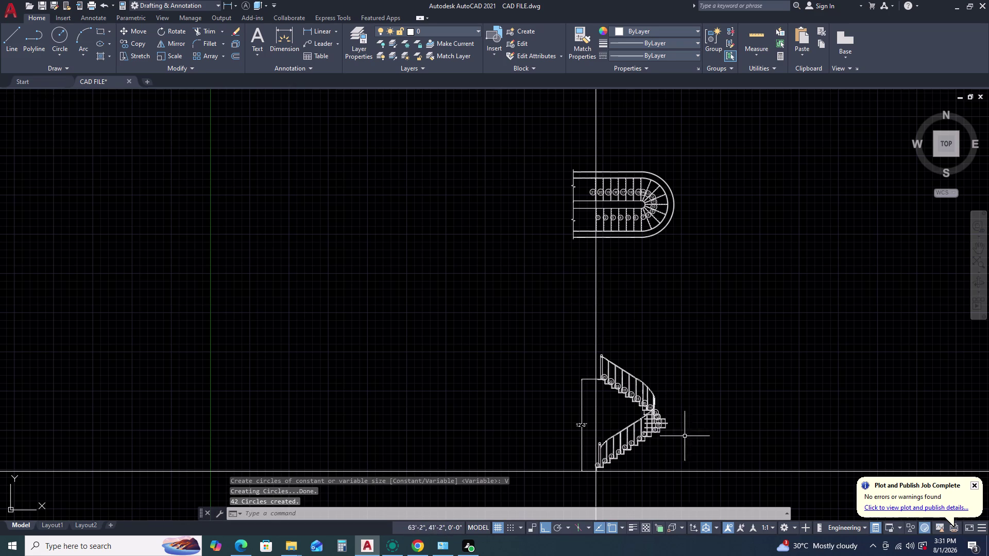
scroll(up, 3)
scroll(up, 3)
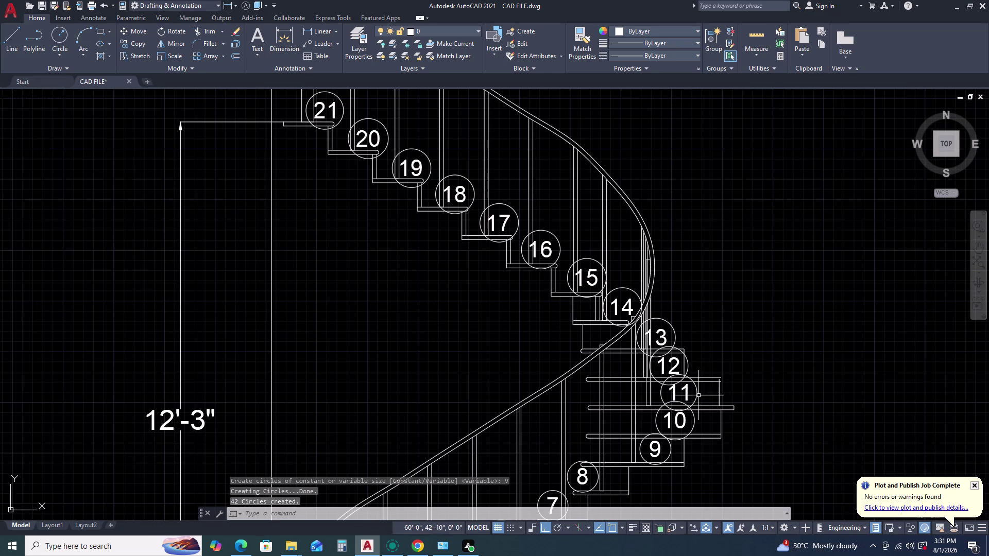
Undo the circles and reselect all step-number labels via Select Similar on label 1.
key(ctrl+z)
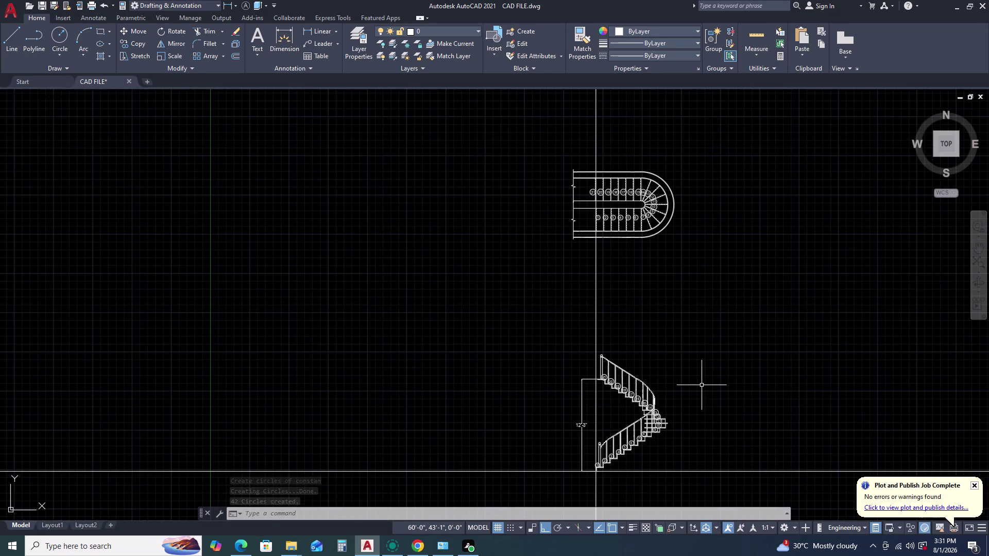
key(ctrl+z)
scroll(up, 3)
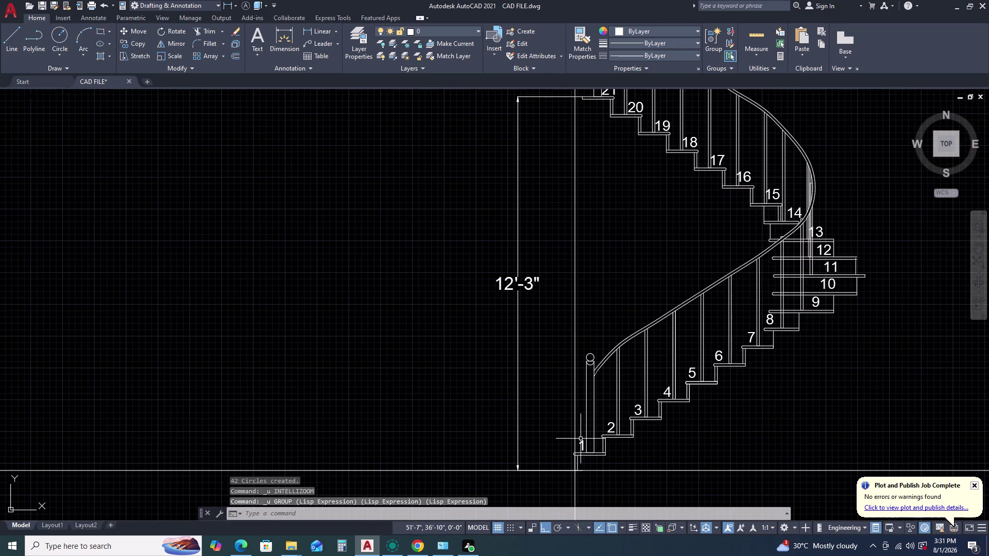
click(580, 447)
click(581, 441)
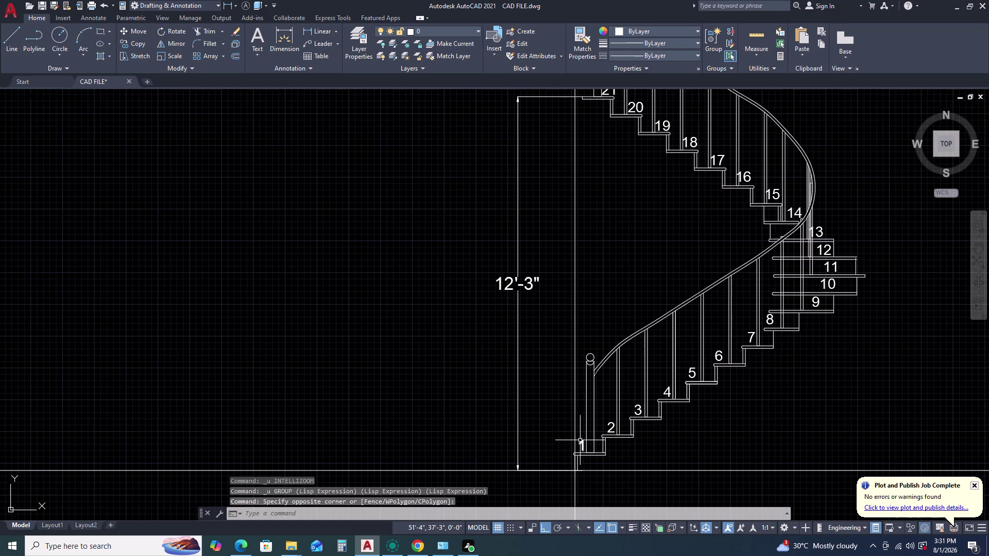
click(580, 445)
right_click(508, 354)
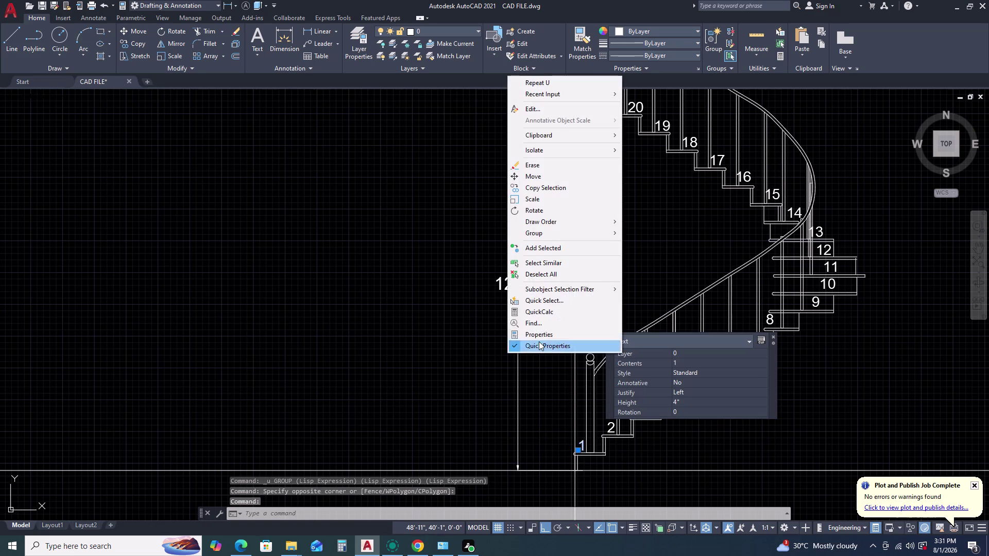
click(562, 260)
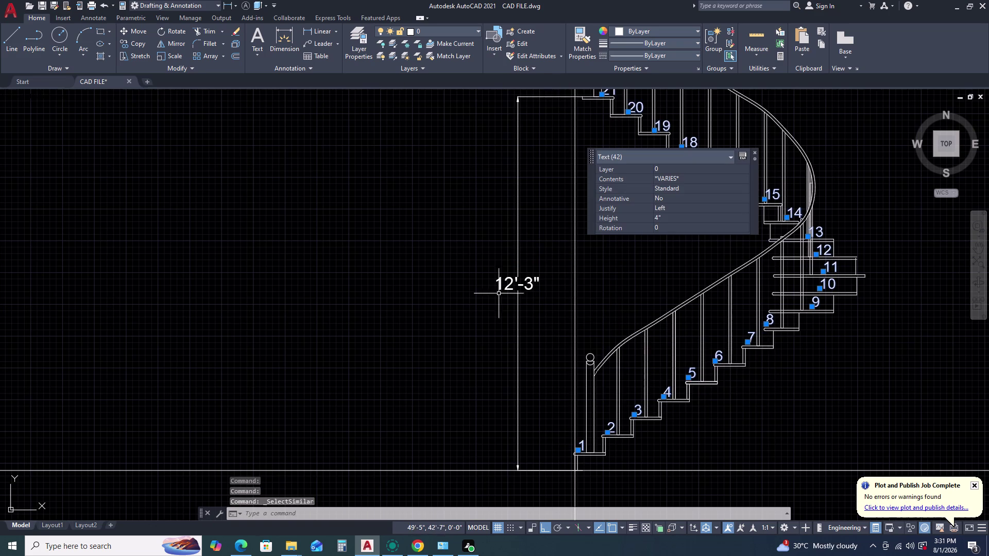
Rerun TCIRCLE with default offset, Circles and Variable size, then undo it.
key(t)
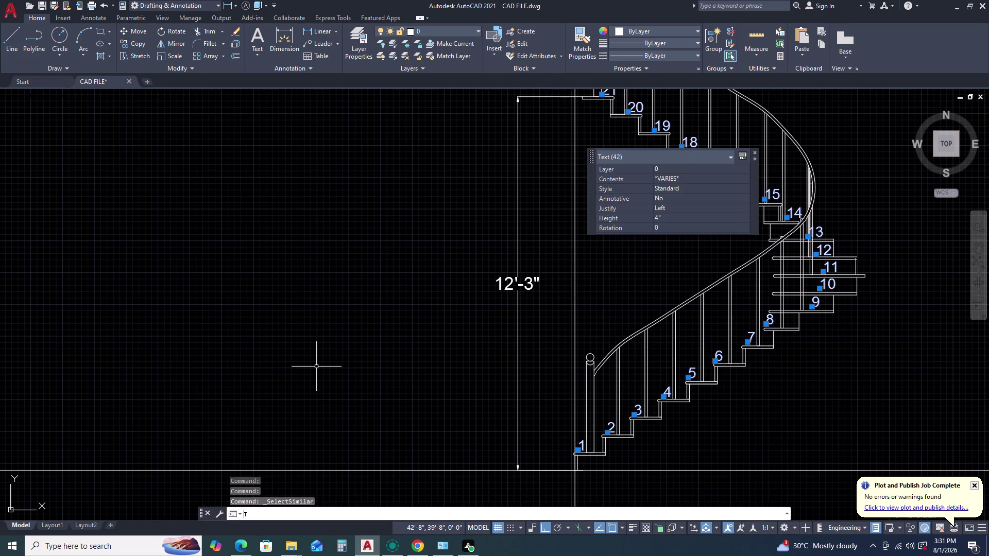
text(CI)
key(space)
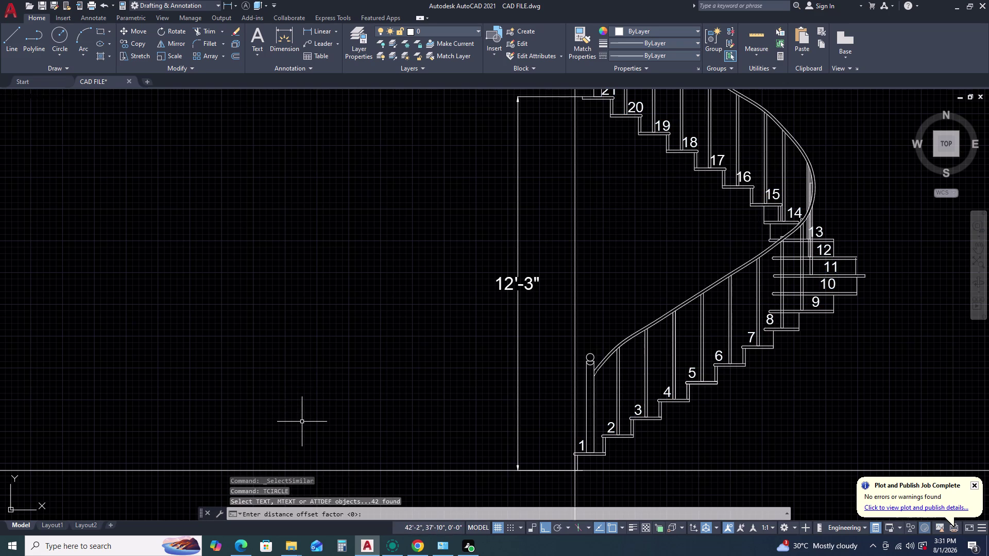
key(space)
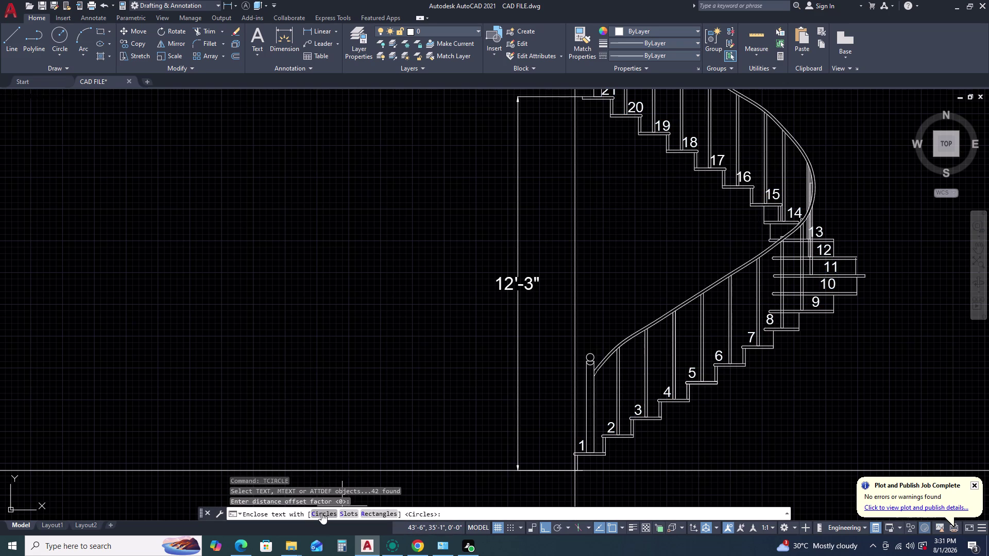
click(322, 513)
click(447, 515)
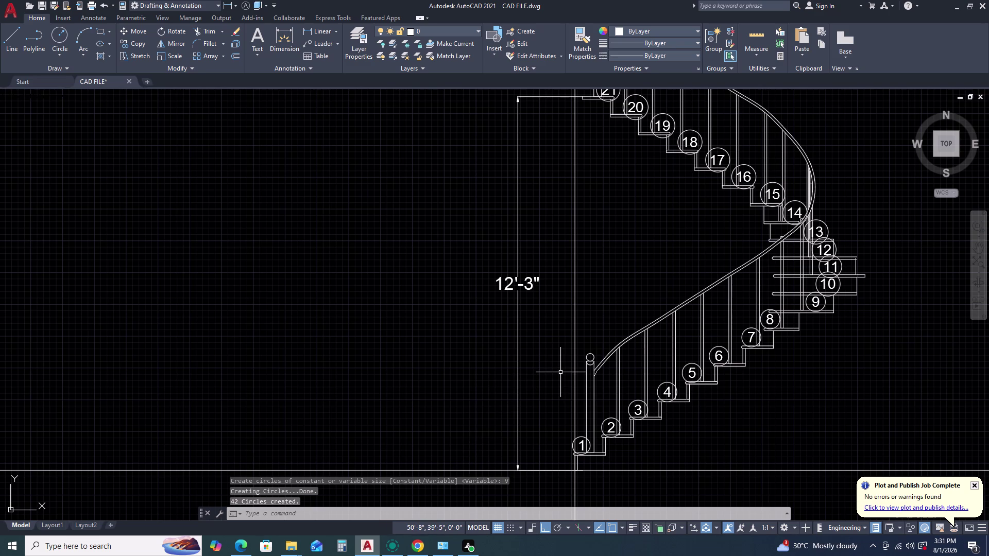
key(ctrl+z)
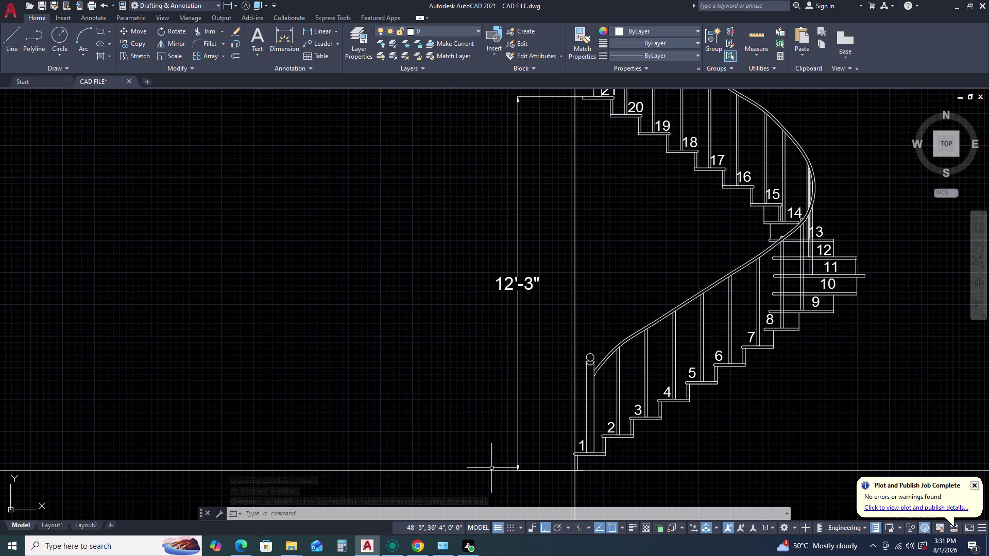
Zoom and pan to the elevation's lowest treads showing step numbers 1 and 2.
scroll(up, 3)
scroll(up, 3)
scroll(up, 3)
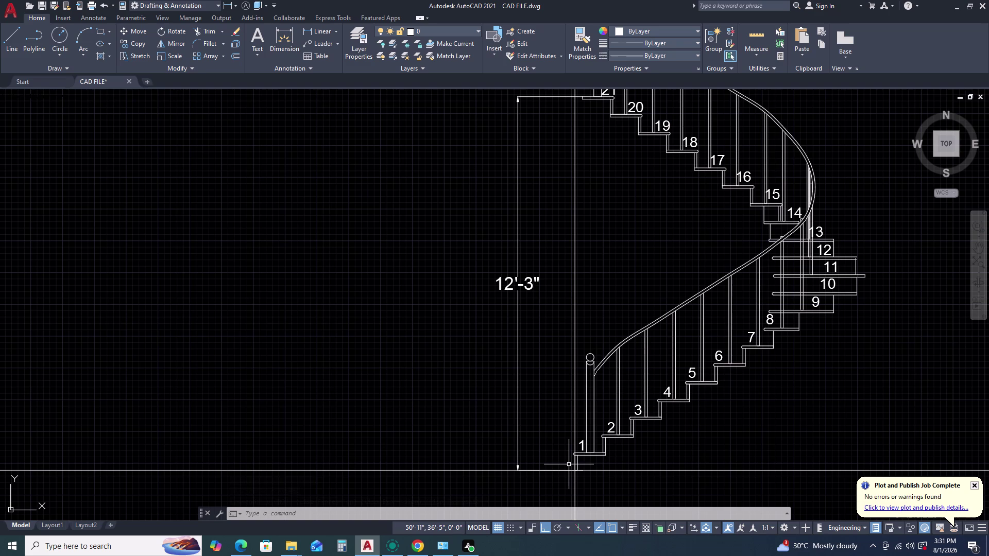
middle_drag(597, 332, 580, 321)
middle_drag(656, 396, 612, 319)
scroll(up, 3)
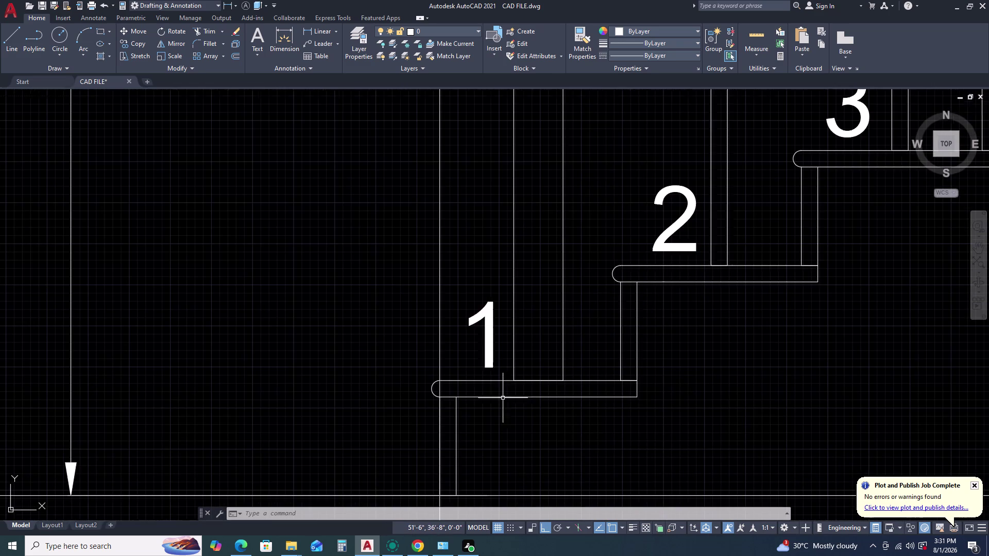
Select the '1' label and use Select Similar to gather all 42 step numbers.
click(493, 360)
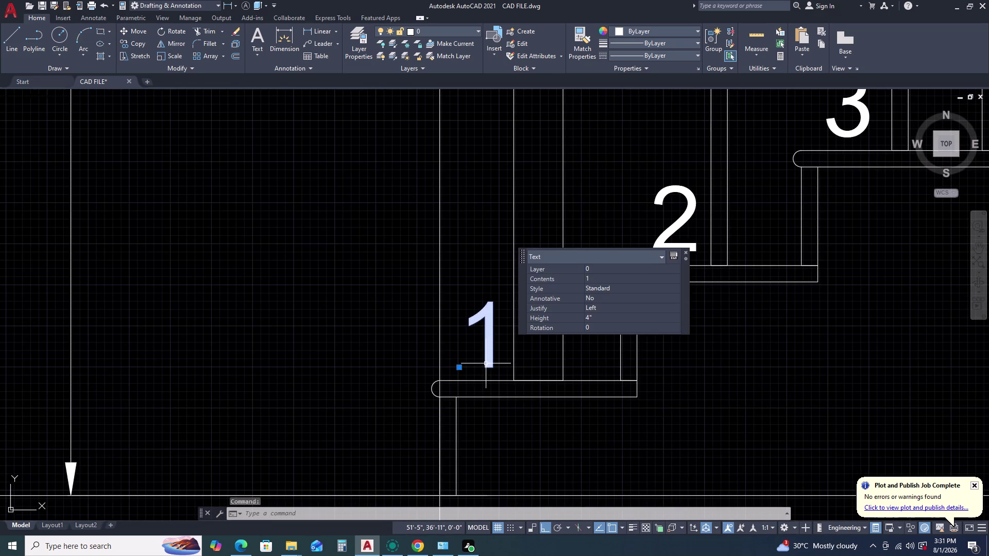
text(TC)
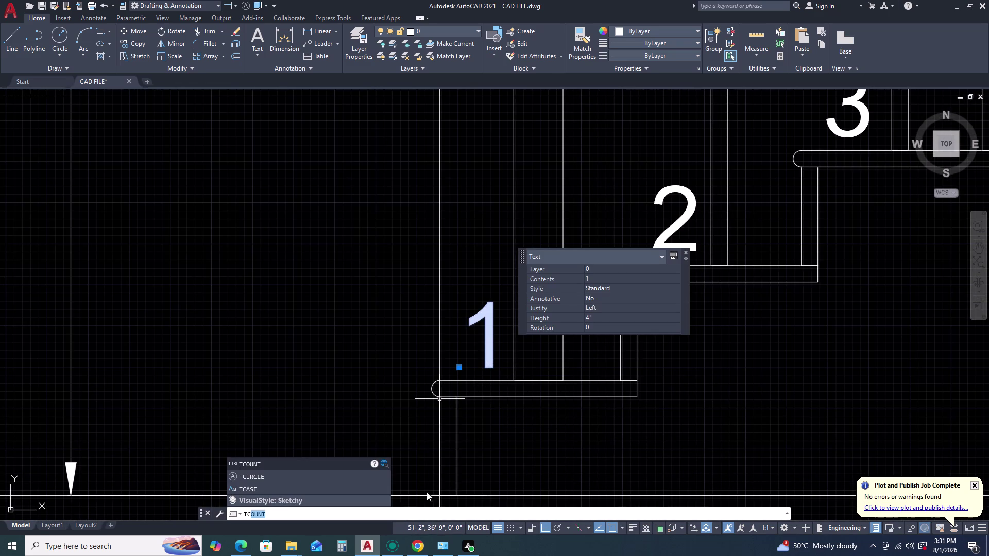
key(Escape)
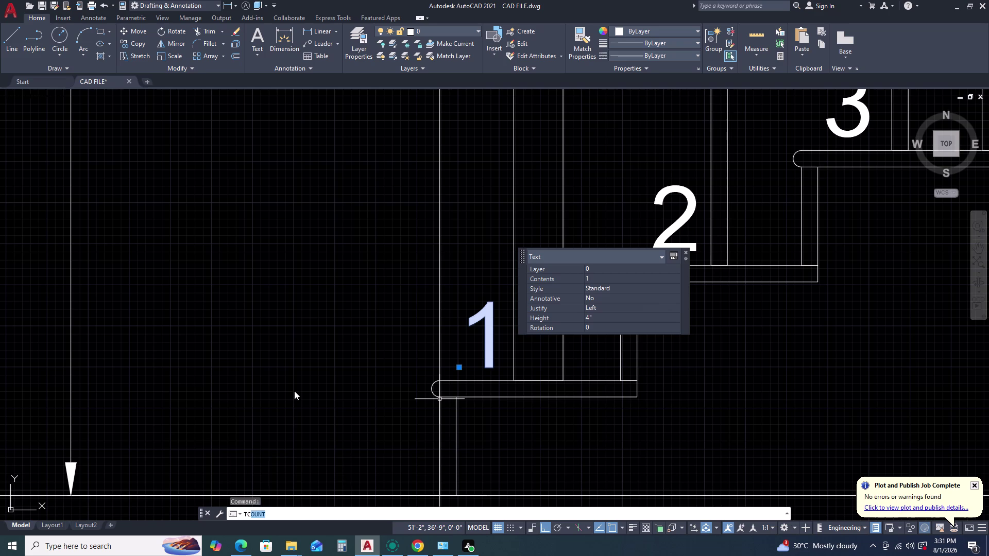
right_click(282, 315)
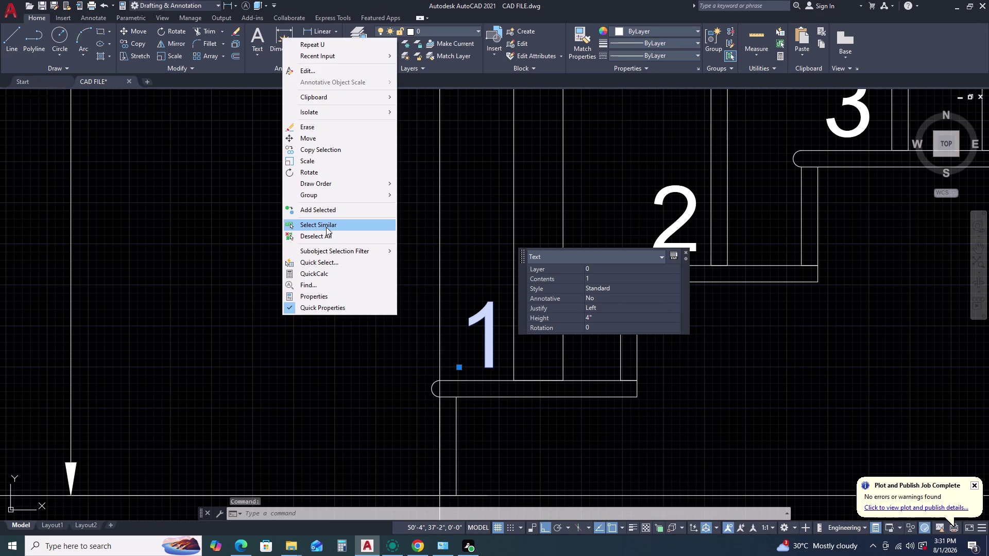
click(330, 227)
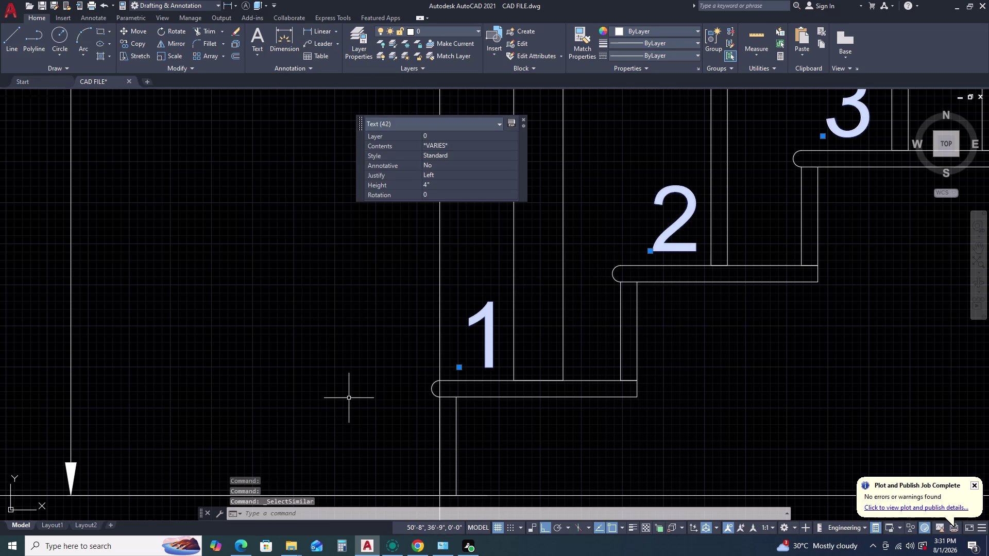
Launch TCIRCLE on the 42 selected step-number labels.
key(t)
key(c)
key(i)
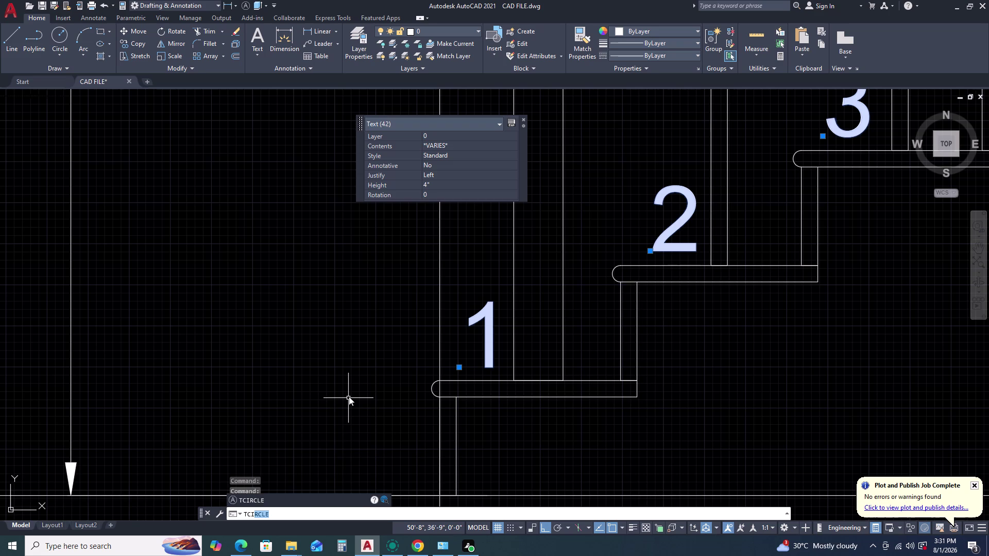
key(r)
click(260, 499)
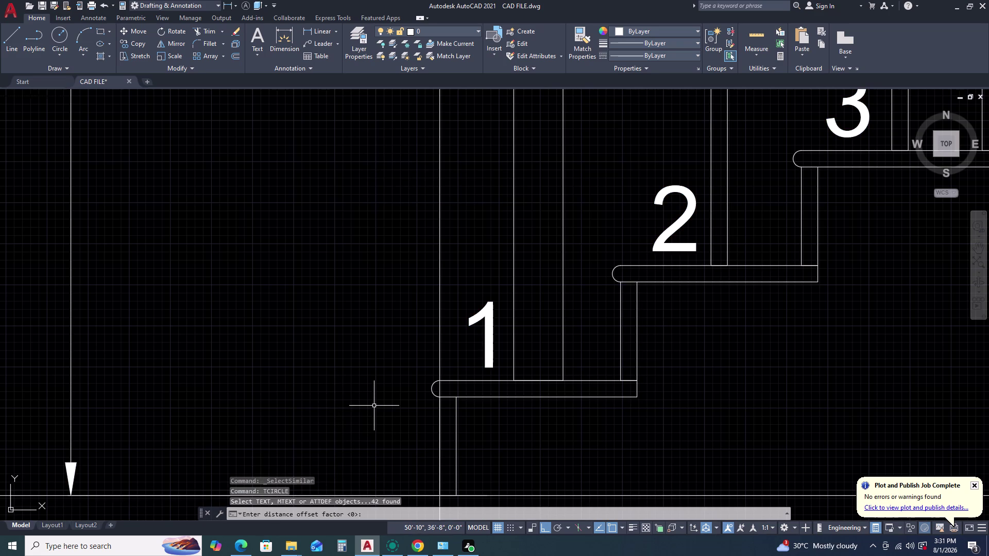
key(Delete)
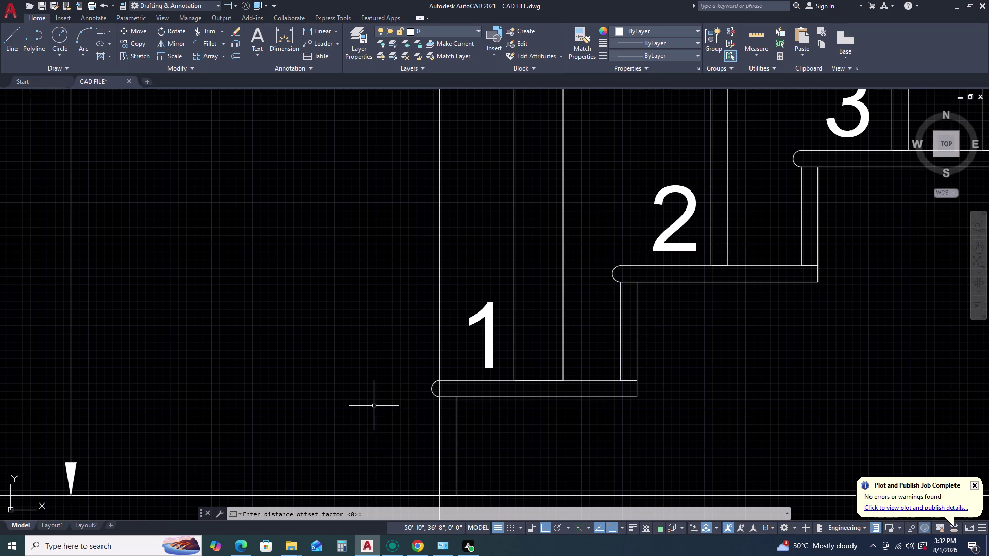
Use offset factor 0.15 and enclose the labels with Circles of Variable size.
key(period)
key(BackSpace)
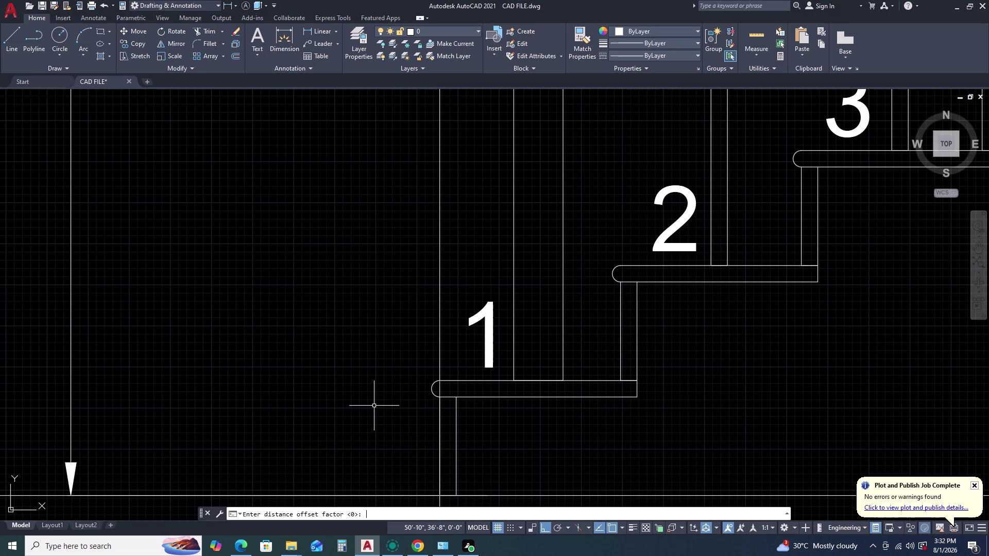
text(0.)
key(1)
key(5)
key(space)
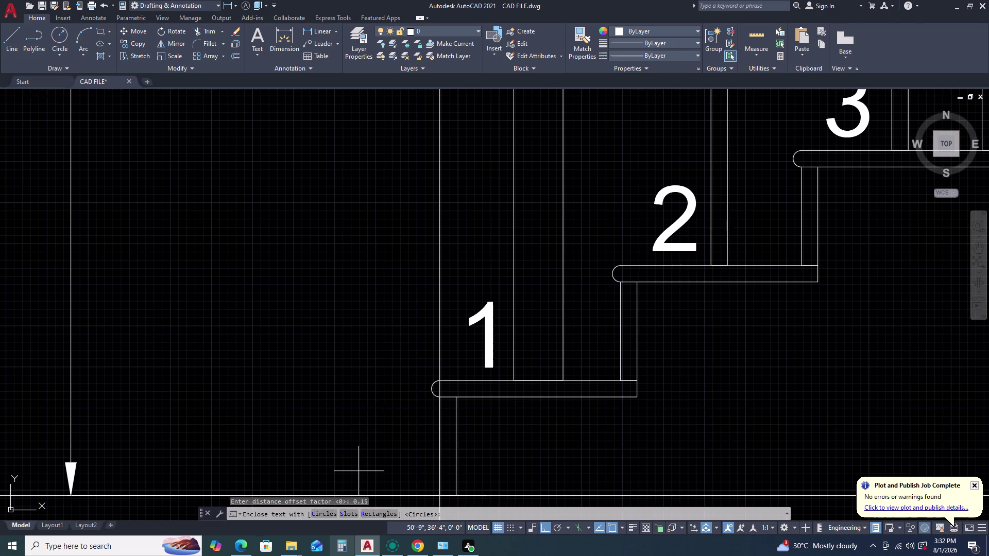
click(329, 513)
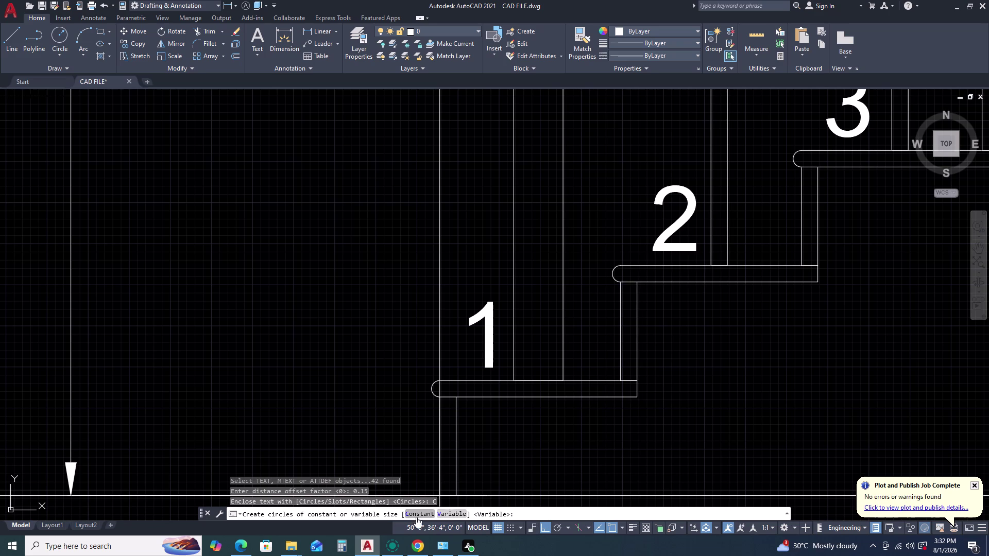
click(452, 516)
scroll(down, 3)
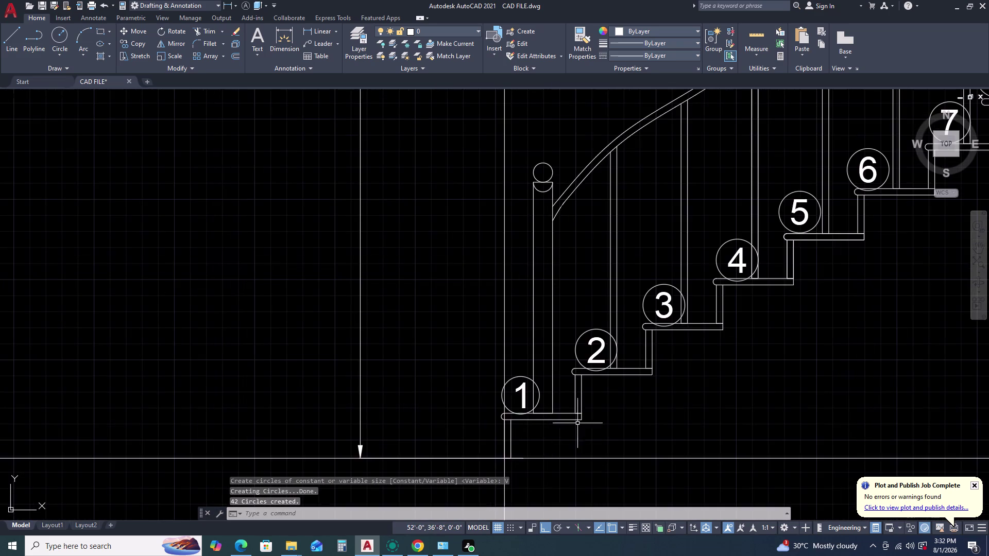
Pan and zoom across the elevation and plan to inspect the circled numbers.
scroll(down, 3)
middle_drag(823, 241, 548, 303)
middle_drag(542, 305, 536, 309)
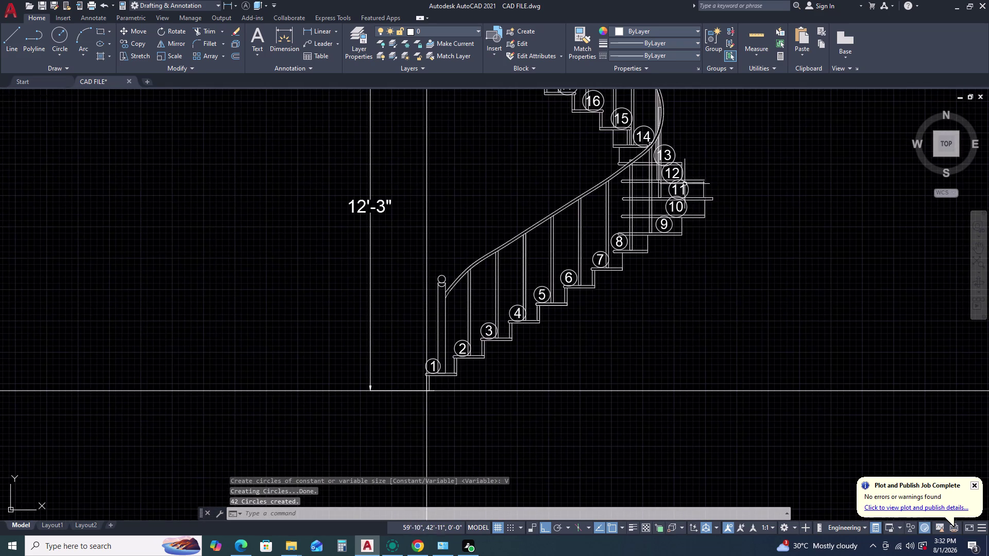
scroll(up, 3)
middle_click(663, 167)
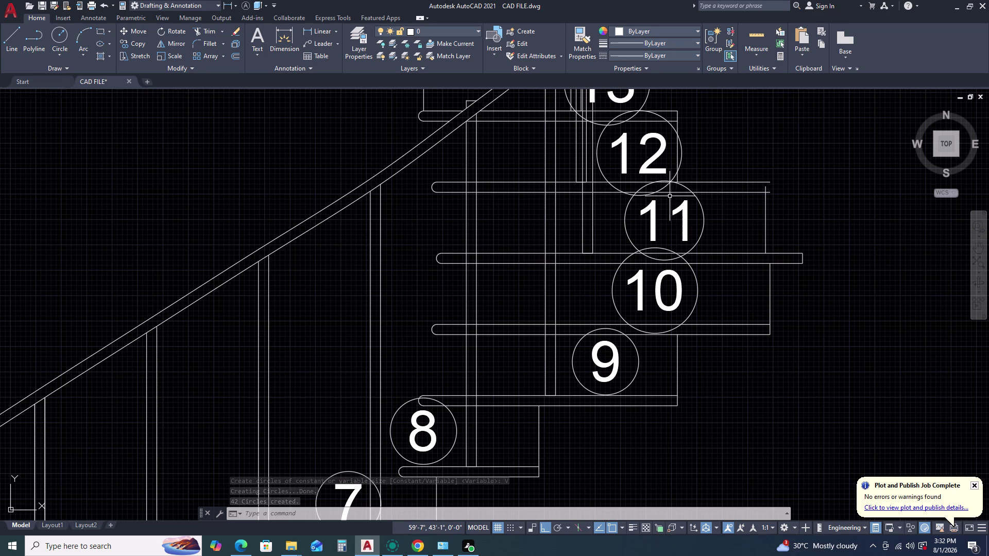
scroll(down, 3)
scroll(up, 3)
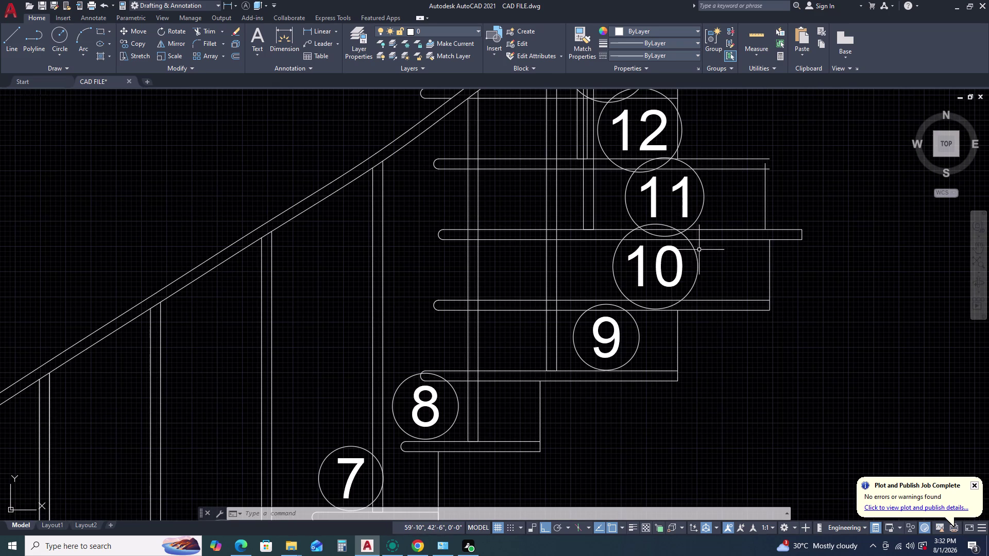
scroll(down, 3)
scroll(up, 3)
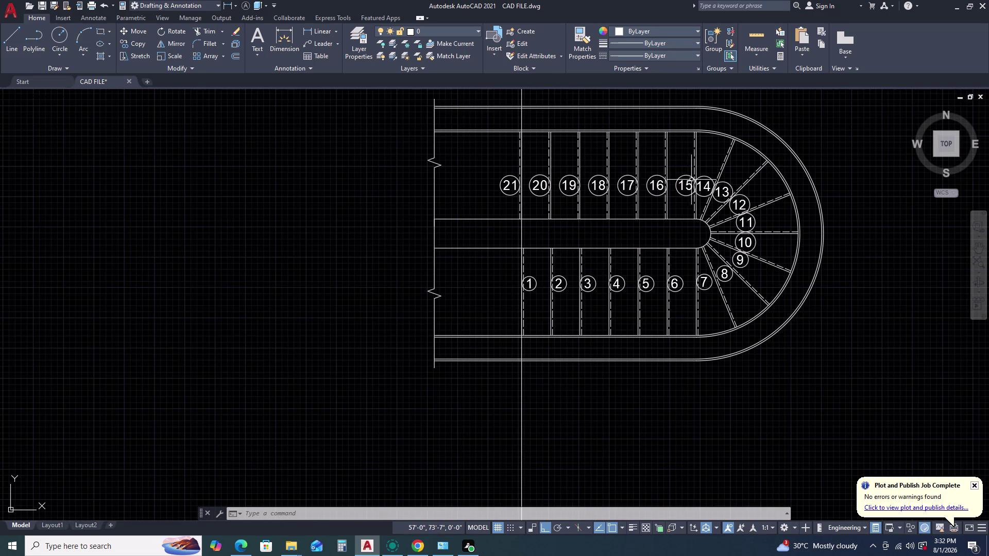
middle_drag(706, 208, 693, 187)
middle_click(687, 181)
scroll(down, 3)
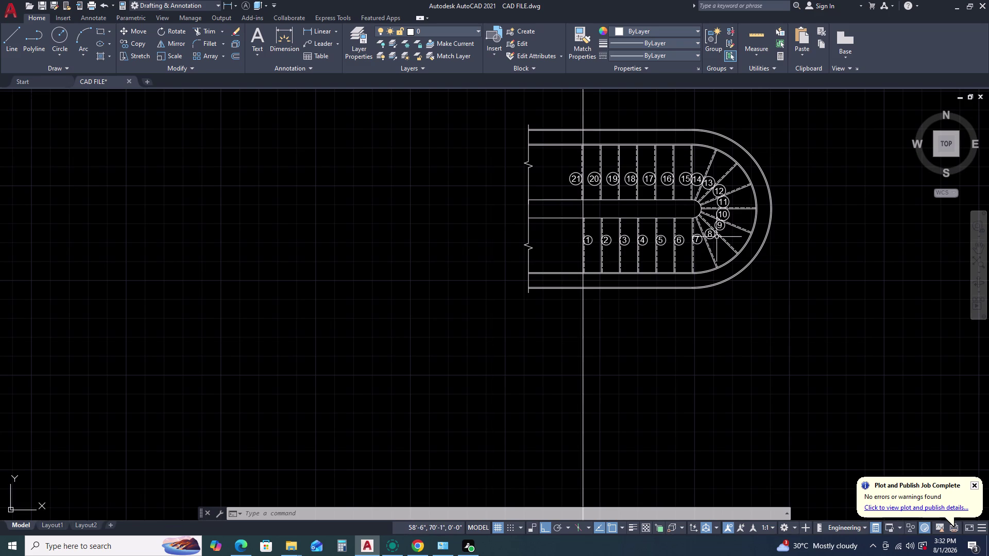
Undo the circles around all 42 step numbers.
key(ctrl+z)
key(ctrl+z)
scroll(down, 3)
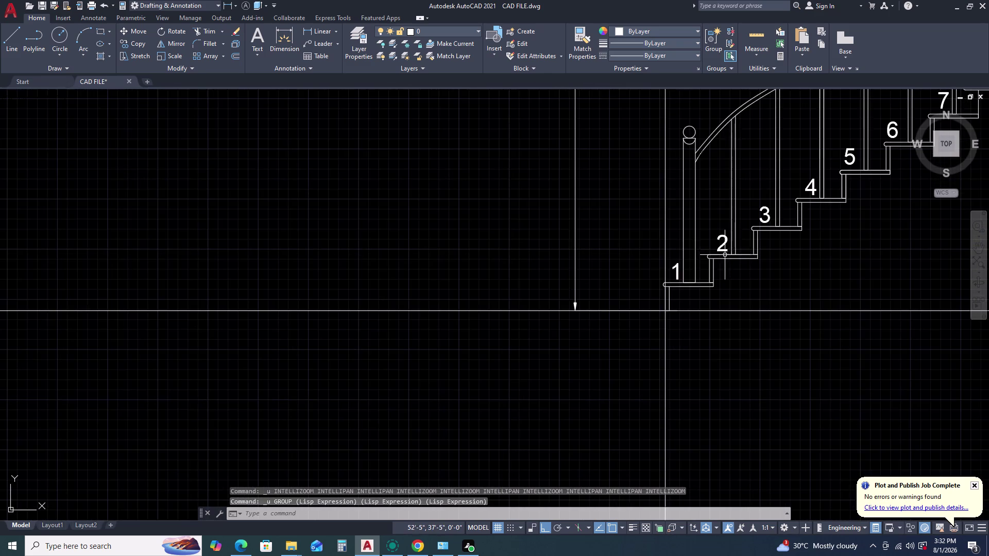
Cancel an accidental CIRCLE command and launch TCIRCLE instead.
scroll(up, 3)
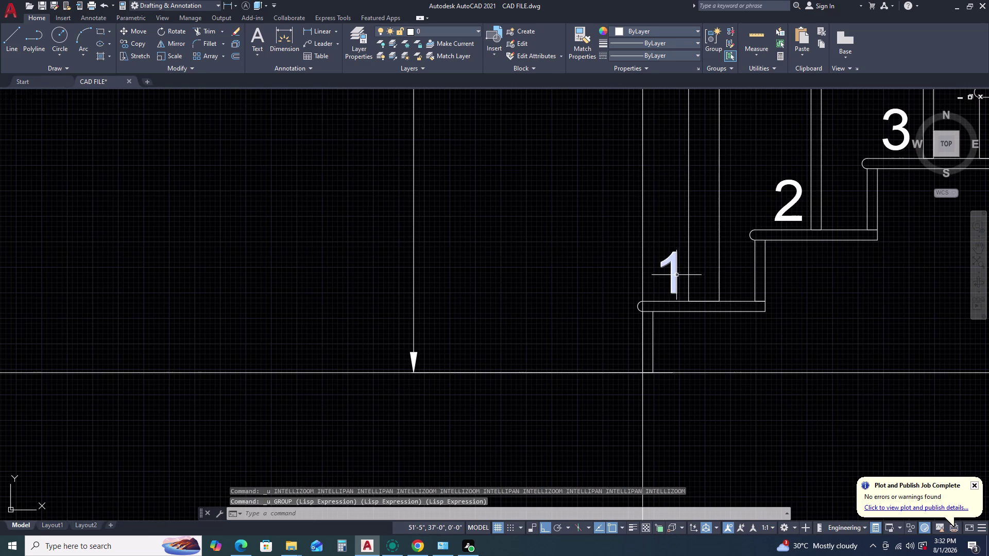
key(c)
key(space)
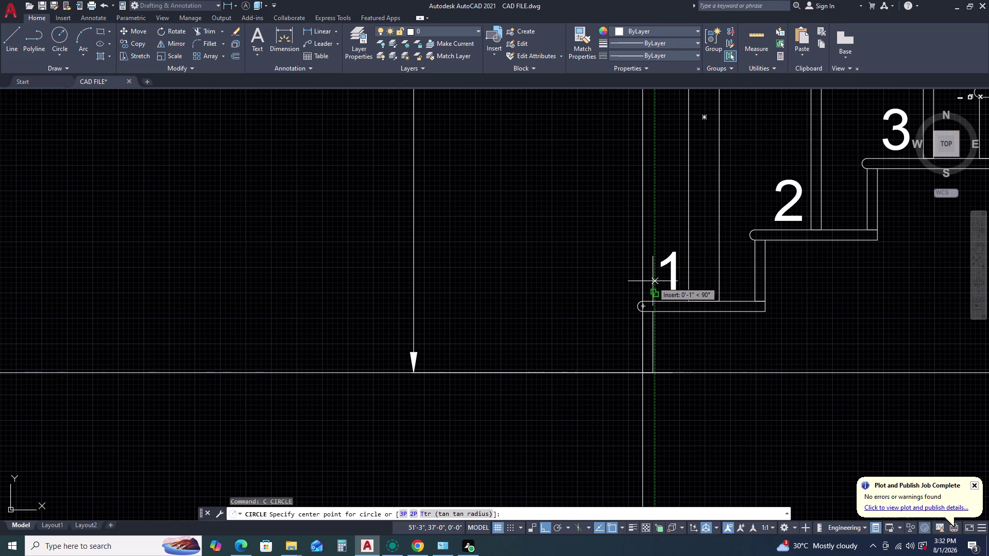
key(Escape)
text(T)
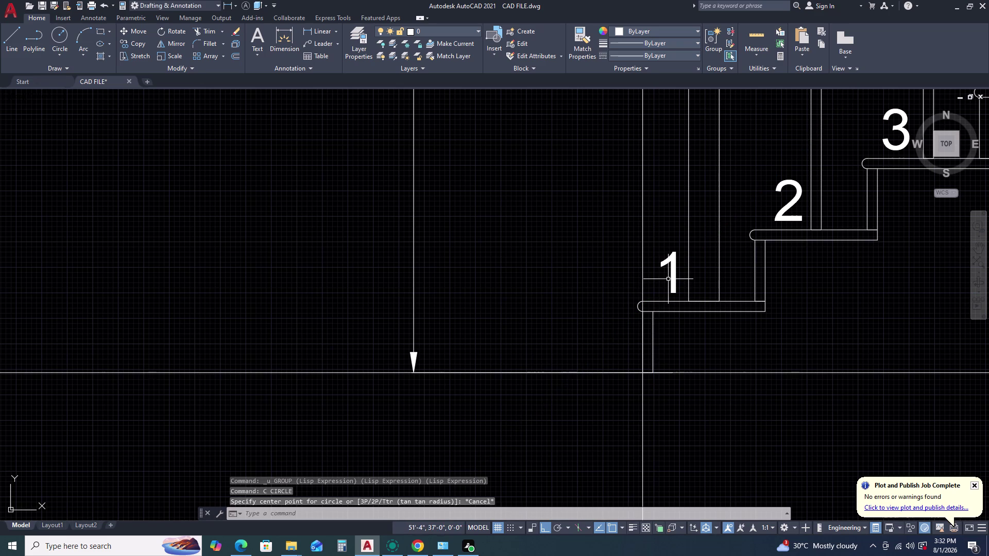
text(CI)
key(space)
click(675, 290)
key(space)
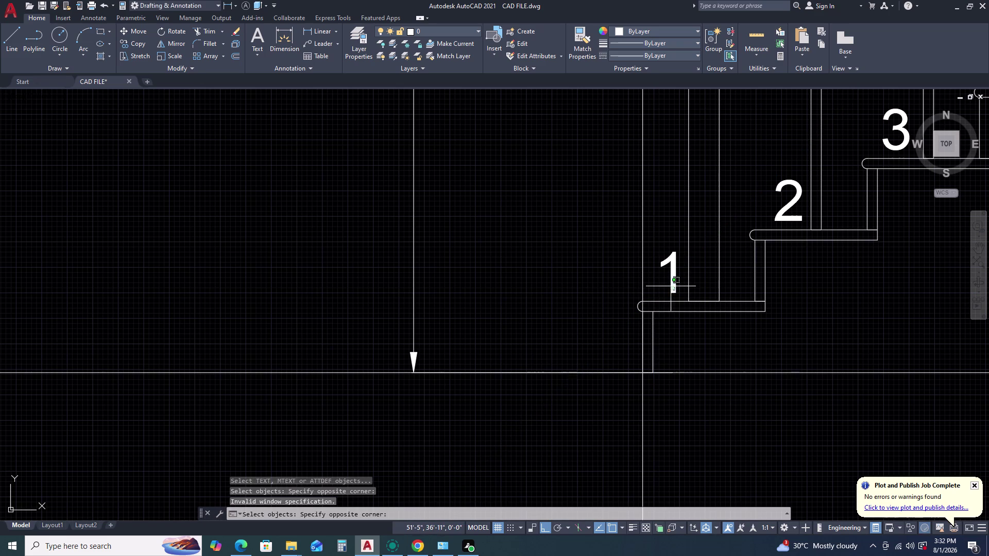
Encircle only the step 1 label using the default offset, Circles and Variable size.
click(671, 286)
key(space)
key(space)
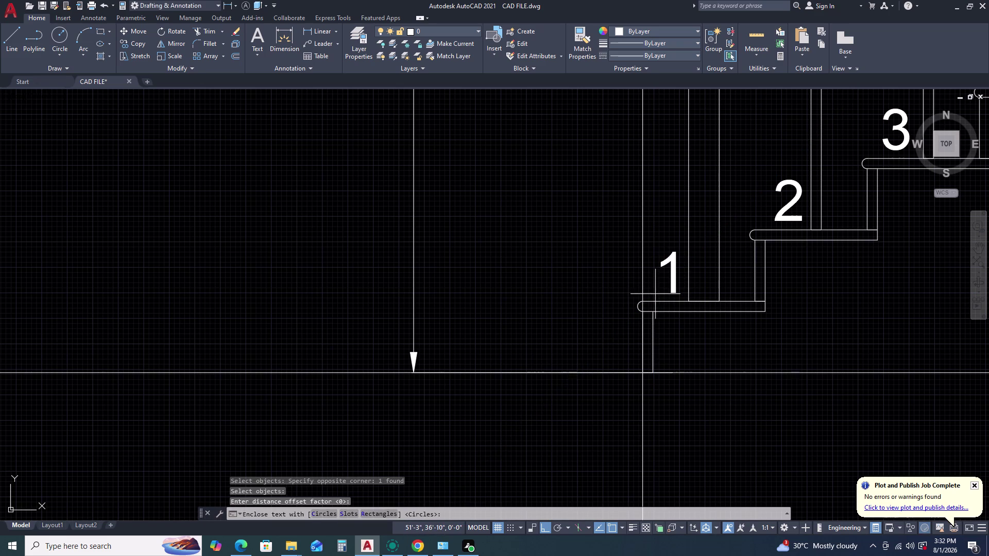
key(space)
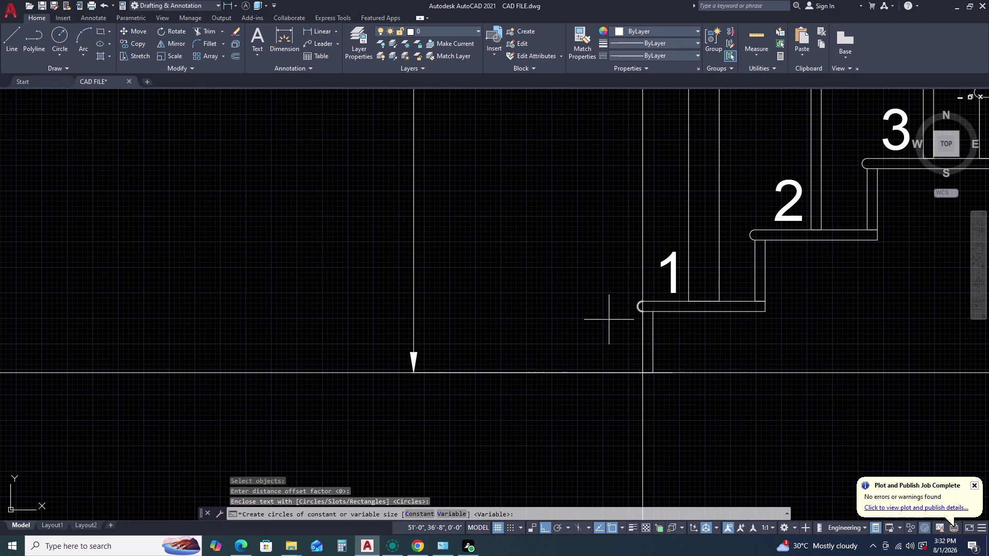
click(452, 512)
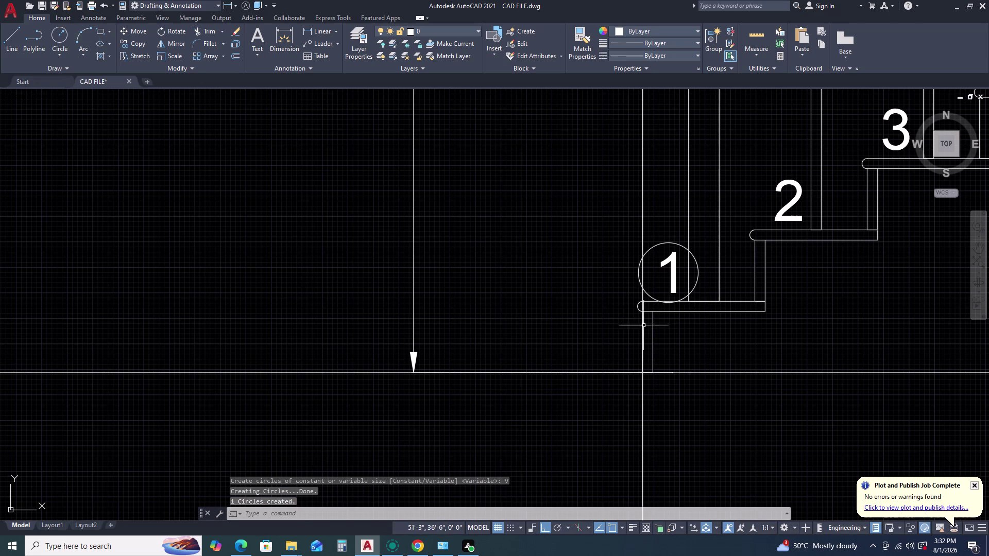
click(647, 294)
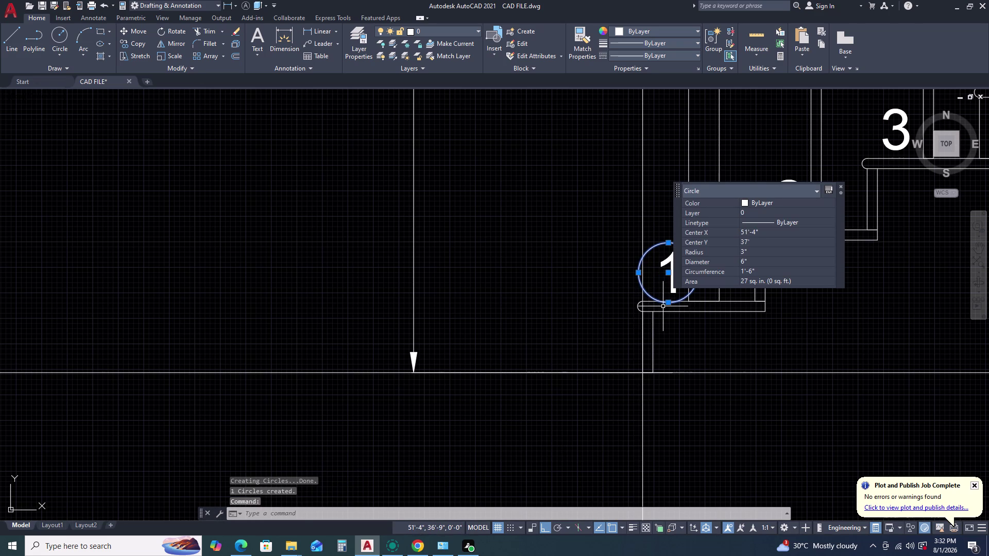
Grab the step 1 circle's bottom grip, then cancel the move.
click(668, 303)
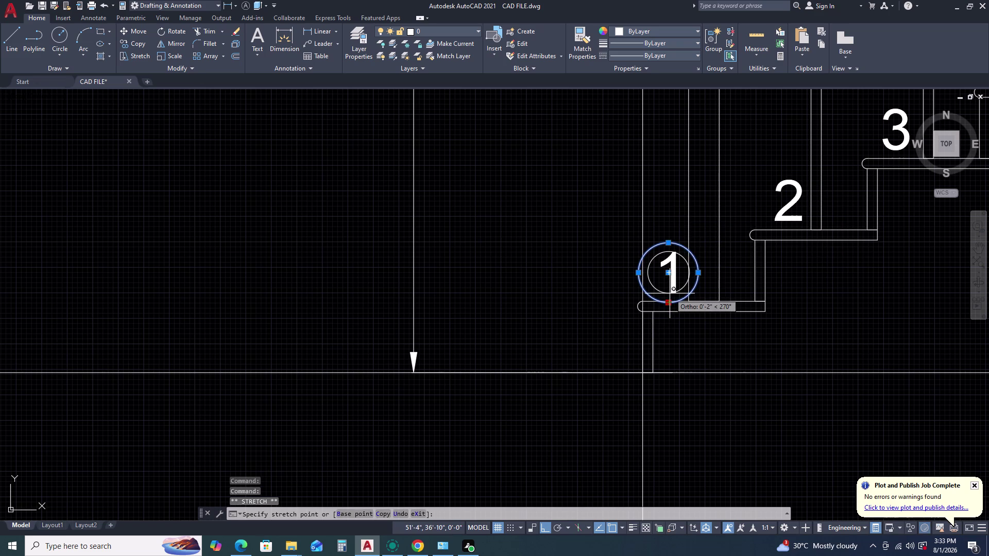
key(Escape)
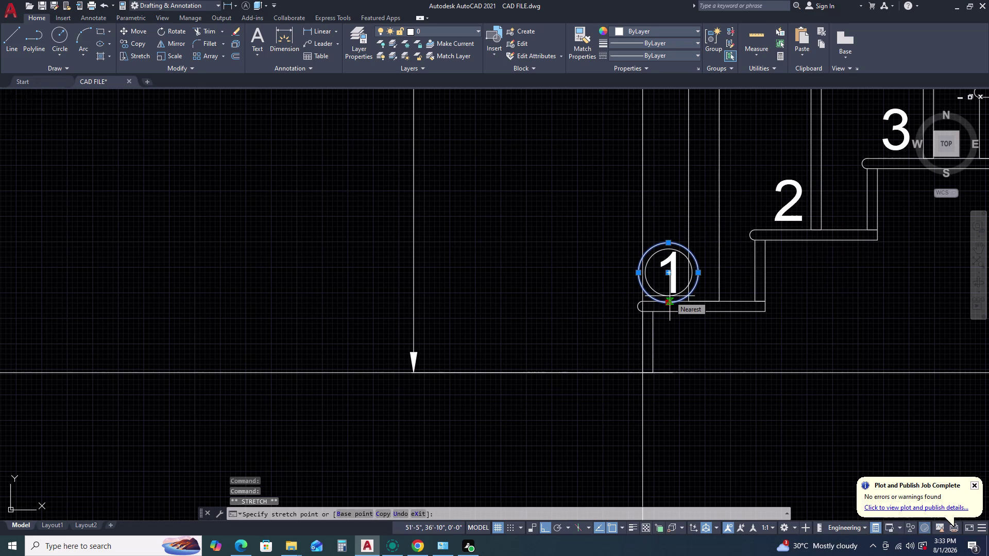
key(Escape)
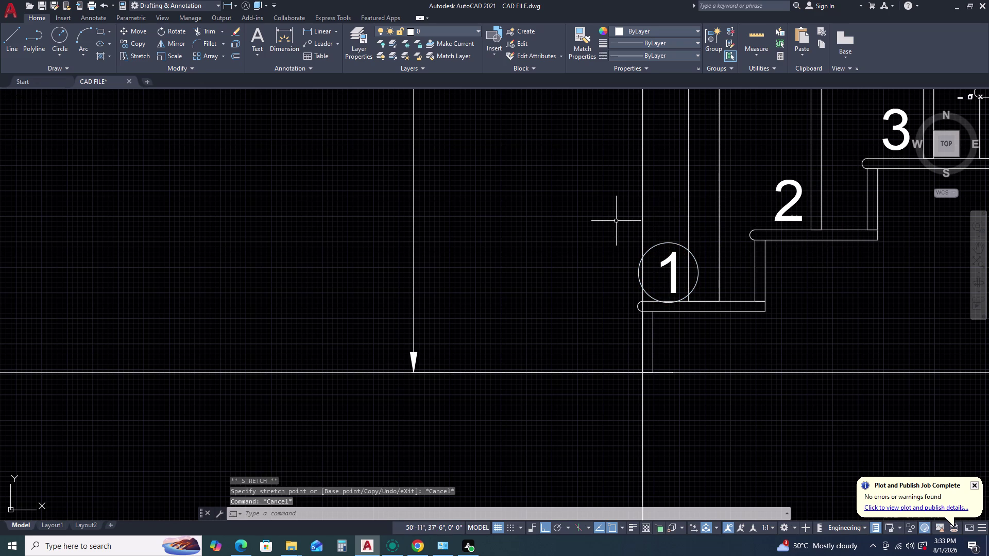
Window-select and erase the stray vertical line through the circled 1.
click(646, 209)
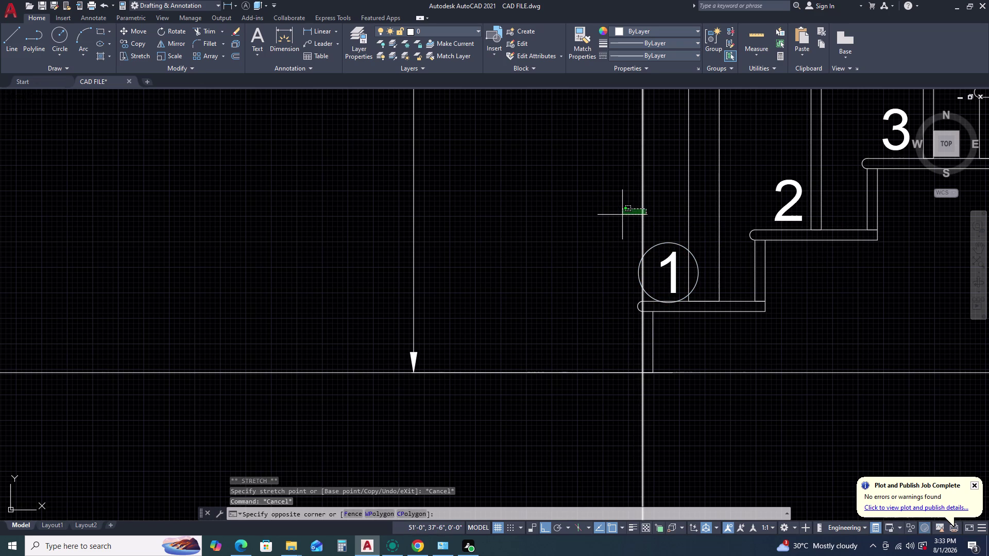
click(626, 213)
key(Delete)
scroll(down, 3)
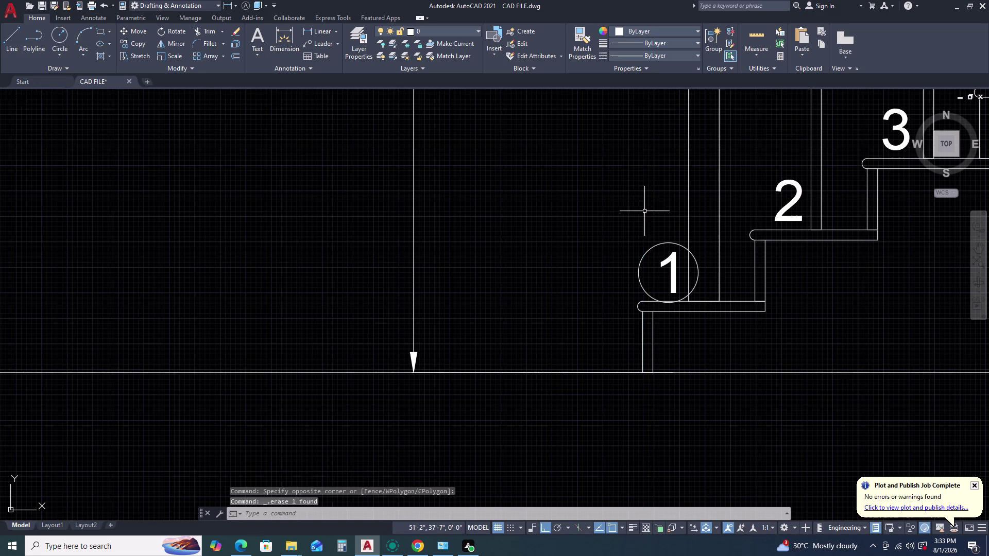
scroll(down, 3)
scroll(up, 3)
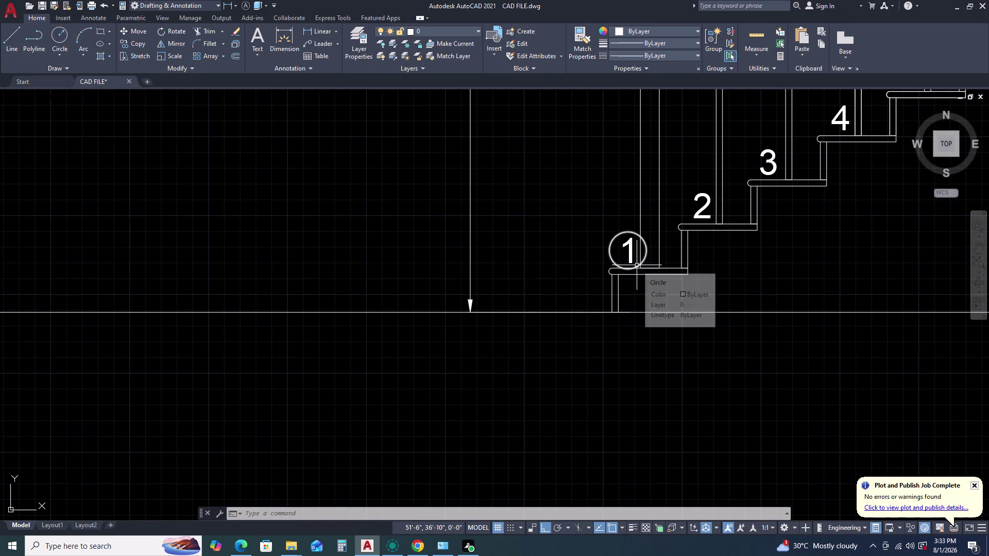
scroll(up, 3)
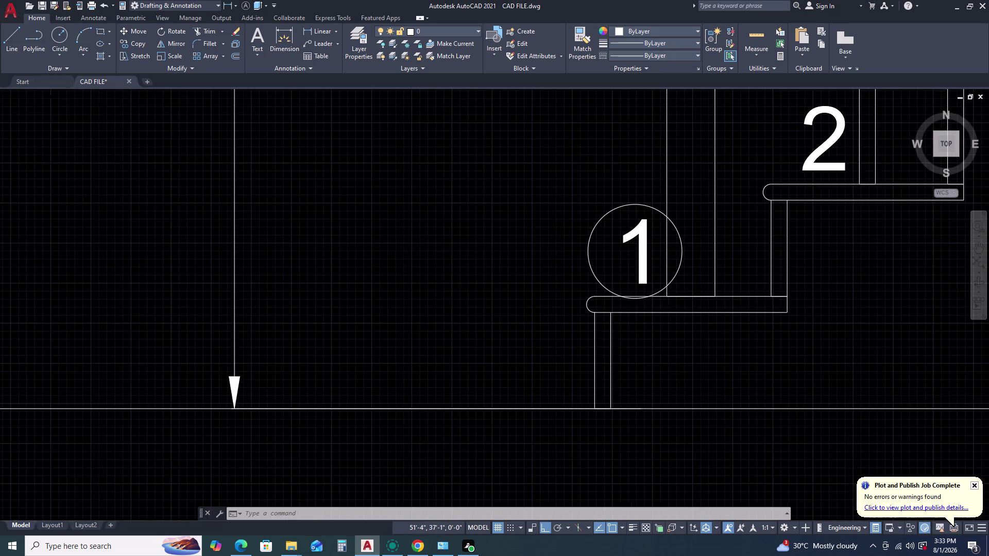
click(611, 253)
click(557, 279)
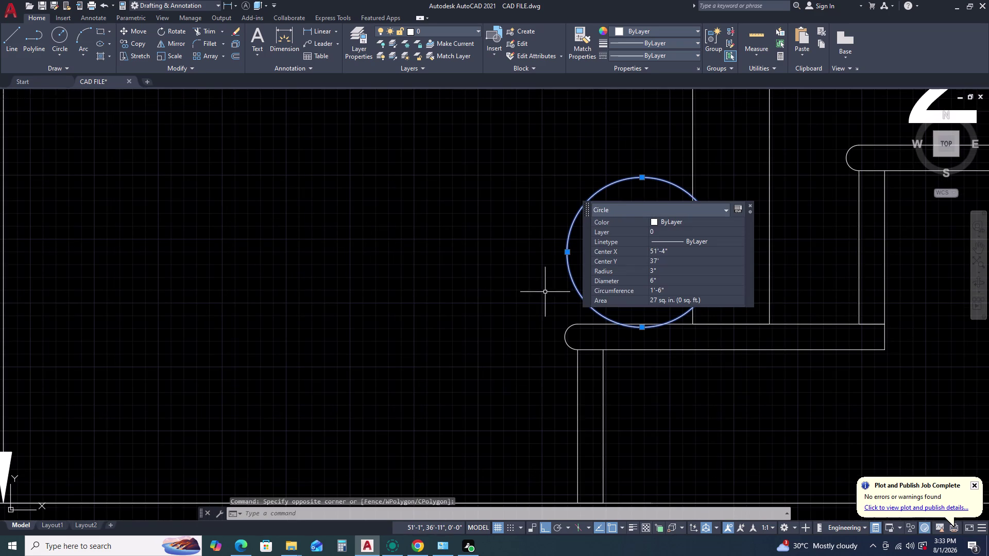
text(CO)
key(space)
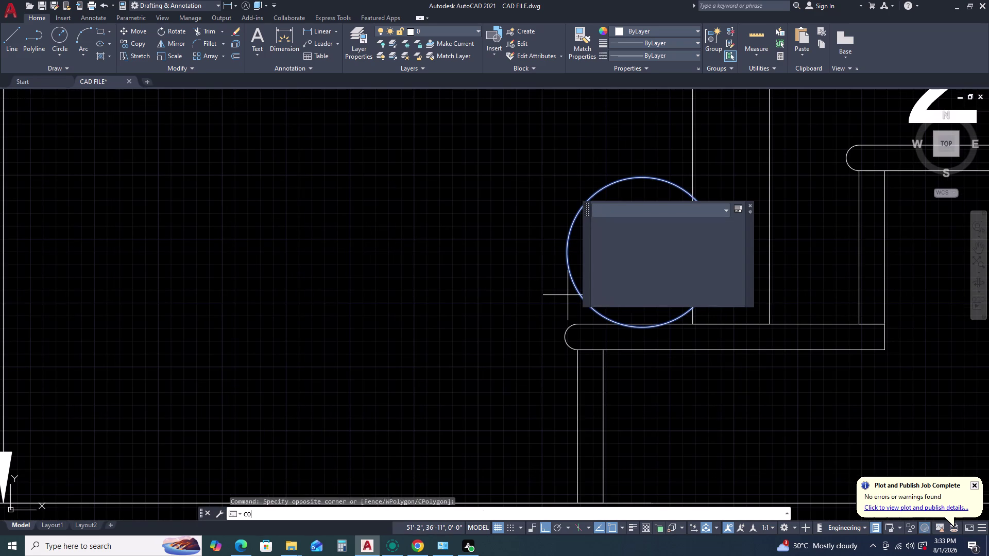
click(643, 328)
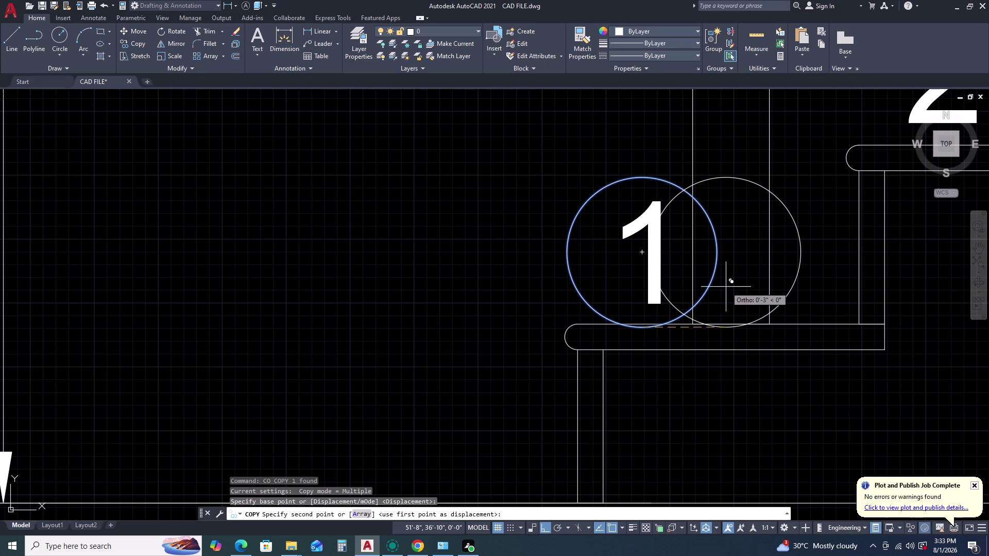
key(F8)
scroll(down, 3)
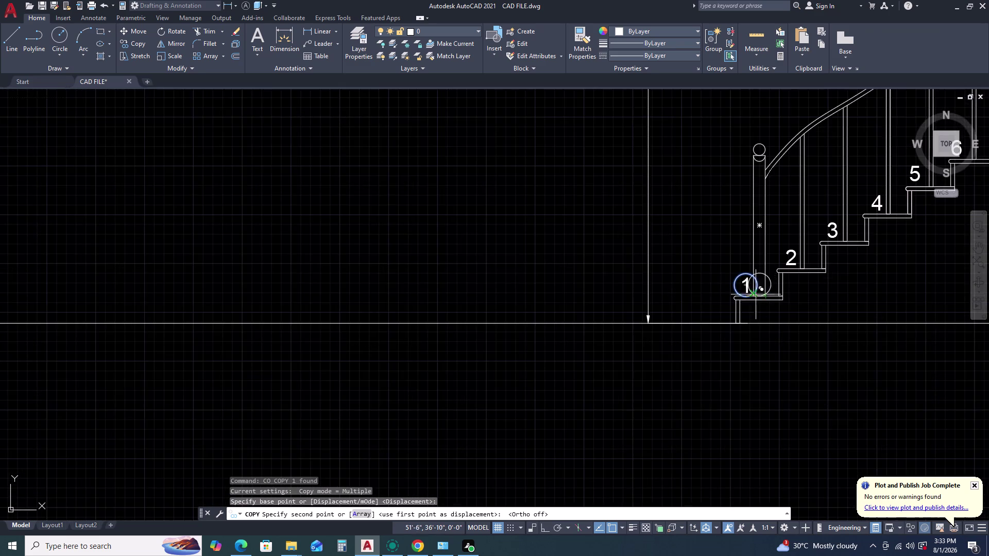
middle_drag(738, 299, 638, 319)
scroll(up, 3)
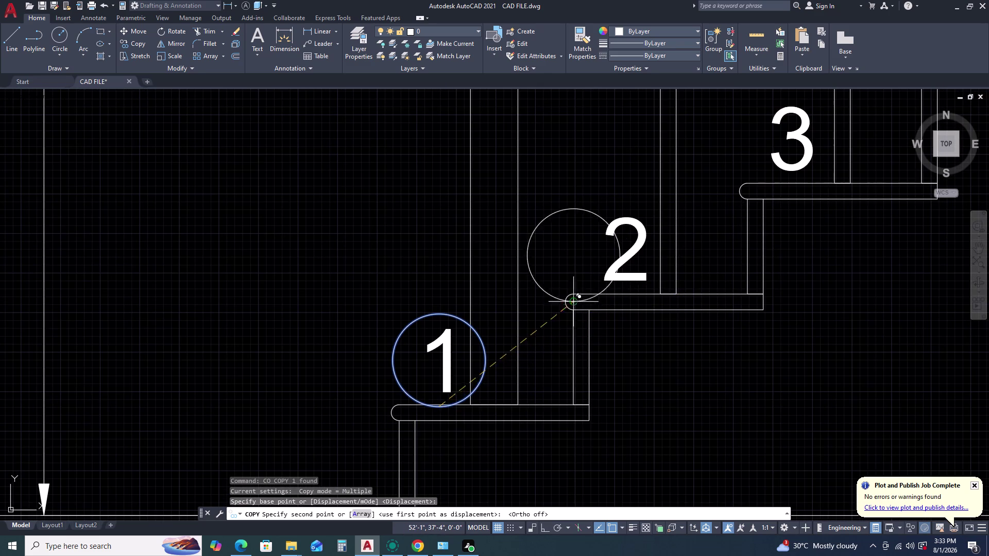
key(Escape)
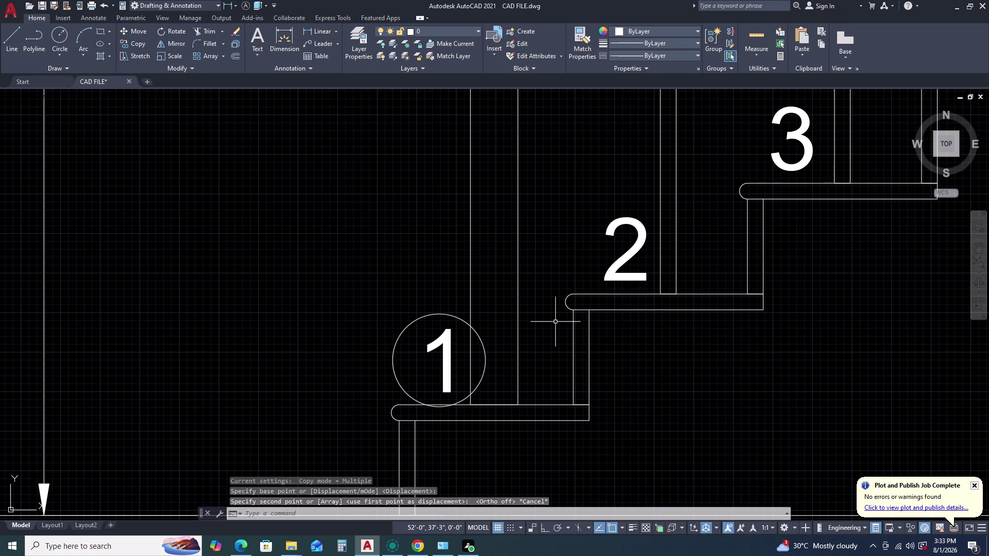
scroll(up, 3)
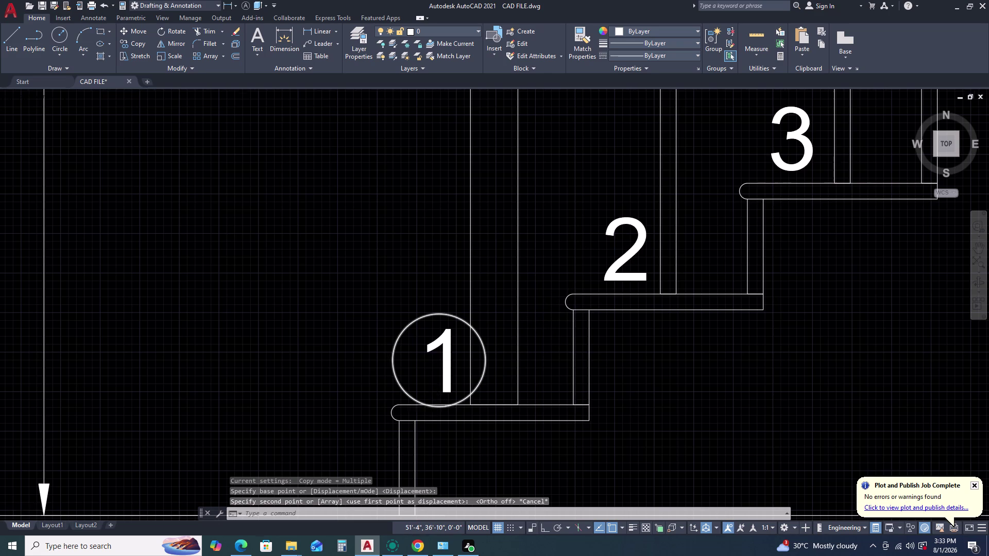
scroll(up, 3)
Shrink the circle around numeral 1 to a 5-inch diameter with its quadrant grip.
click(515, 391)
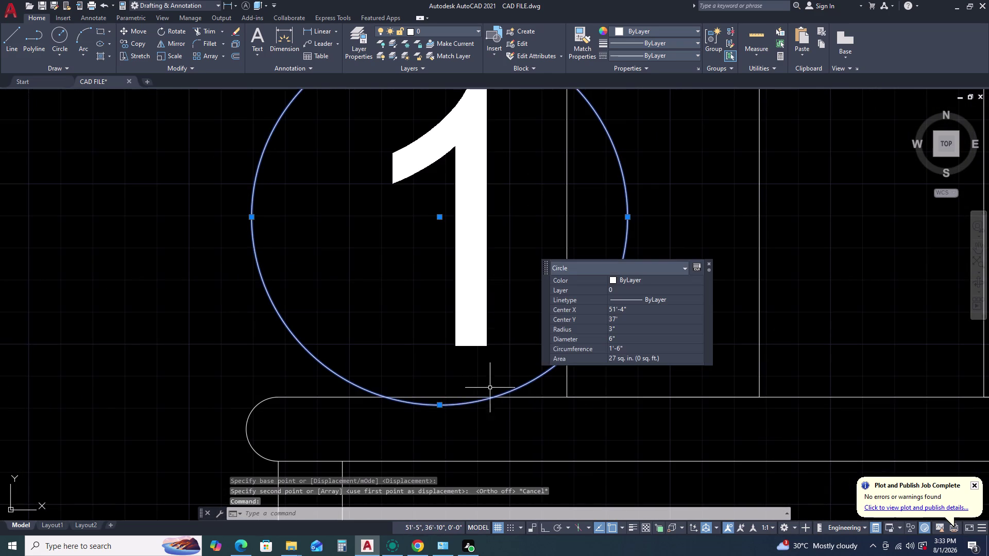
click(441, 404)
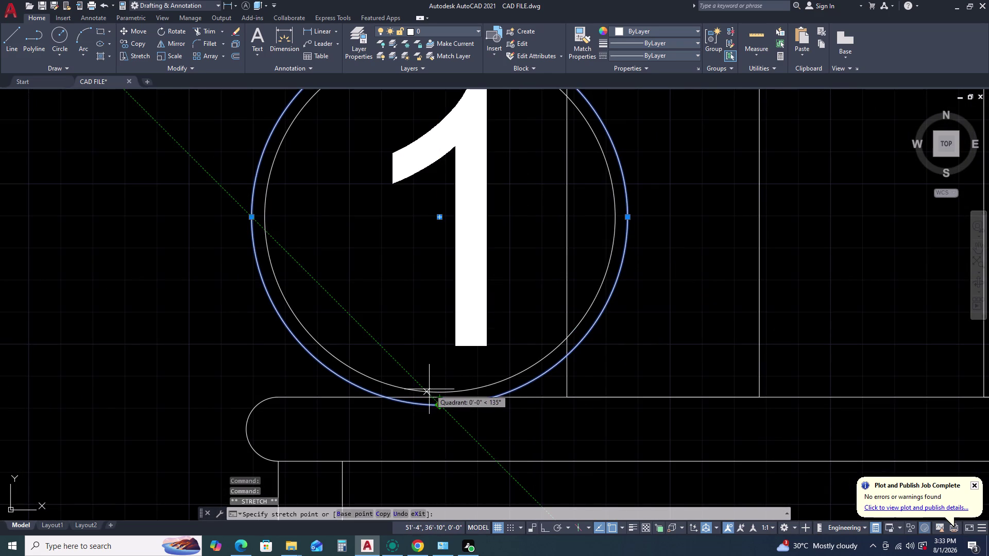
click(429, 390)
middle_click(436, 360)
middle_click(438, 360)
middle_click(441, 361)
middle_click(479, 361)
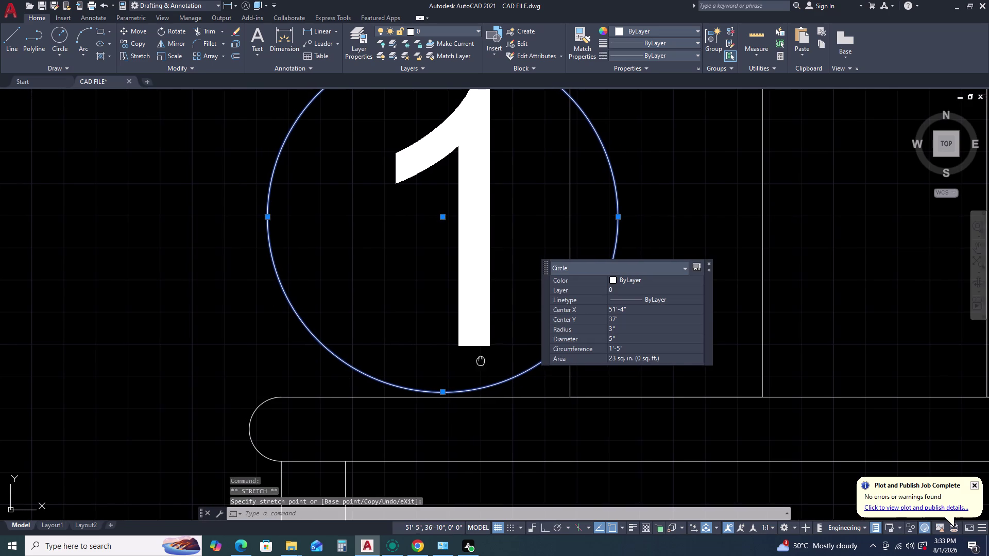
Move the circle and numeral 1 together onto the first tread of the elevation.
click(506, 259)
click(436, 314)
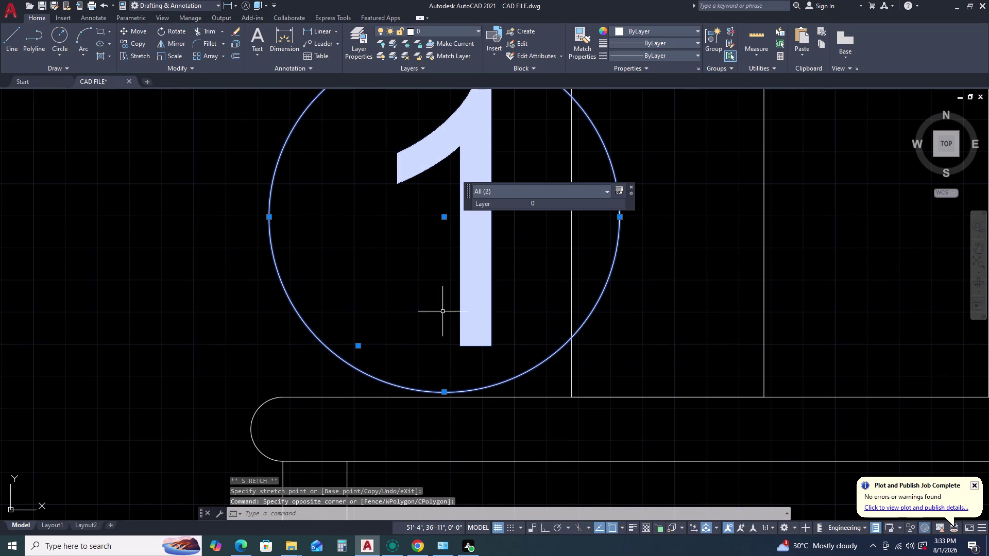
text(M)
key(space)
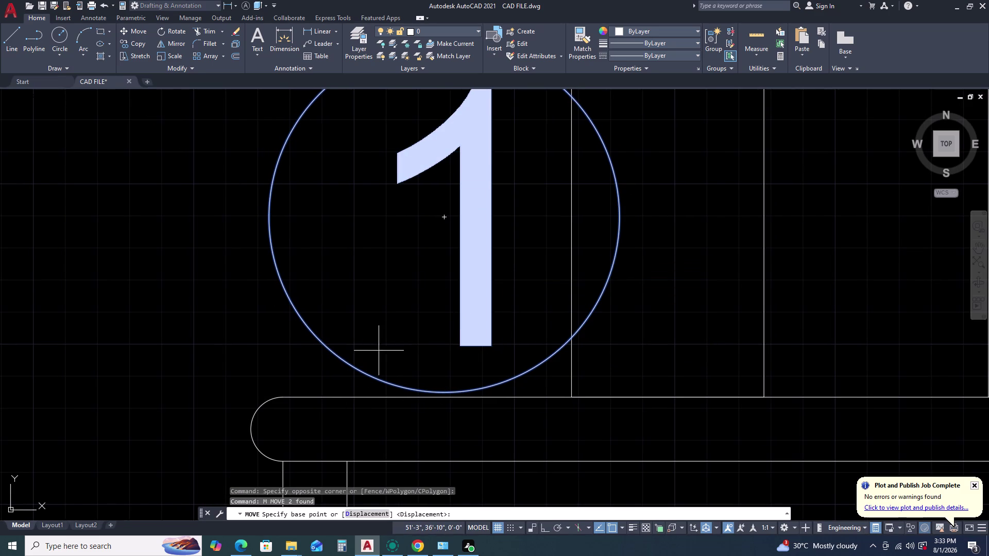
click(443, 219)
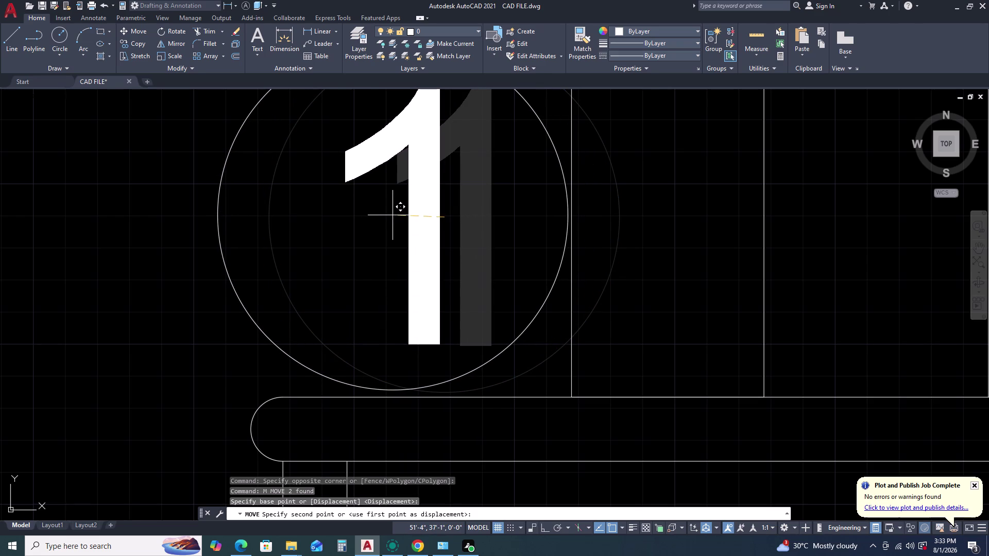
click(392, 216)
scroll(down, 3)
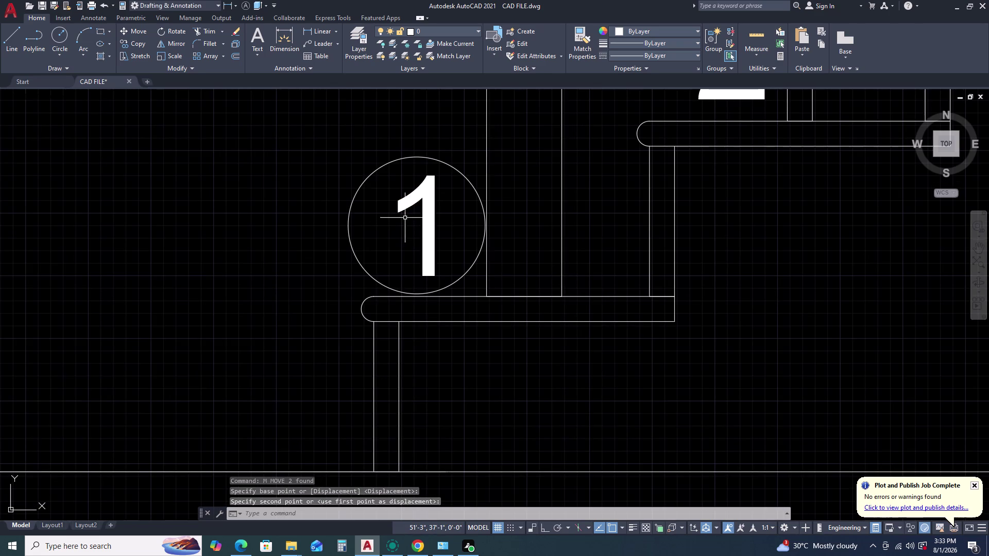
middle_click(415, 225)
middle_drag(417, 232, 433, 267)
scroll(up, 3)
scroll(down, 3)
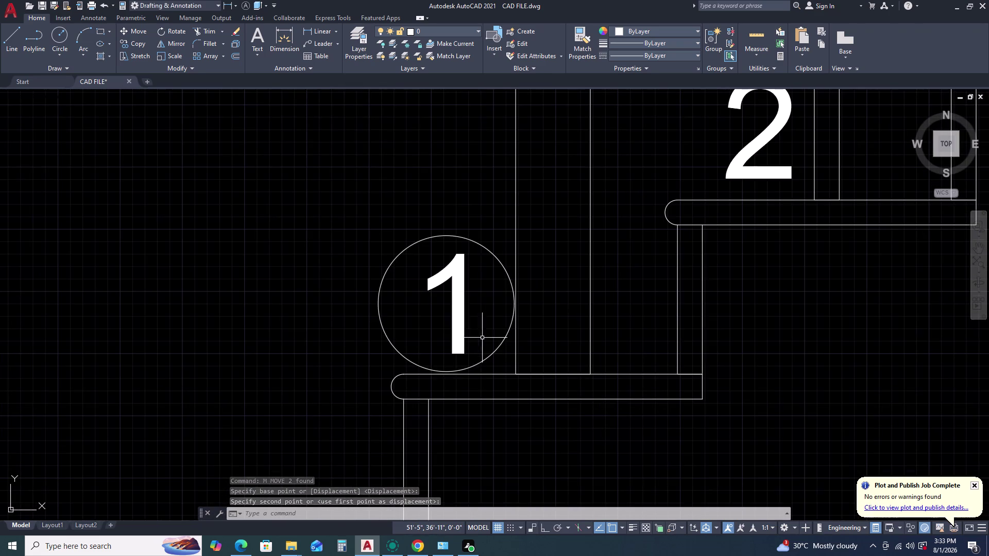
scroll(down, 3)
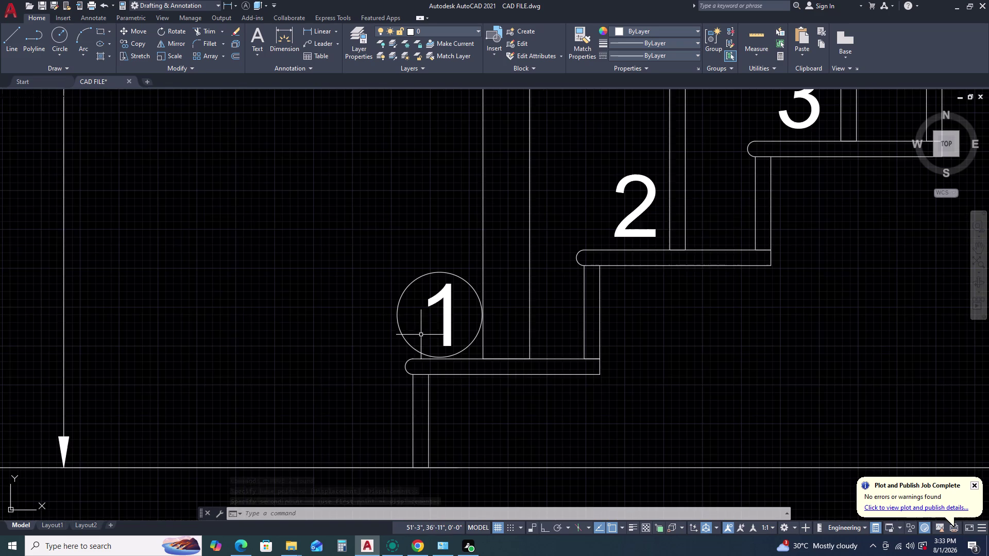
scroll(up, 3)
scroll(up, 3)
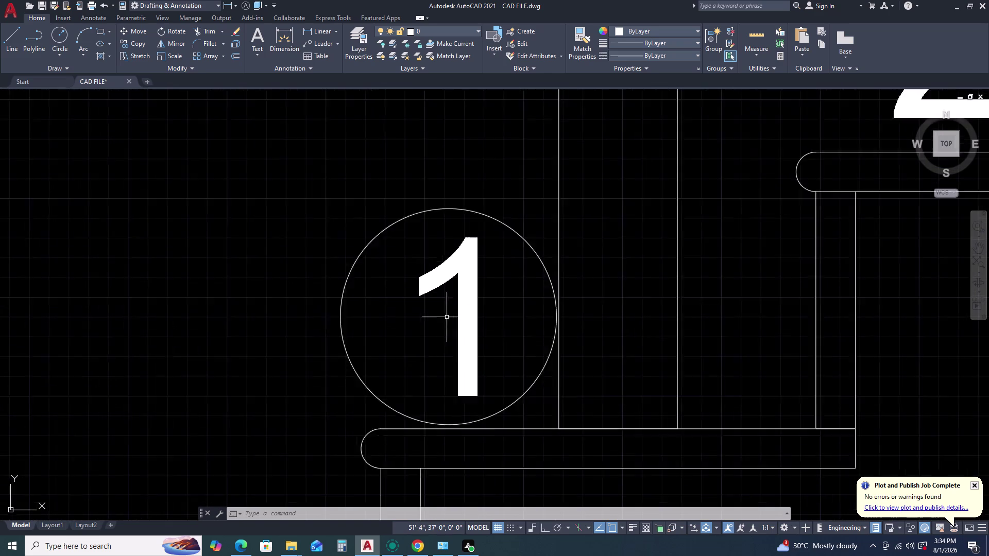
scroll(up, 3)
scroll(down, 3)
scroll(up, 3)
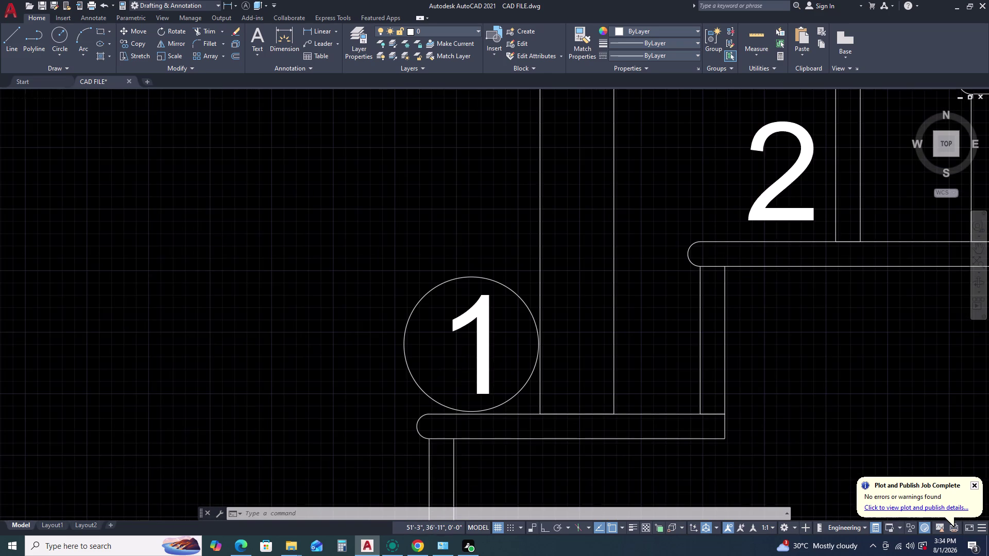
scroll(down, 3)
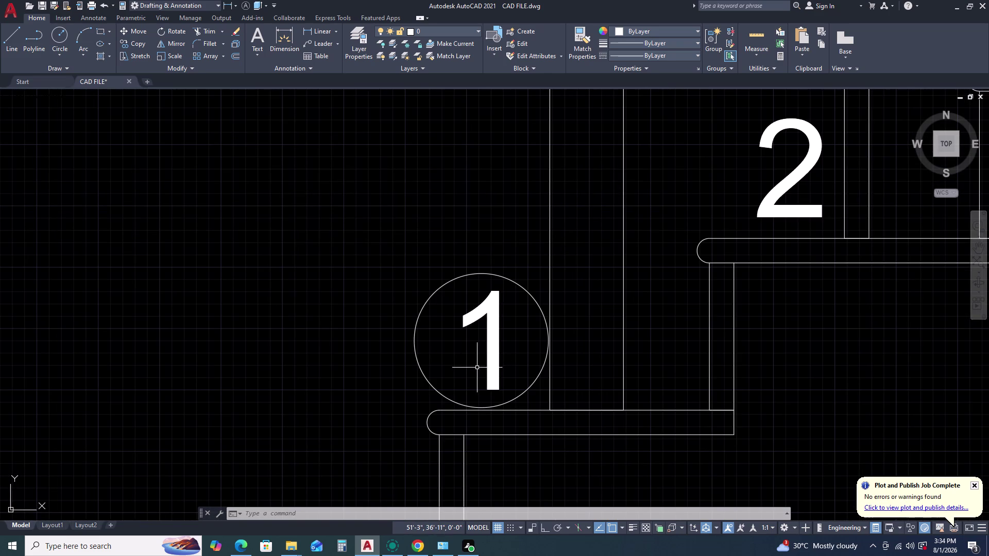
scroll(up, 3)
scroll(up, 3)
scroll(down, 3)
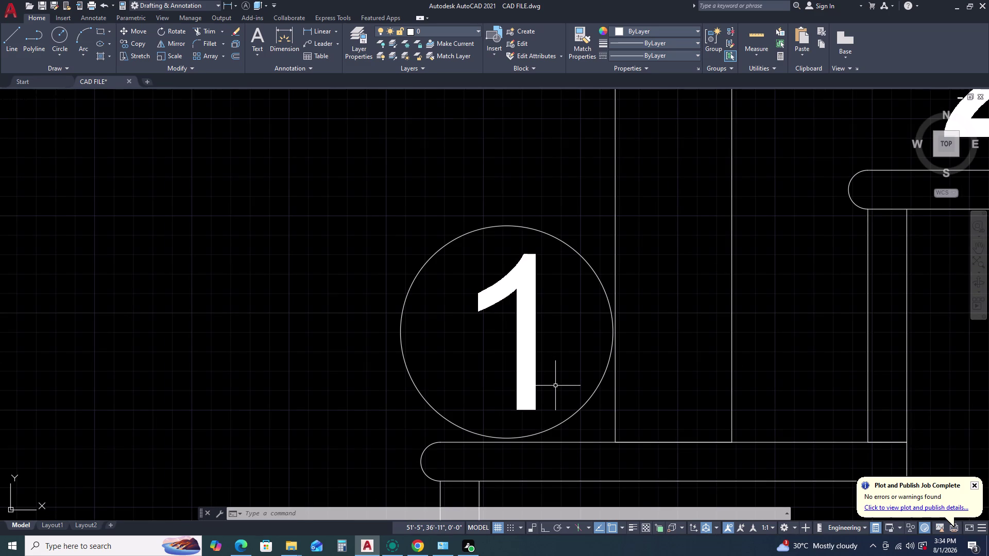
scroll(down, 3)
scroll(down, 3)
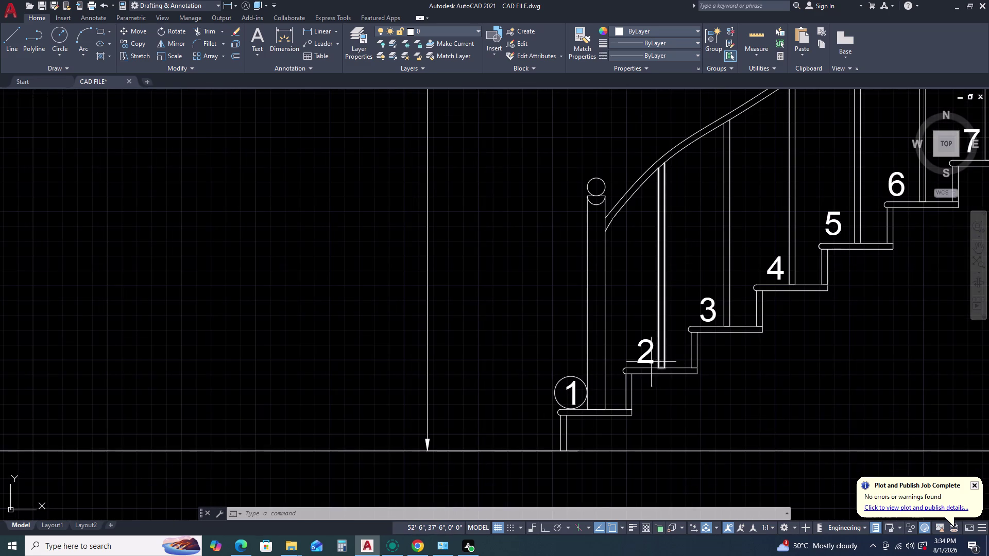
middle_drag(629, 358, 583, 337)
middle_click(581, 335)
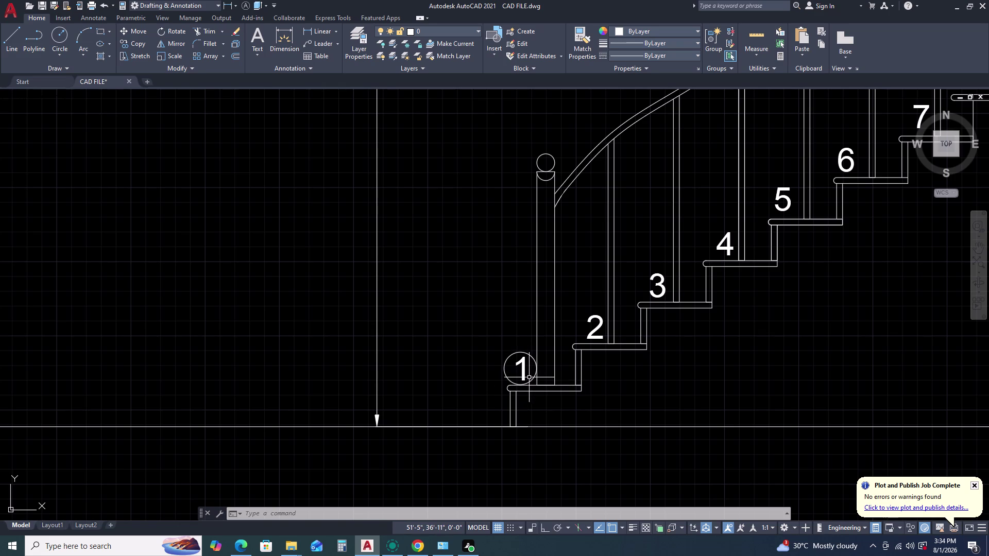
Select the numeral 1 label and all similar step-number labels.
text(TC)
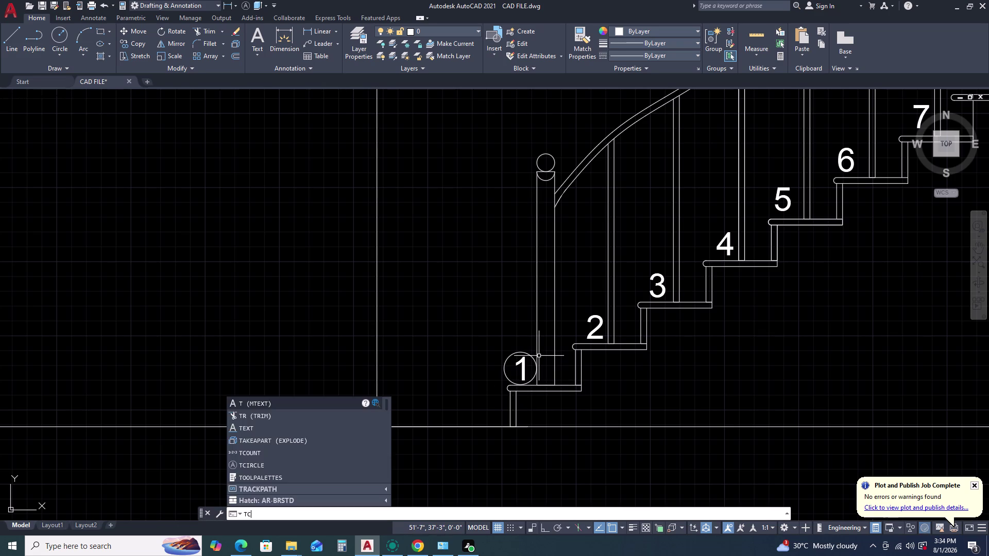
key(Escape)
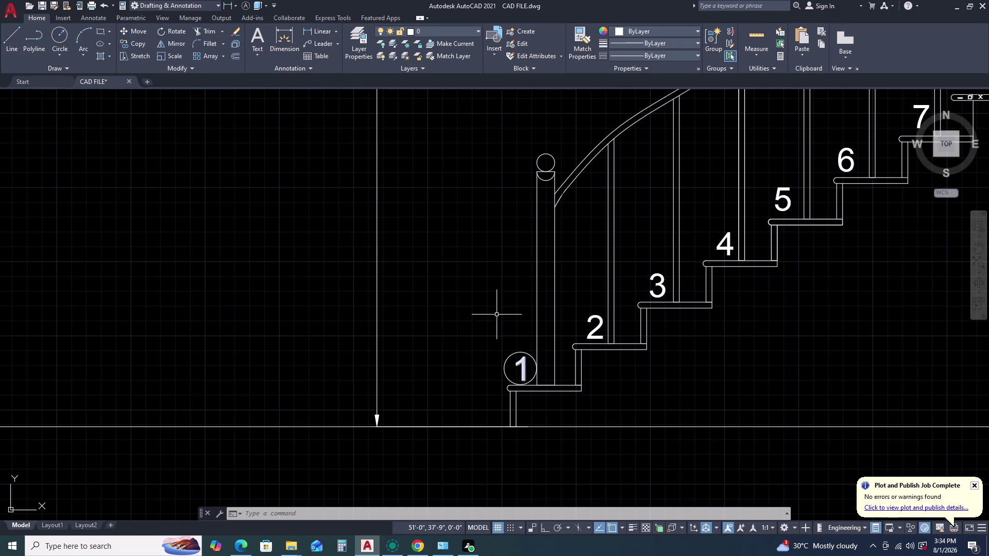
click(519, 365)
right_click(482, 298)
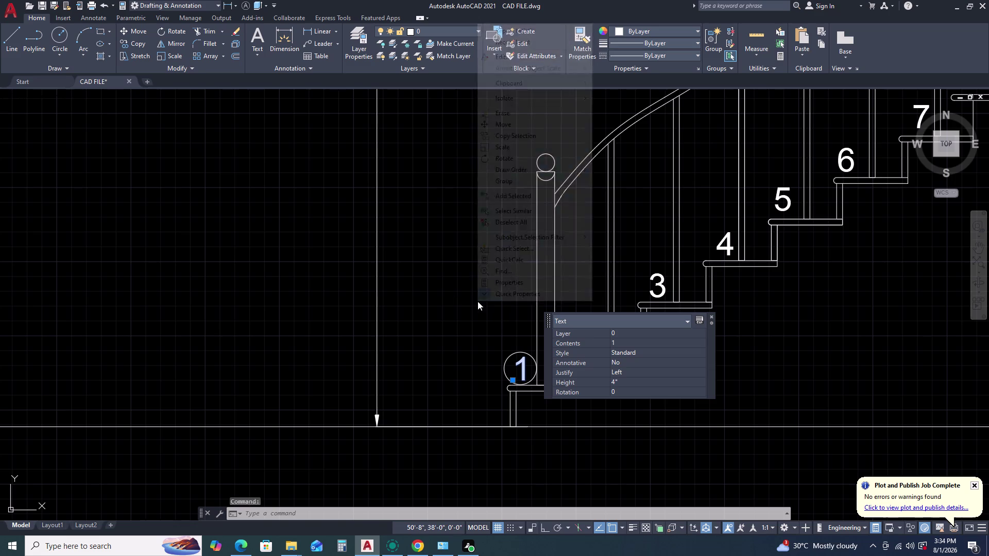
click(521, 212)
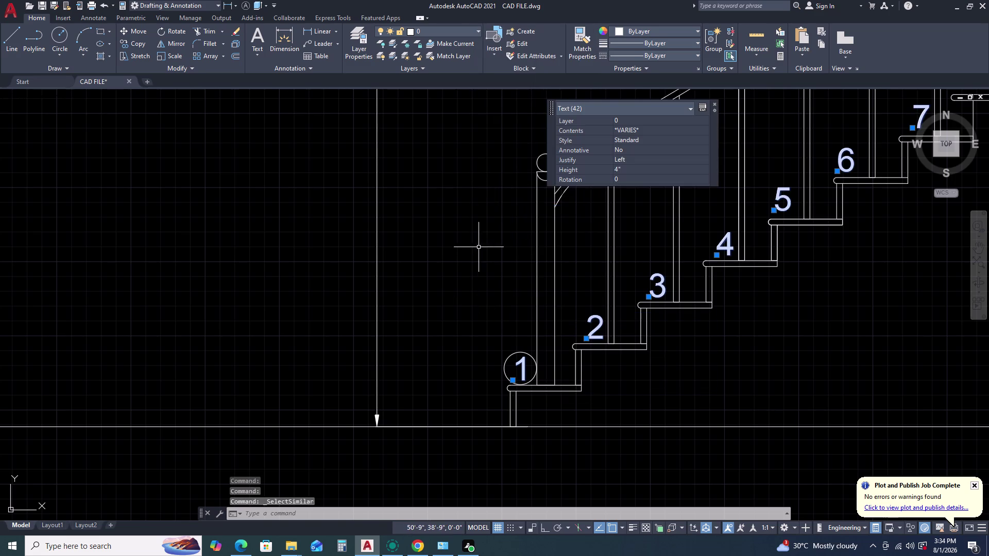
Enclose the 42 selected labels with TCIRCLE using zero offset and variable-size circles.
key(t)
key(c)
key(i)
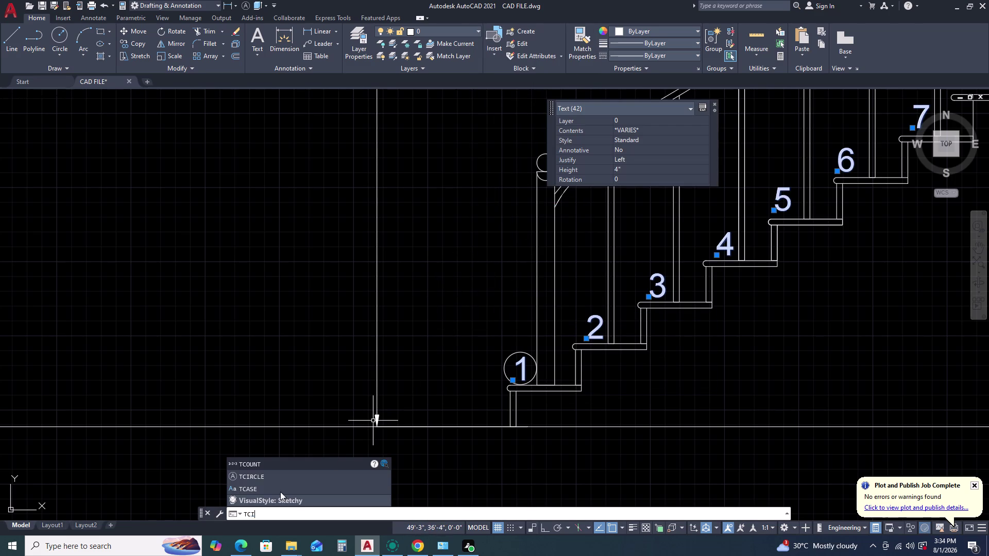
click(267, 479)
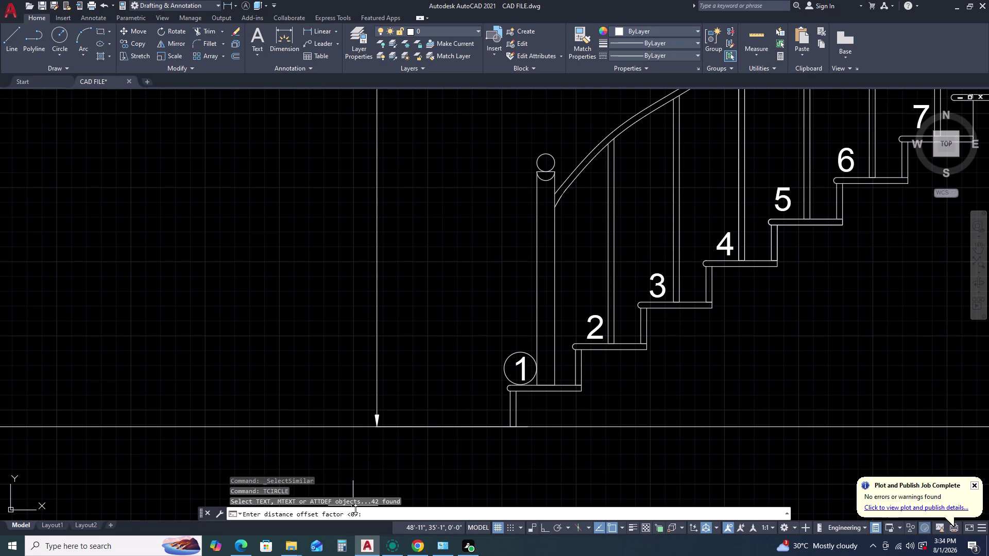
key(space)
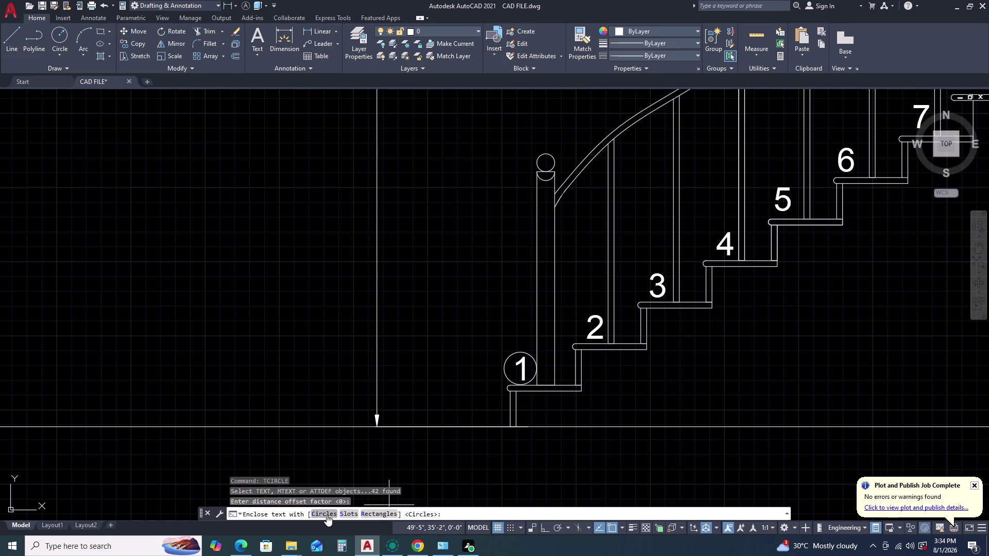
click(326, 515)
click(451, 518)
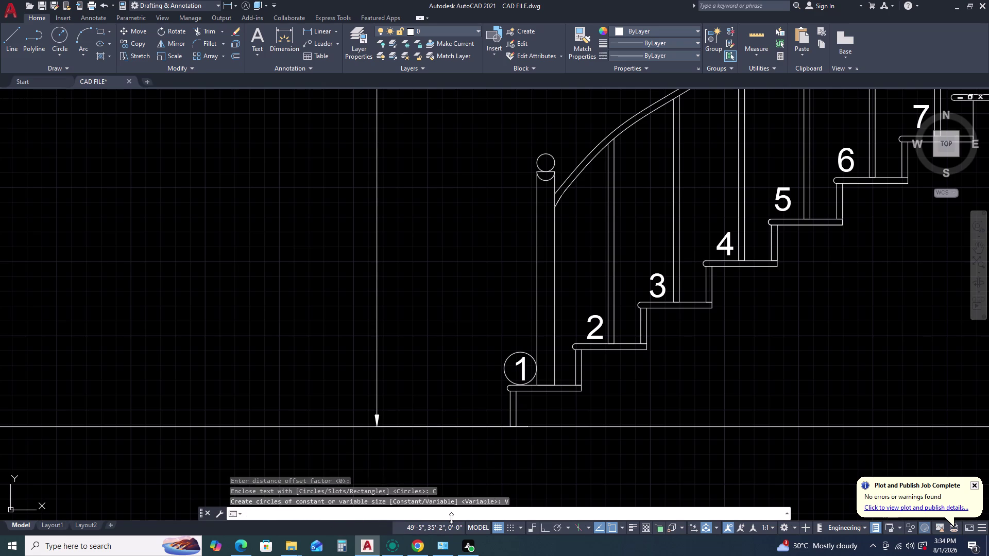
scroll(down, 3)
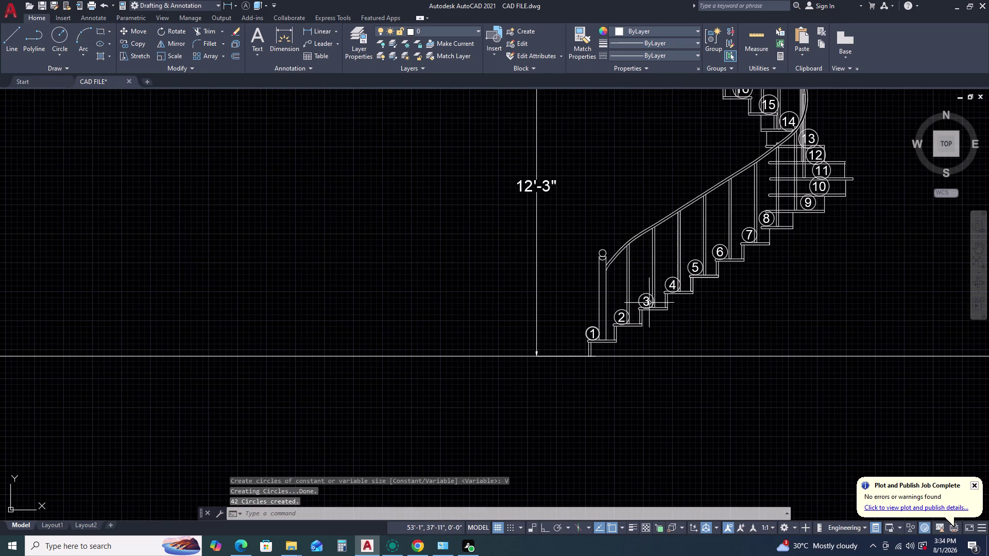
Pick the step 15 circle's top grip, then cancel the stretch.
middle_drag(642, 302, 525, 363)
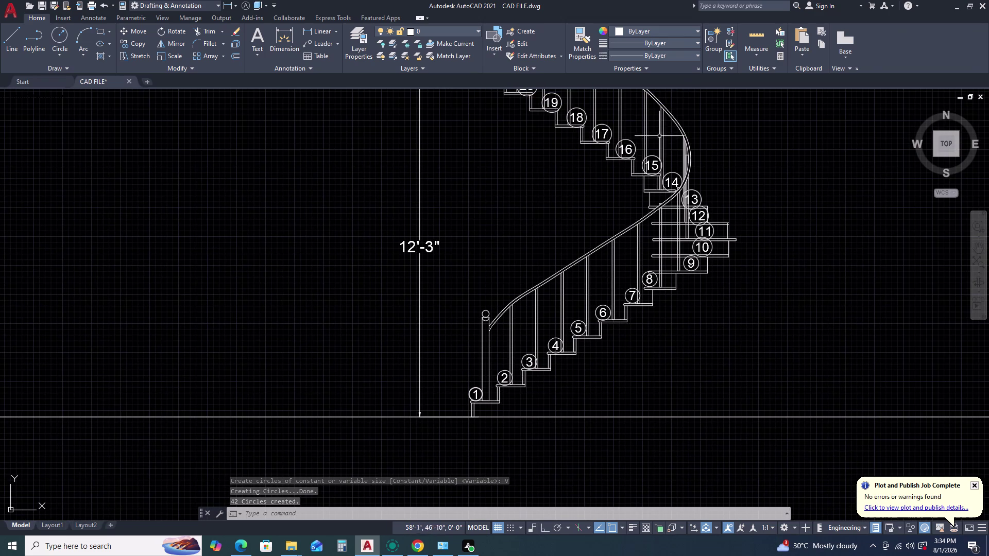
scroll(up, 3)
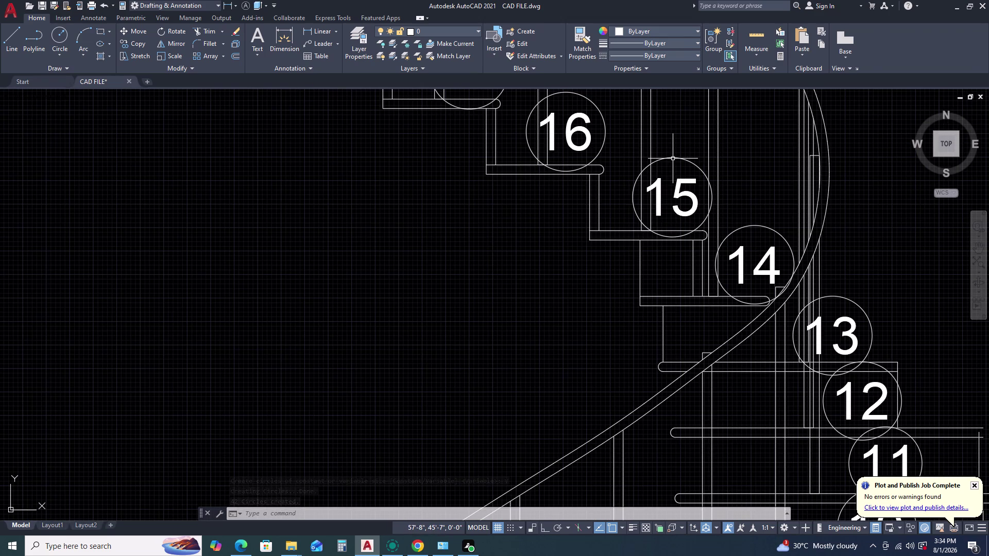
click(671, 156)
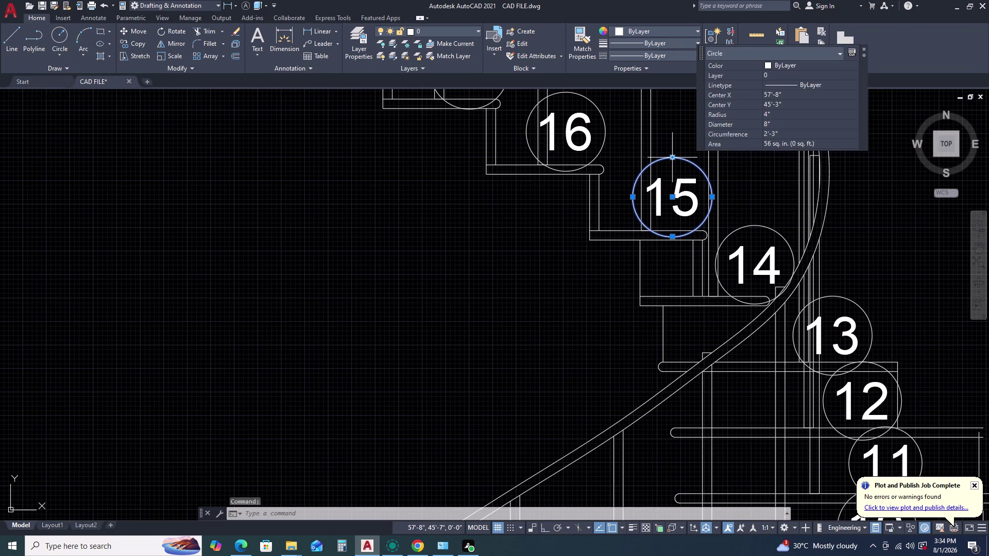
click(671, 157)
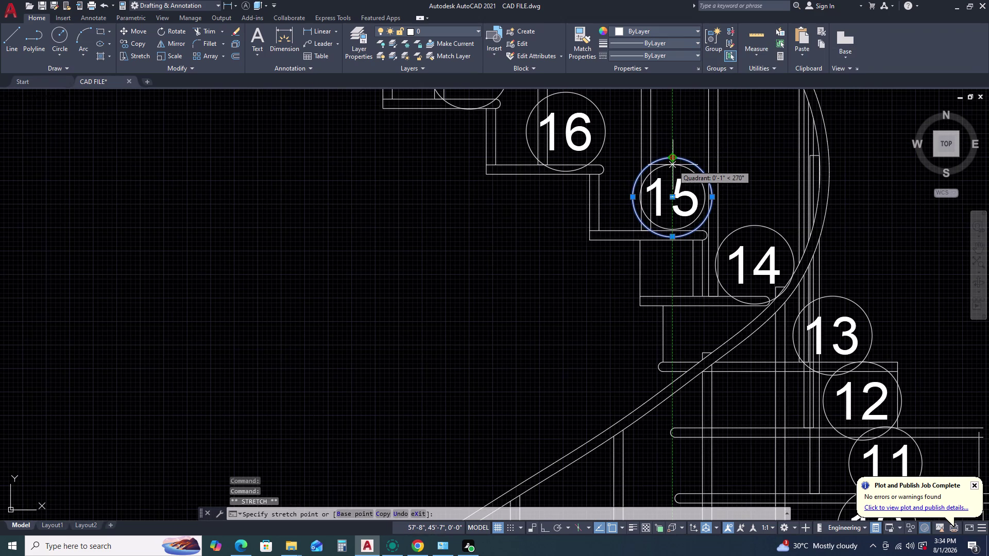
key(Escape)
scroll(down, 3)
scroll(down, 3)
scroll(up, 3)
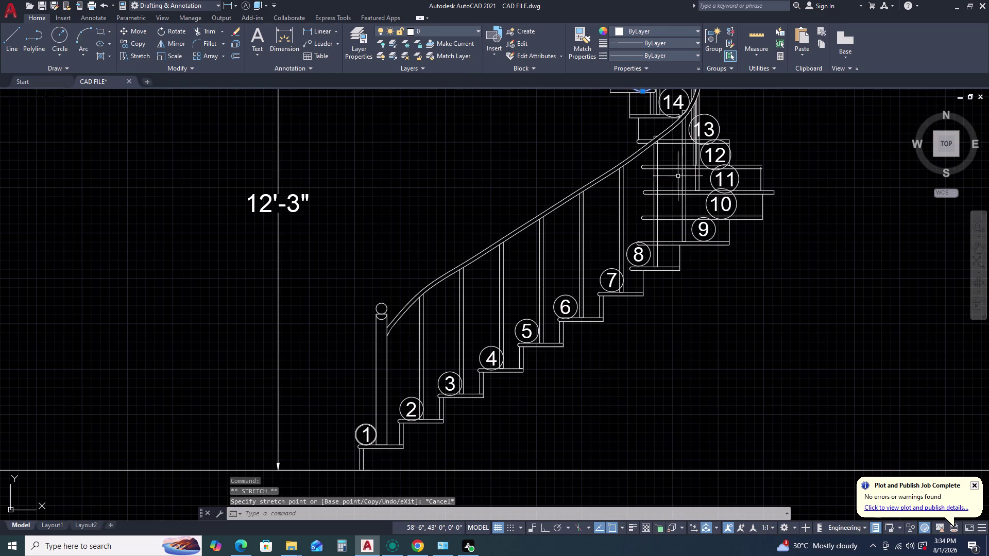
Undo repeatedly to remove the 42 enclosing circles and the similar-object selection.
key(ctrl+z)
key(ctrl+z)
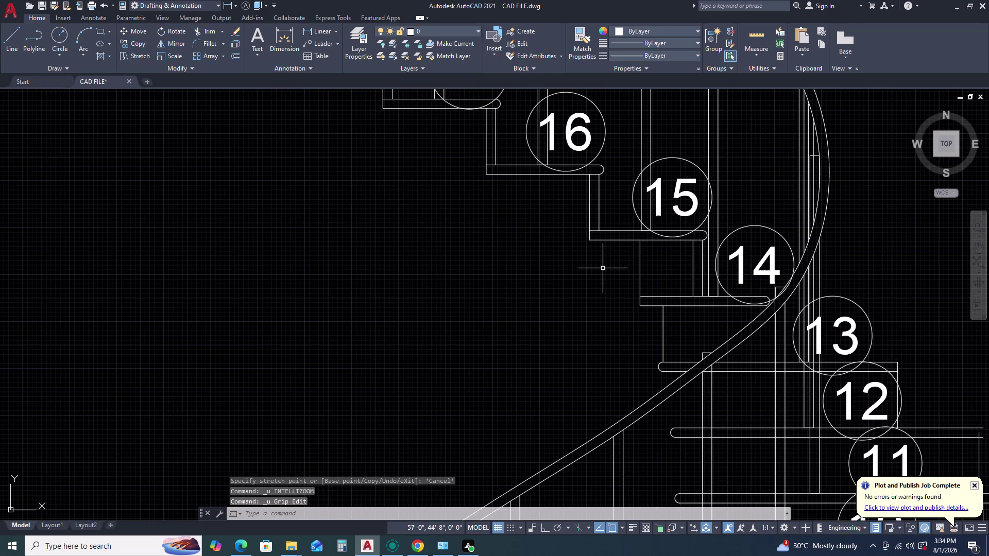
key(ctrl+z)
key(ctrl+z)
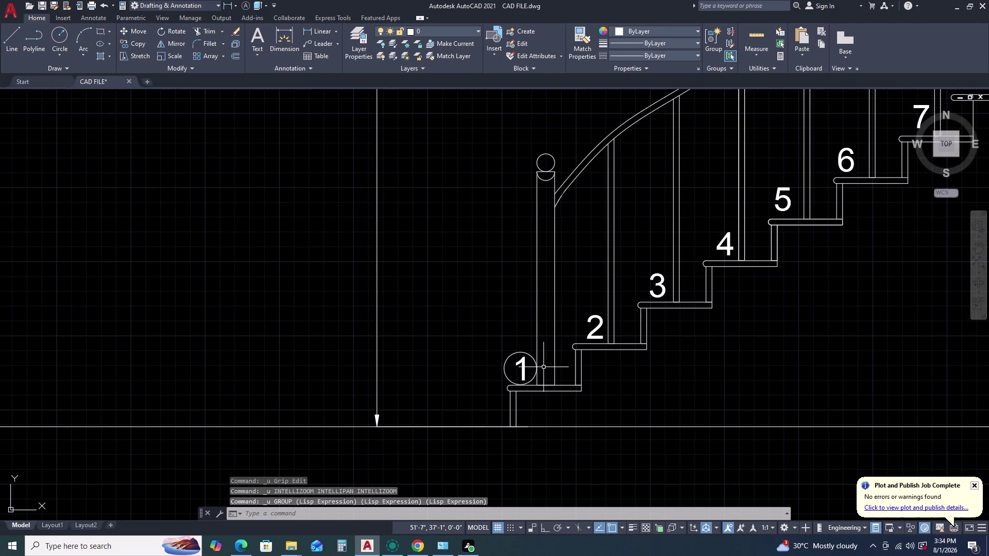
key(ctrl+z)
key(ctrl+z)
Erase the circle around step 1.
click(521, 354)
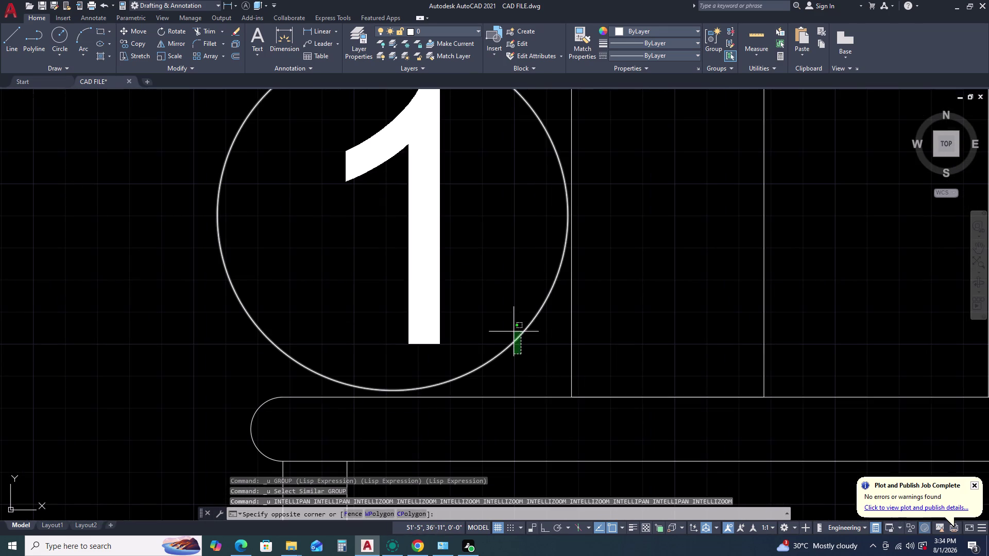
click(514, 317)
key(Delete)
Select the number 1 label and all similar step-number labels.
click(437, 331)
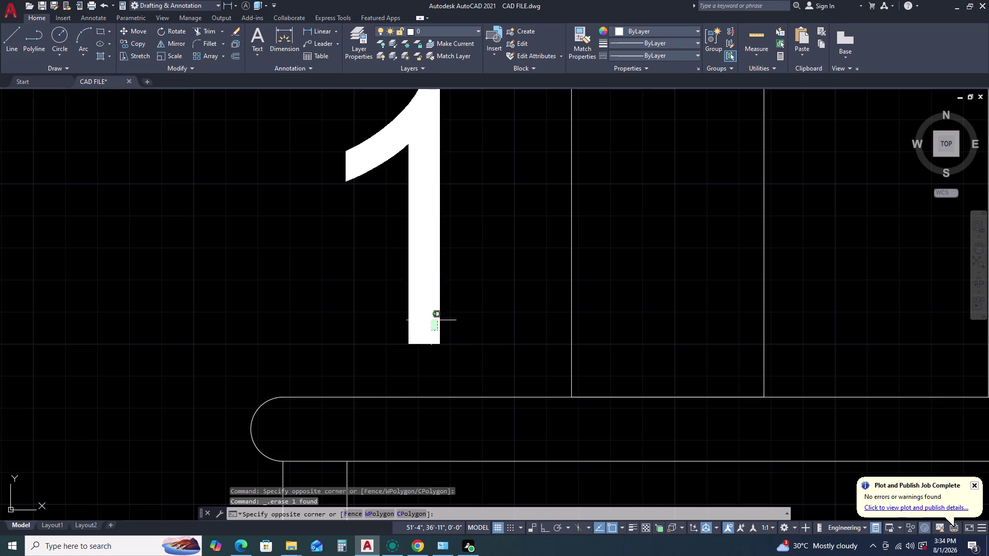
click(423, 309)
click(426, 280)
click(447, 238)
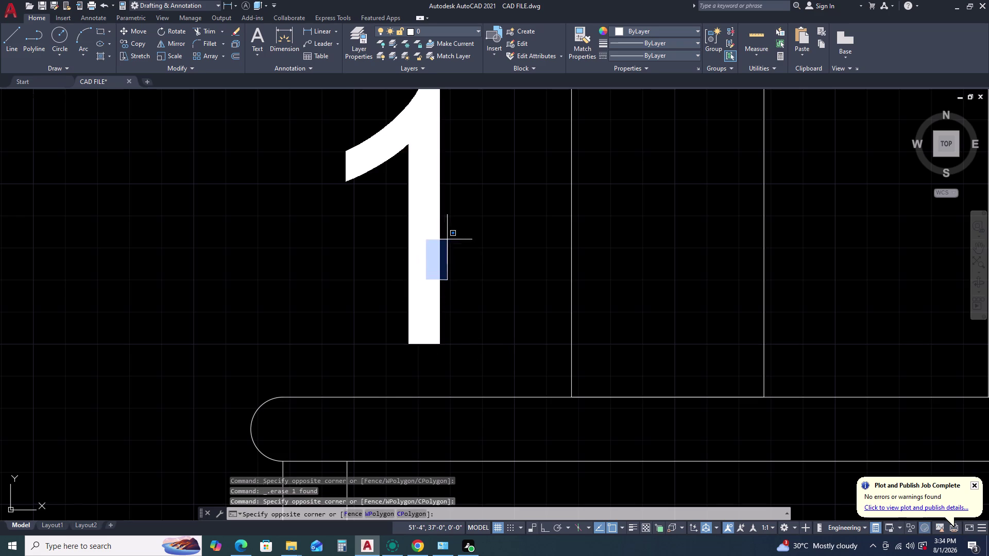
click(368, 248)
click(437, 273)
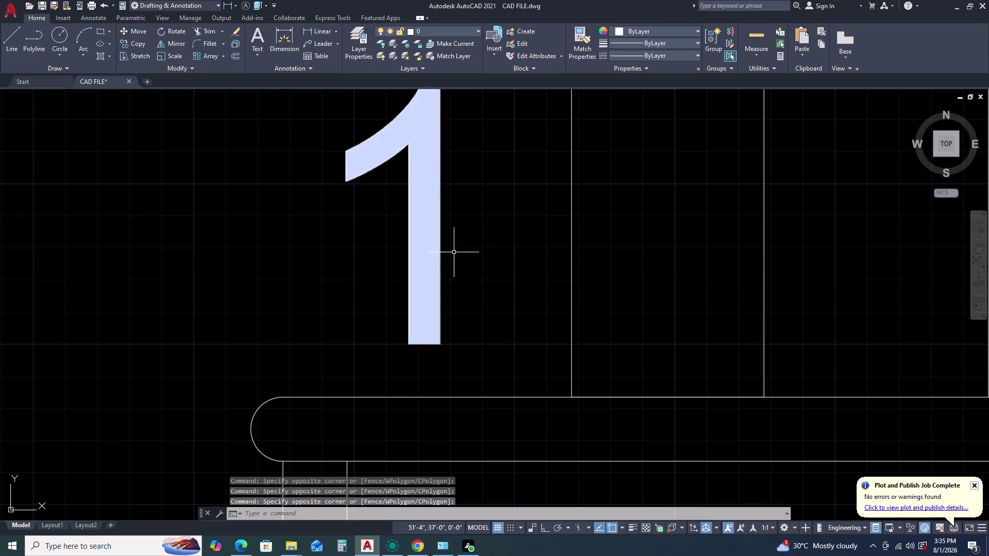
drag(486, 259, 479, 260)
click(371, 262)
right_click(420, 257)
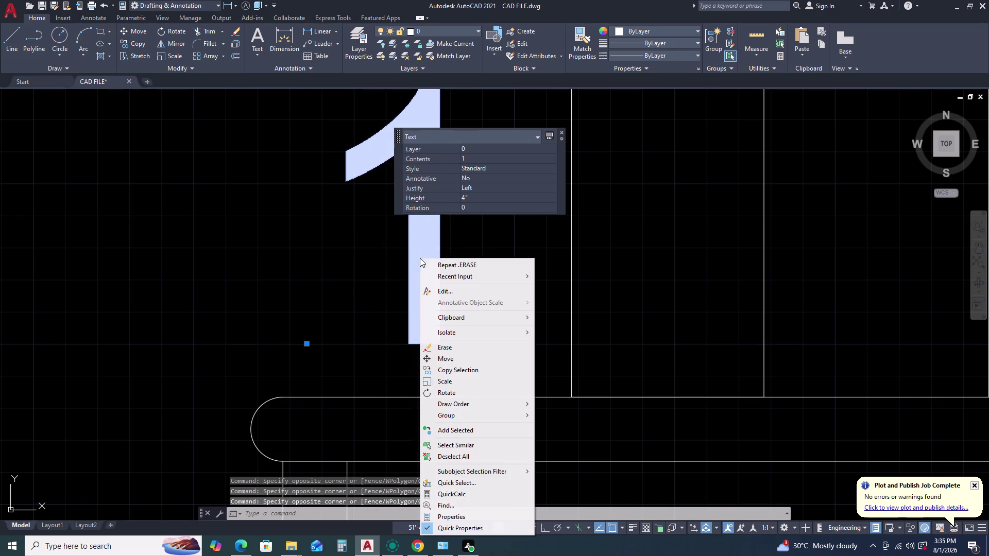
click(453, 447)
Change the height of all 42 step labels from 4 to 3 inches.
click(559, 407)
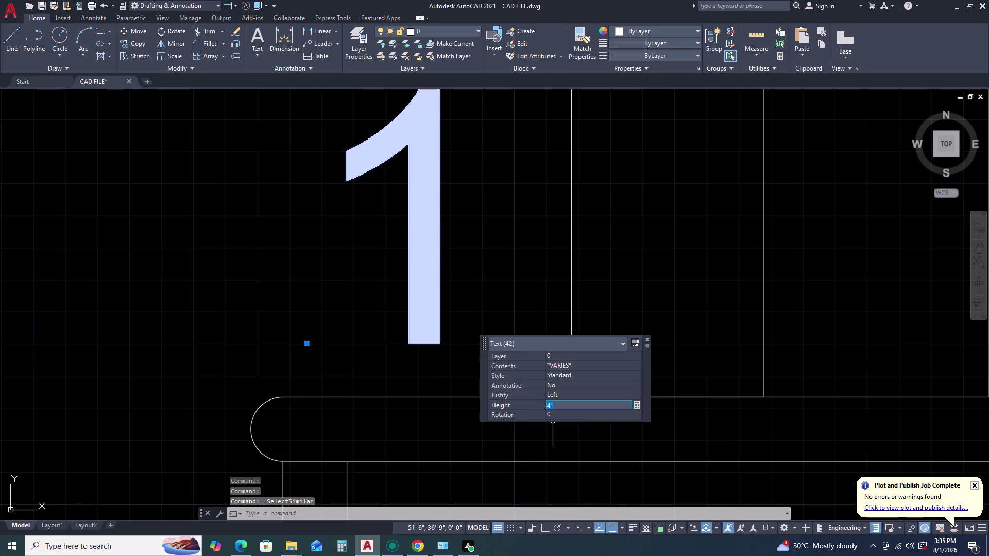
key(Page_Down)
key(Return)
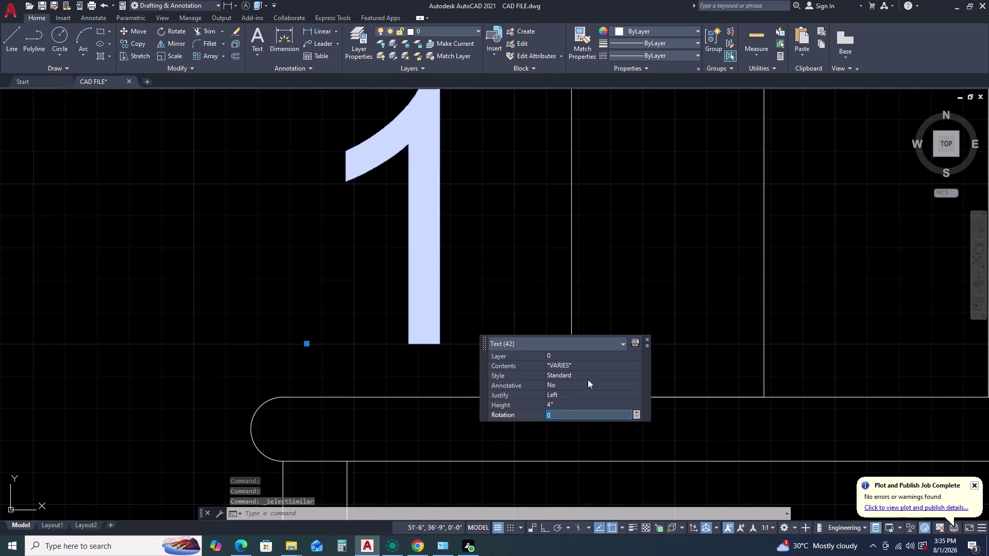
click(560, 405)
key(3)
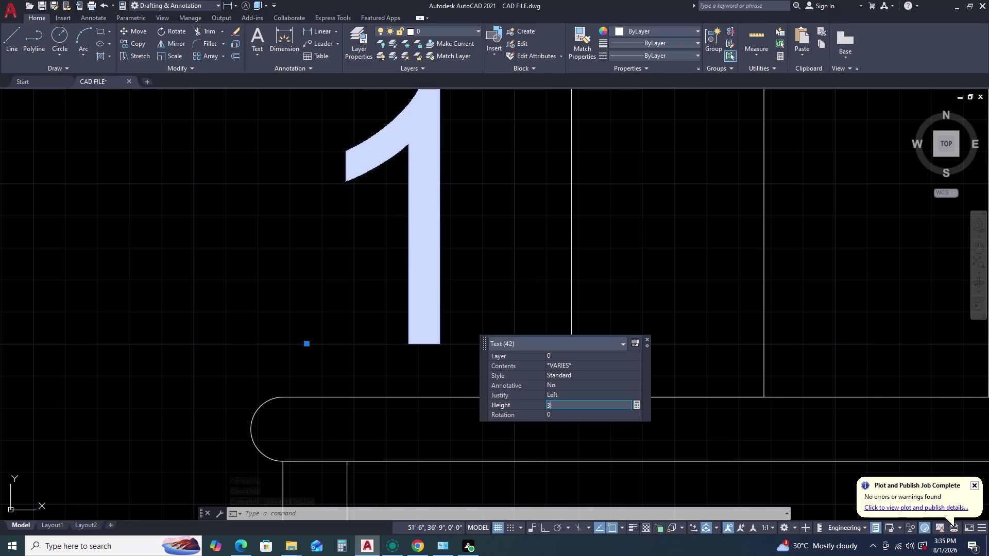
key(Return)
scroll(down, 3)
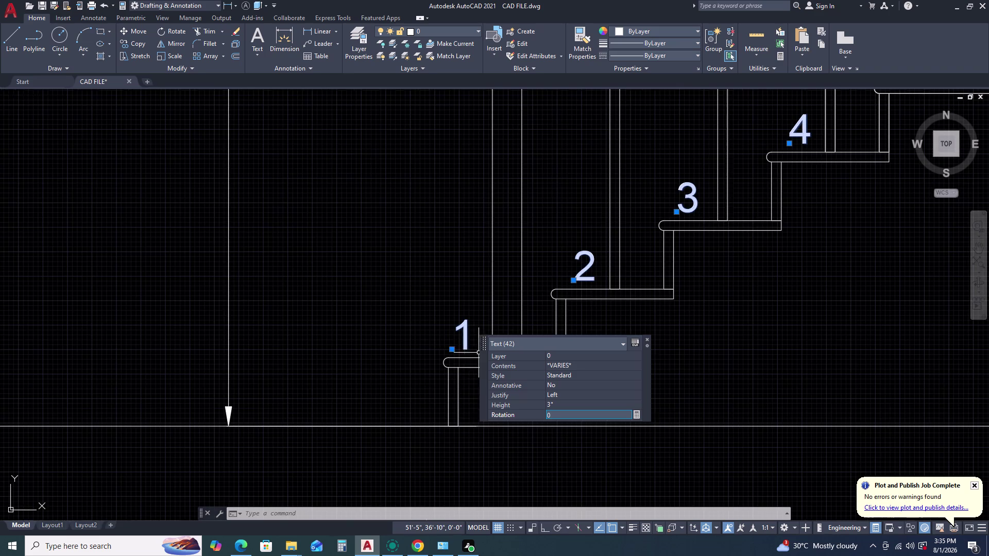
scroll(down, 3)
scroll(down, 3)
scroll(down, 3)
key(Escape)
scroll(up, 3)
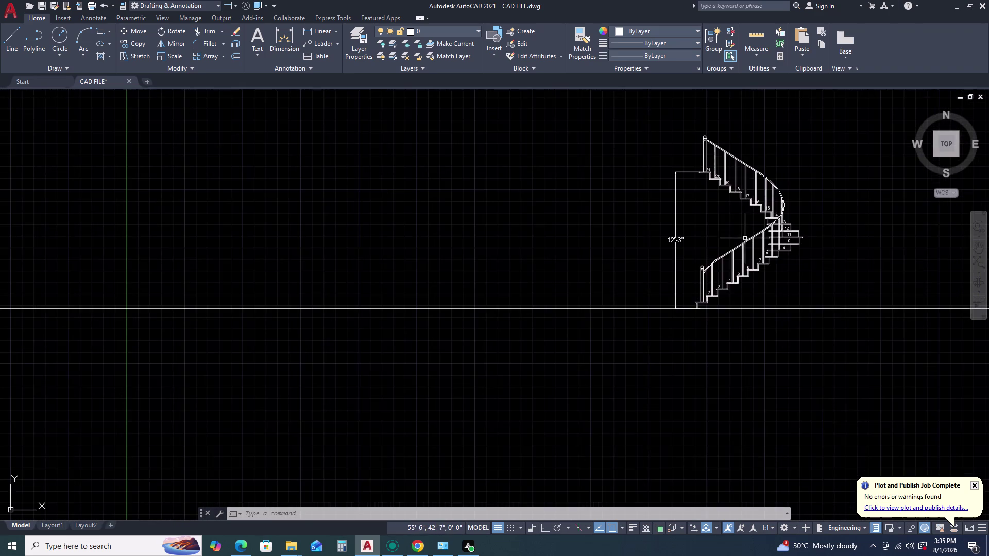
Select the number 1 label together with all 42 similar step labels.
scroll(up, 3)
middle_drag(755, 285, 713, 255)
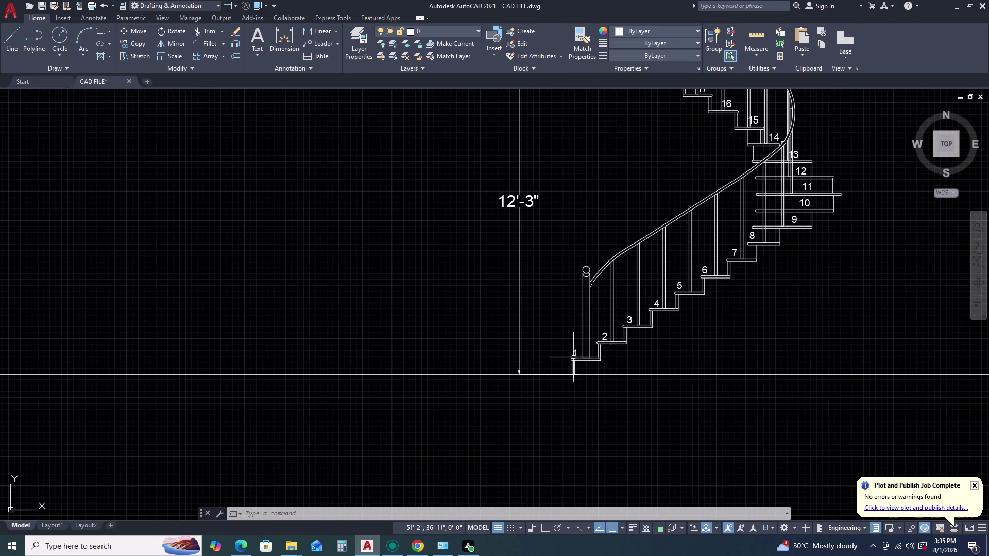
scroll(up, 3)
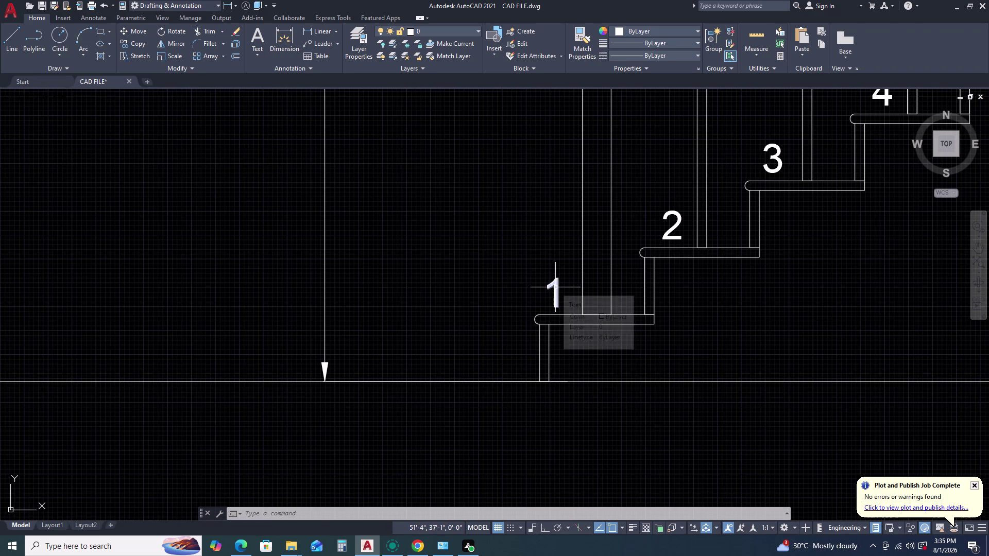
click(556, 289)
right_click(473, 233)
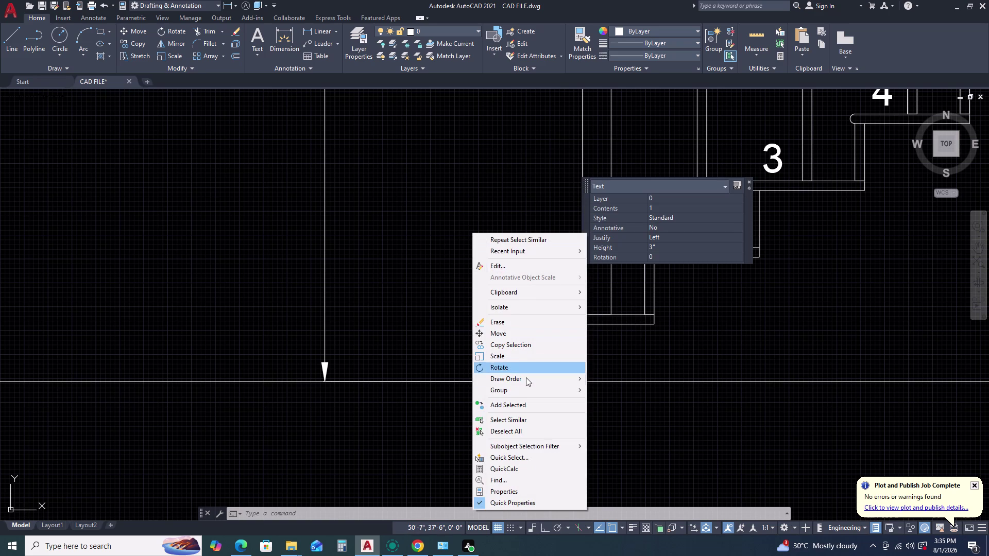
click(528, 423)
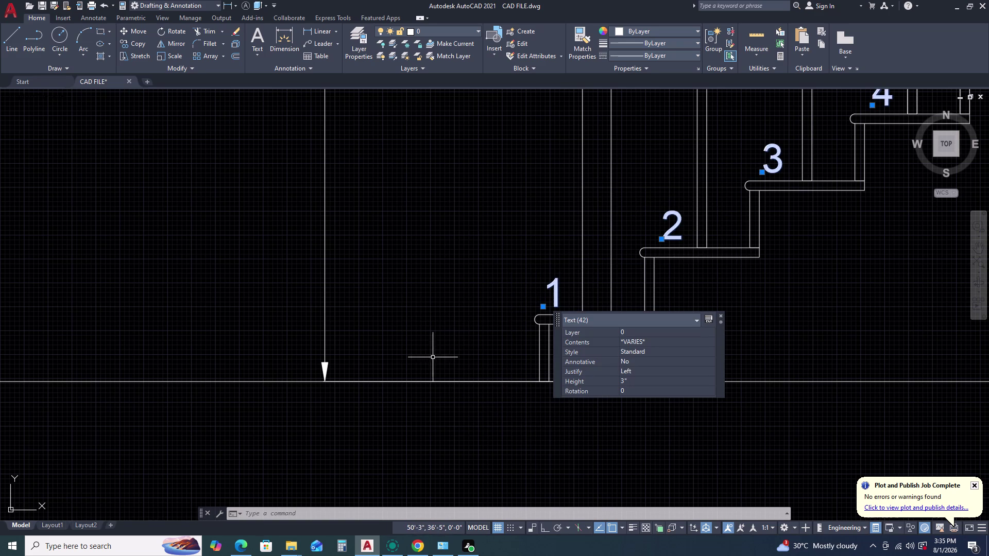
Circle each of the 42 labels with variable-size TCIRCLE circles at default offset.
key(t)
key(c)
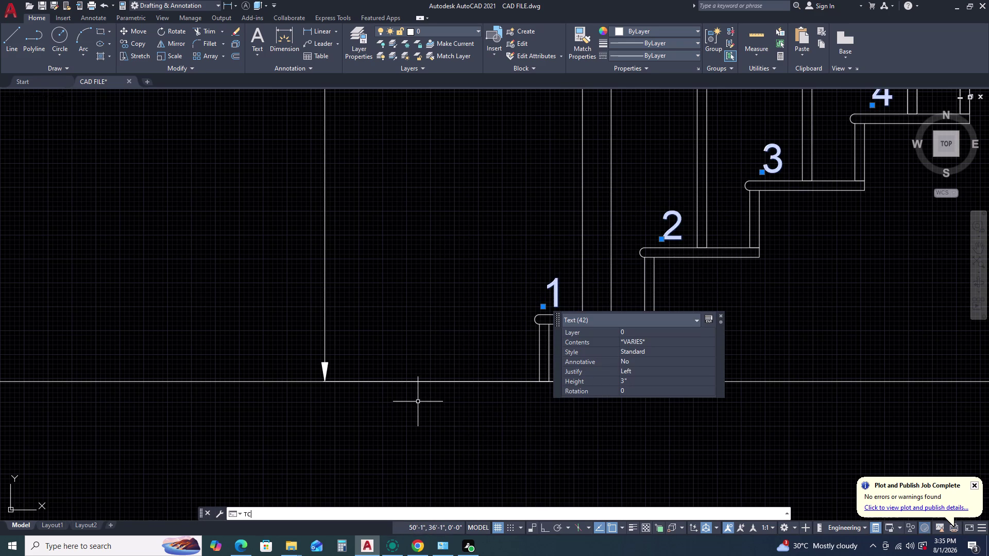
key(i)
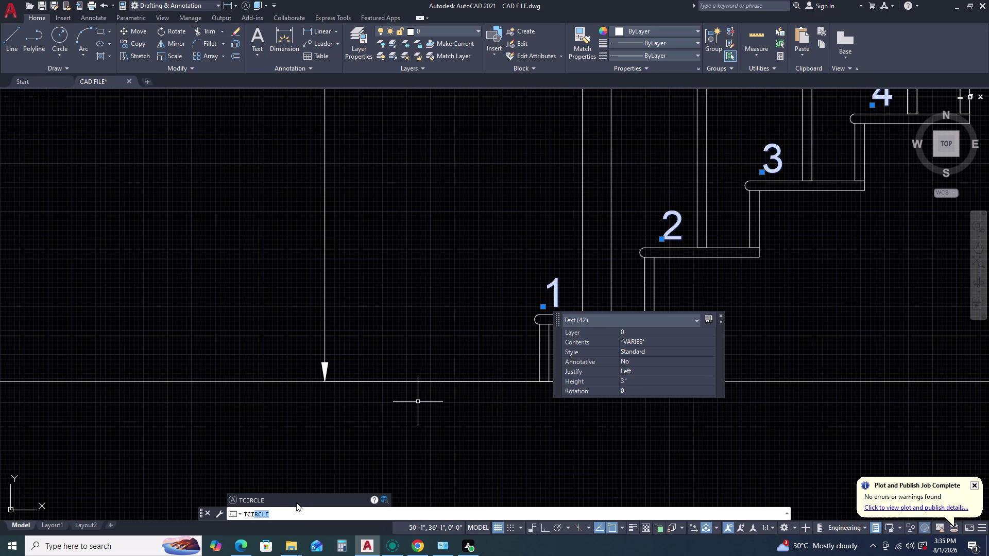
click(299, 503)
key(space)
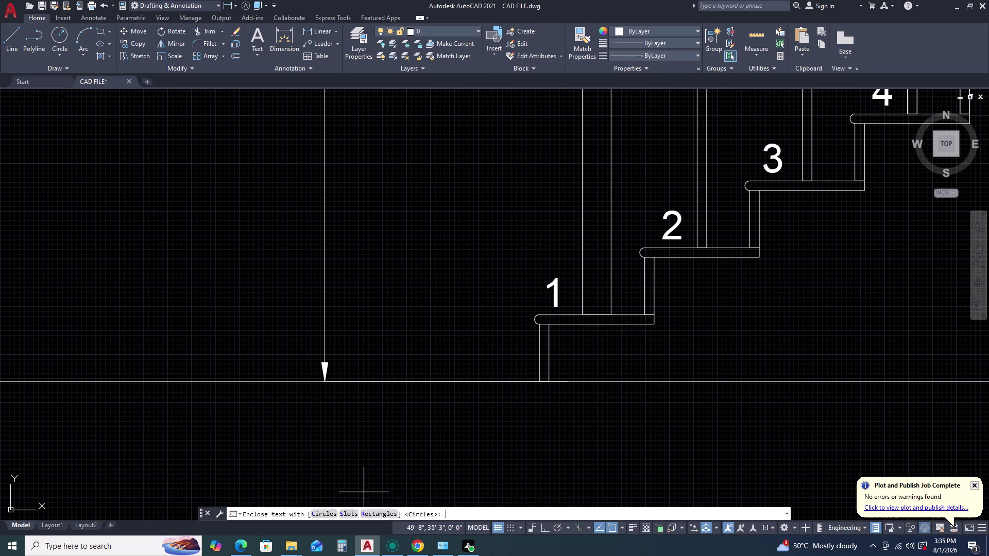
click(322, 513)
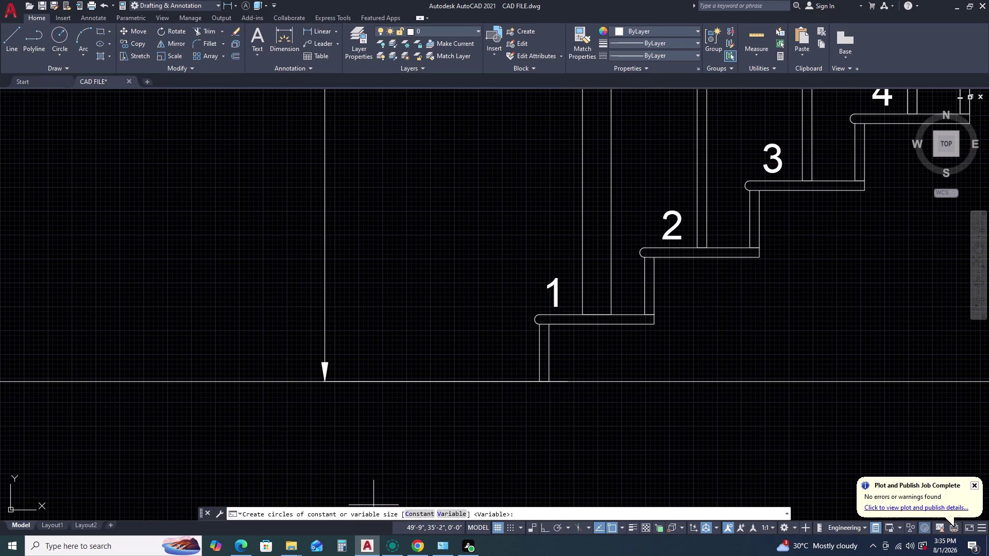
click(456, 514)
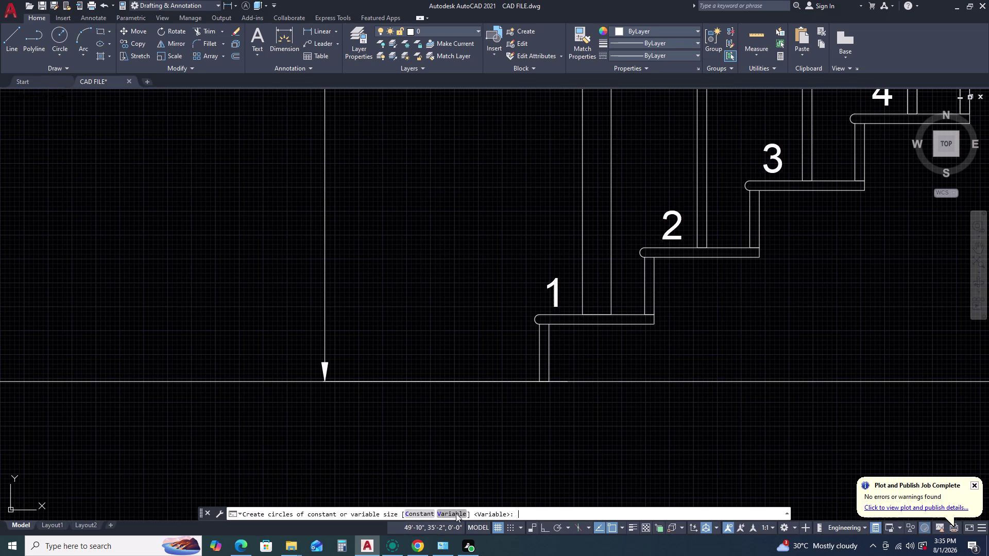
scroll(down, 3)
scroll(down, 3)
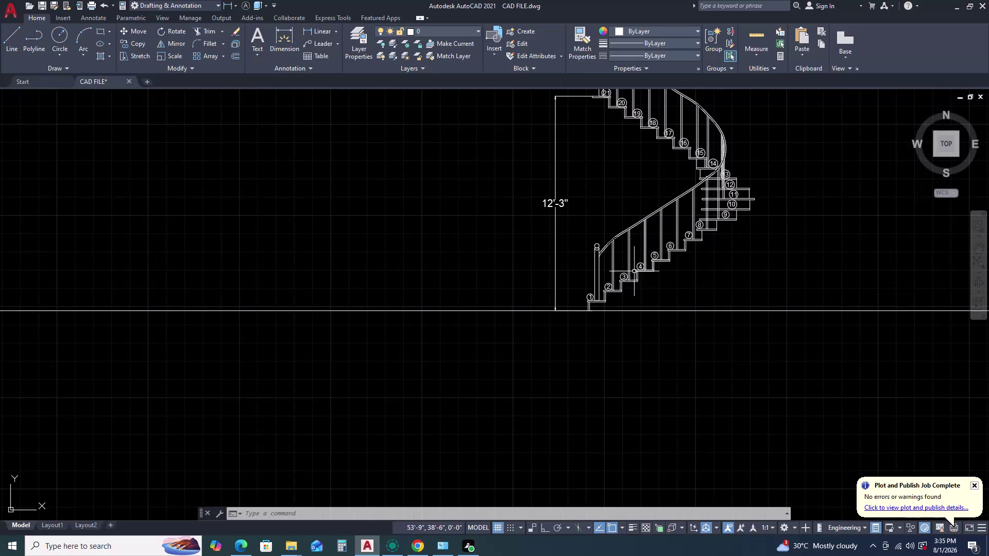
scroll(down, 3)
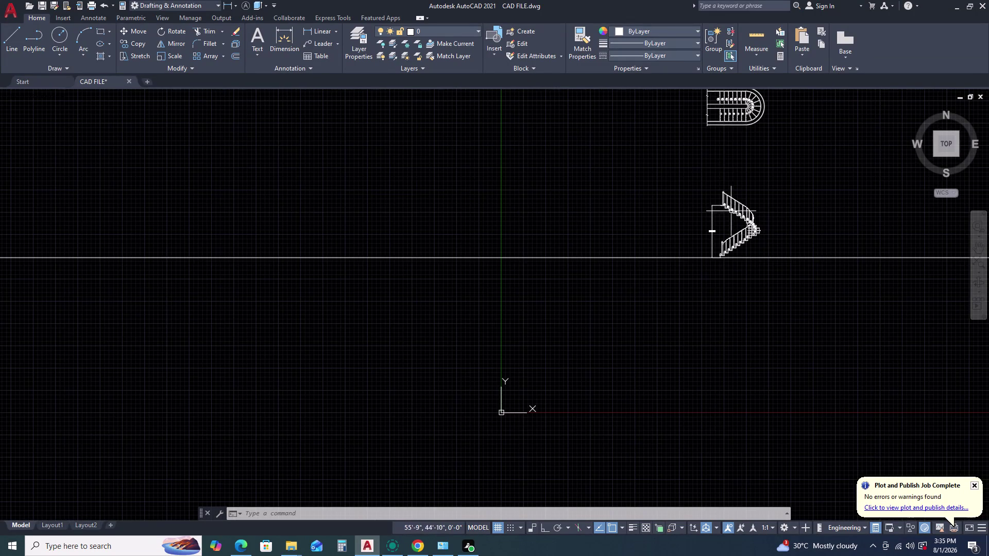
scroll(up, 3)
scroll(up, 3)
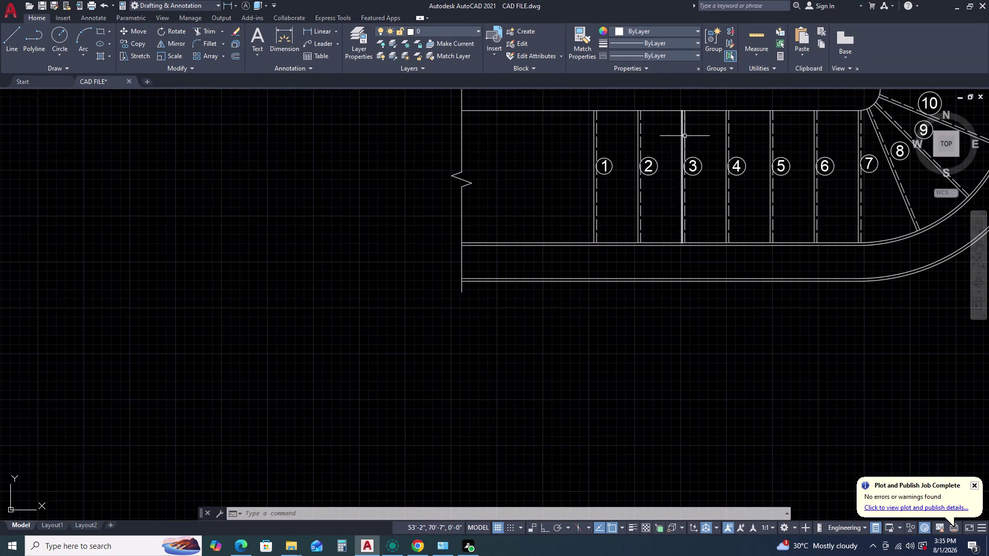
scroll(up, 3)
Window-select the plan's step 2 label to check its placement, then cancel.
click(660, 128)
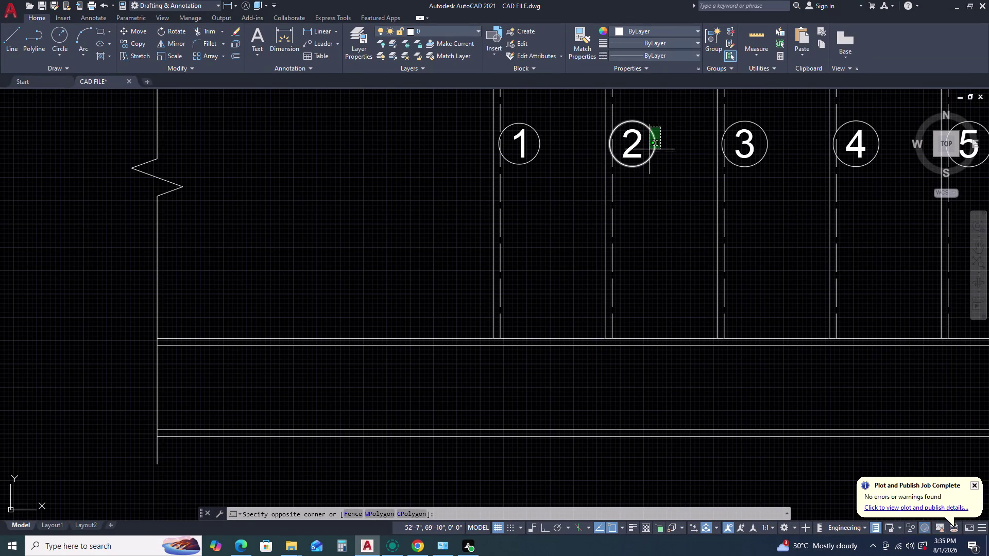
click(637, 165)
scroll(down, 3)
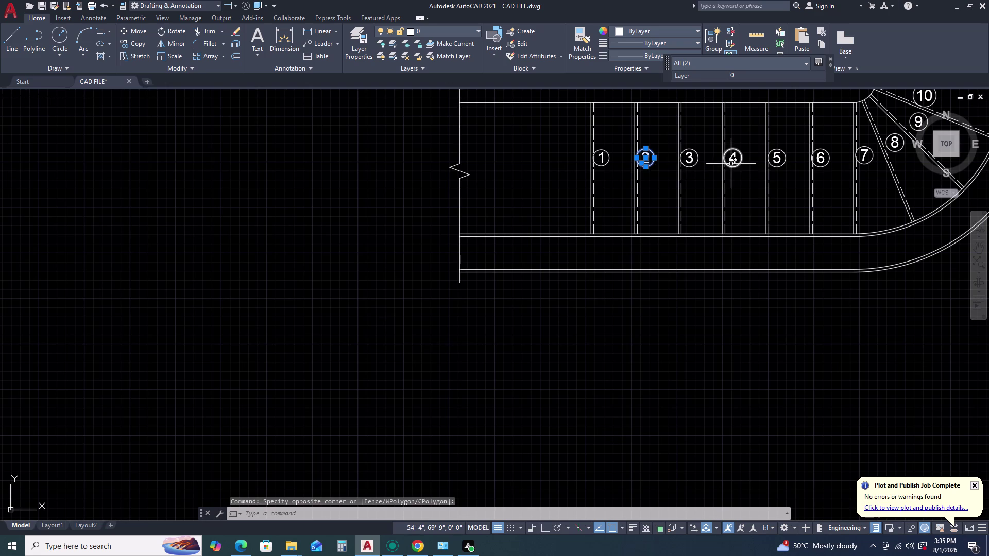
key(Escape)
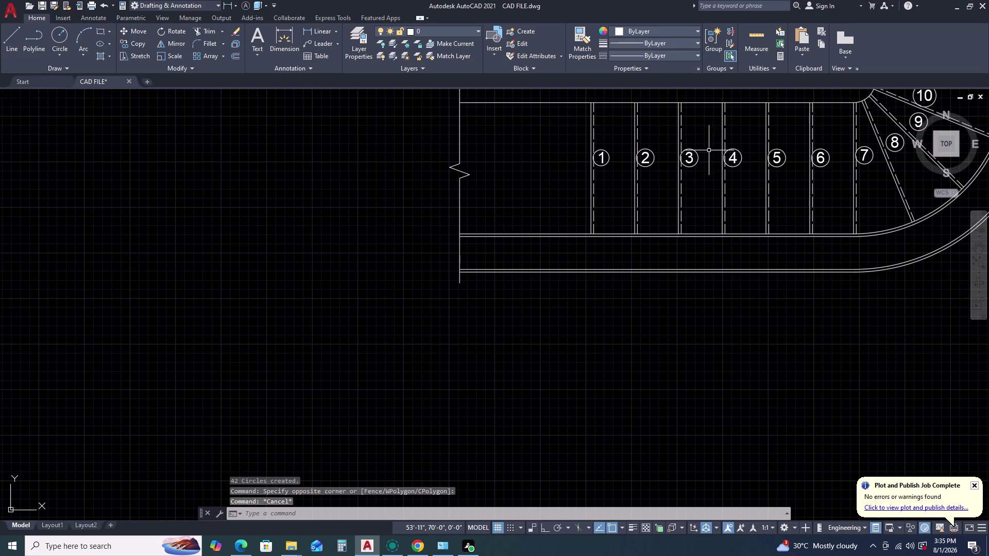
scroll(down, 3)
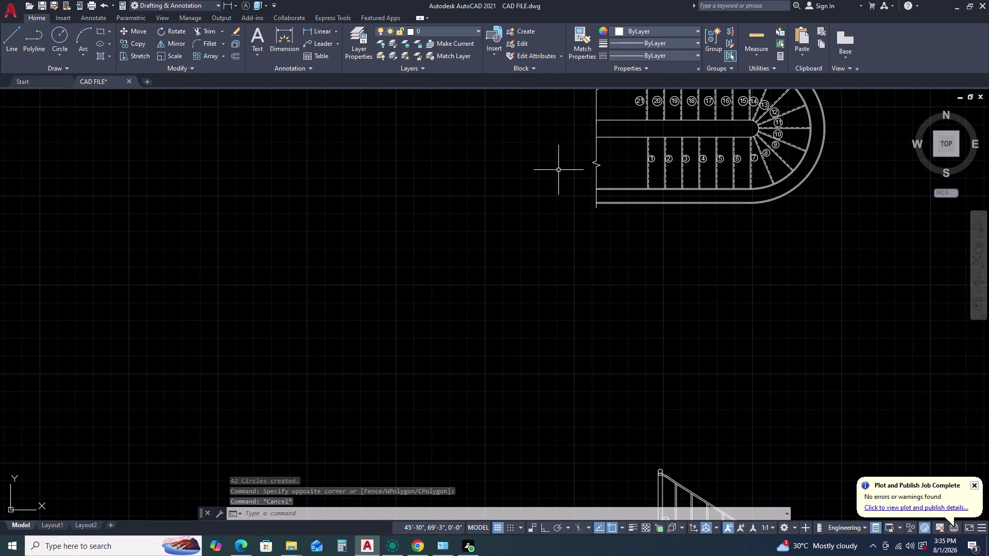
scroll(up, 3)
Move the plan's circled step numbers 1–7 a short distance right onto their tread centres.
click(645, 130)
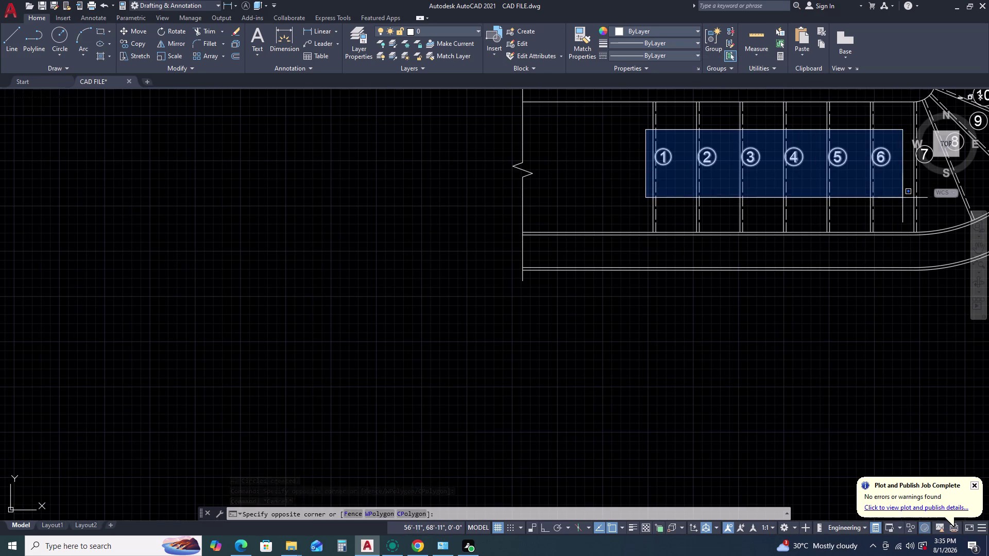
middle_drag(891, 200, 780, 236)
middle_click(756, 242)
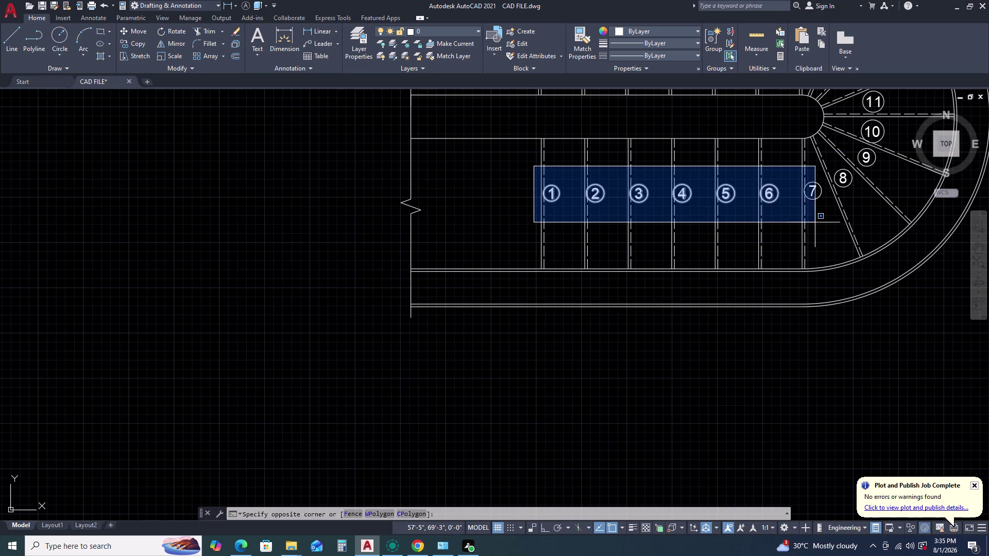
click(822, 222)
text(M)
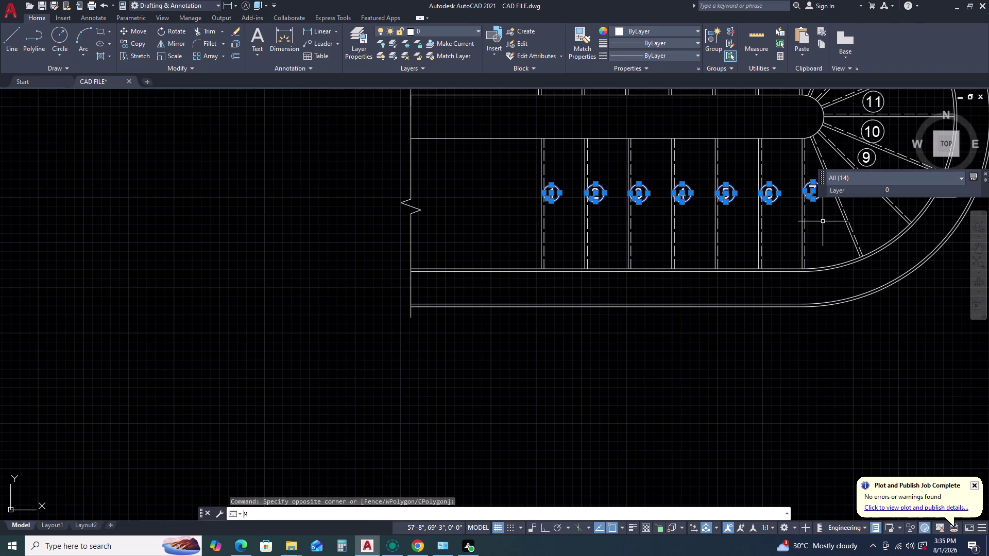
key(space)
click(827, 221)
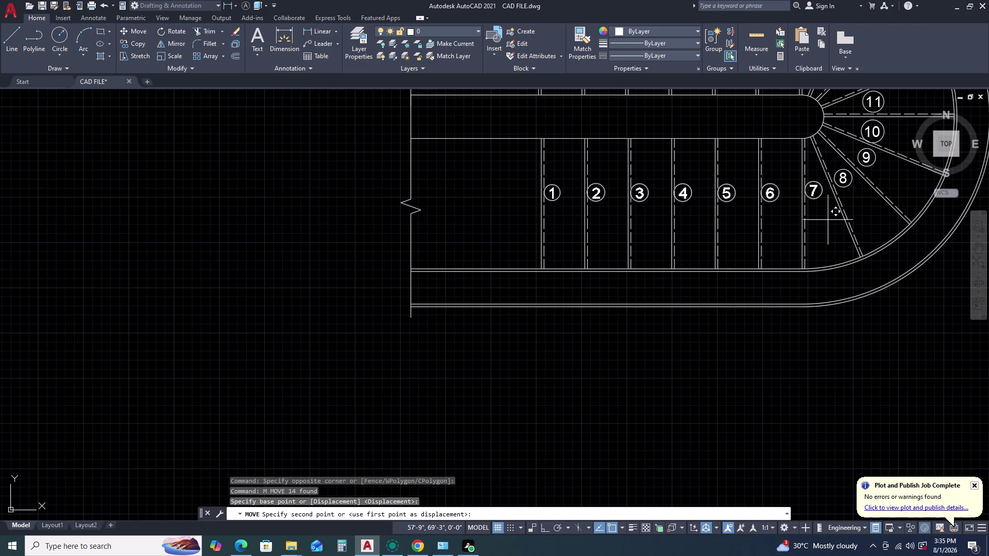
click(832, 219)
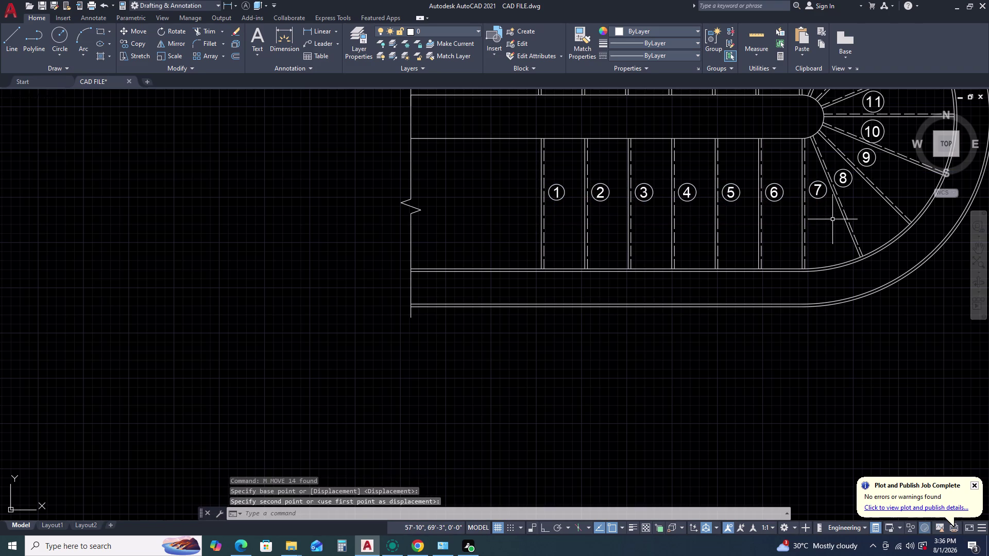
scroll(down, 3)
middle_drag(847, 423, 837, 411)
middle_drag(823, 399, 784, 368)
middle_drag(782, 365, 761, 335)
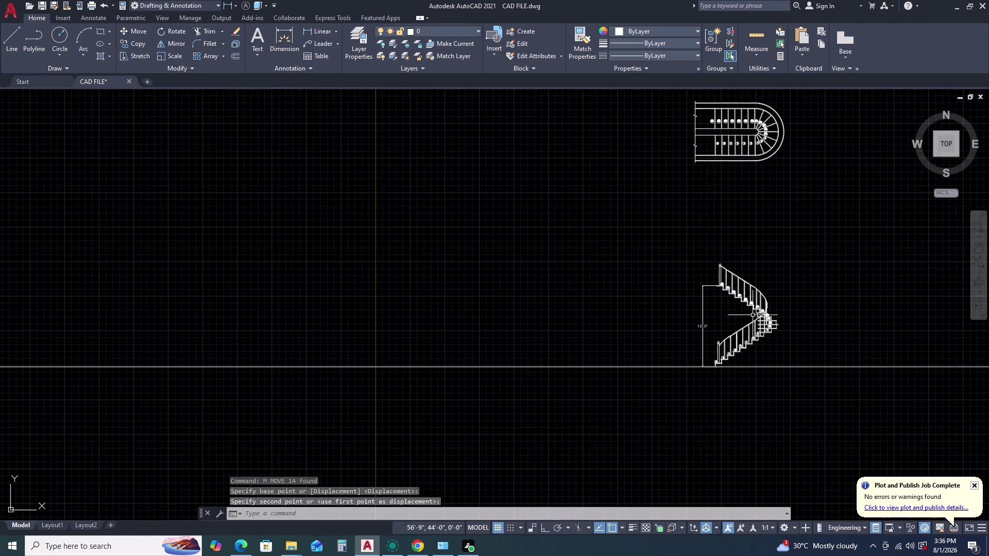
Move the step 2 label in the elevation up onto its tread.
scroll(up, 3)
scroll(up, 3)
middle_drag(753, 387, 727, 312)
middle_drag(722, 300, 718, 284)
scroll(down, 3)
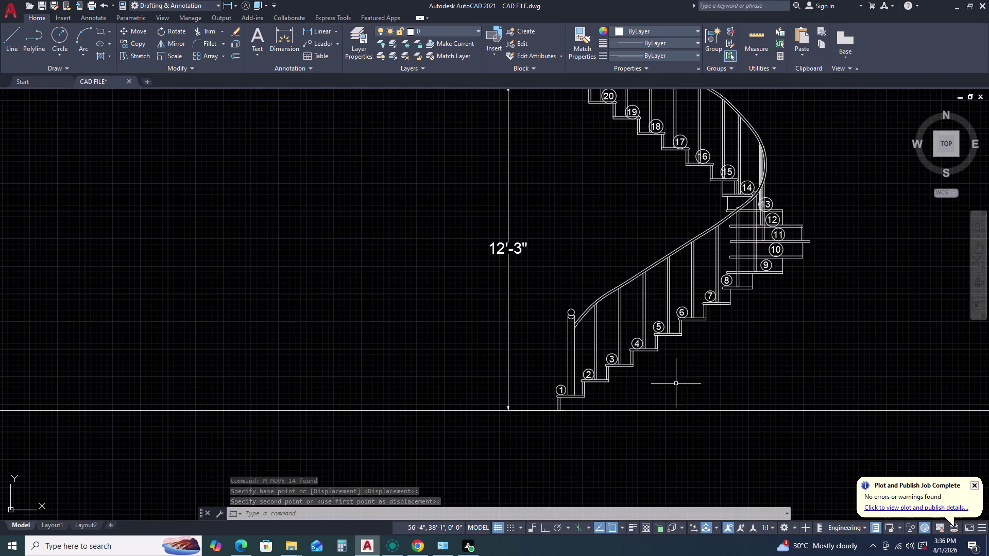
scroll(up, 3)
scroll(up, 3)
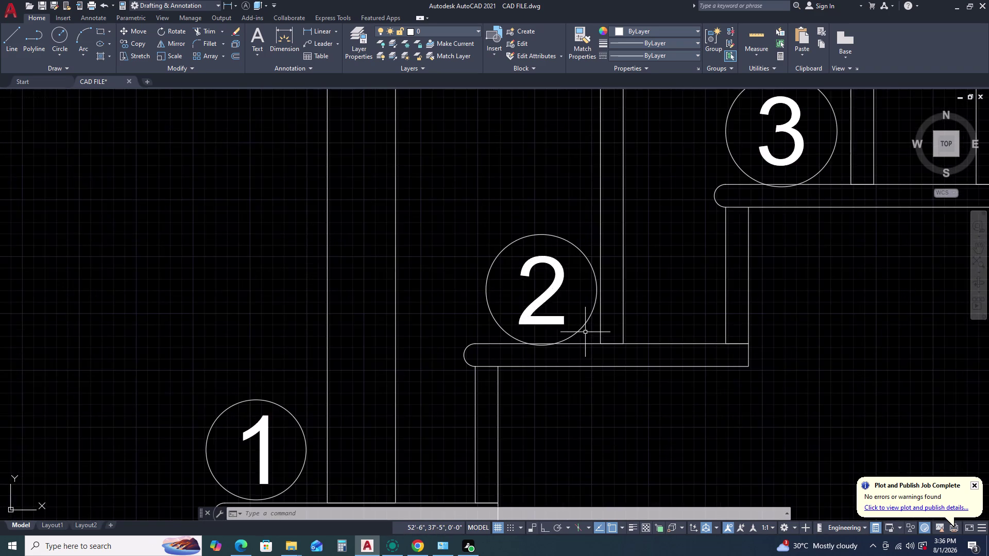
scroll(up, 3)
drag(581, 331, 576, 329)
click(469, 272)
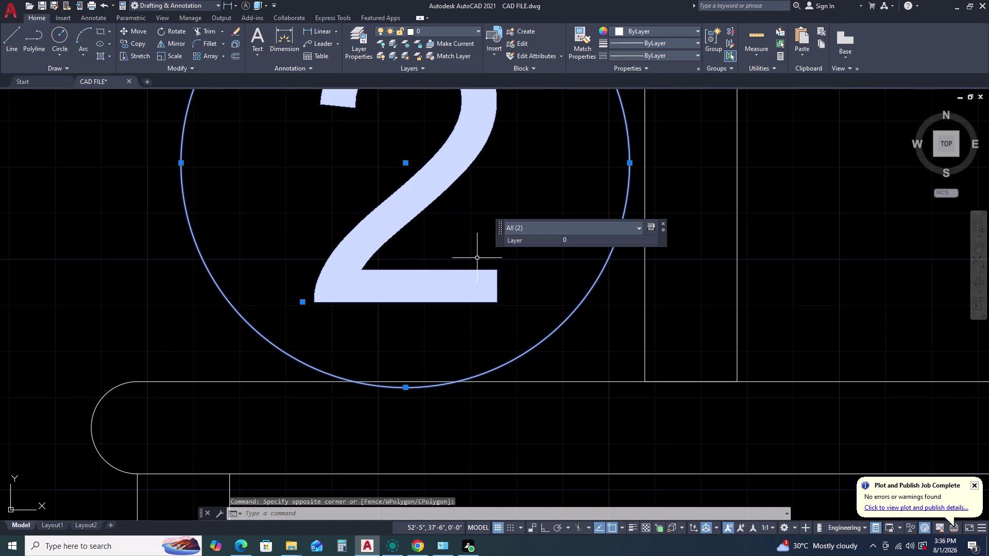
key(m)
key(space)
click(483, 314)
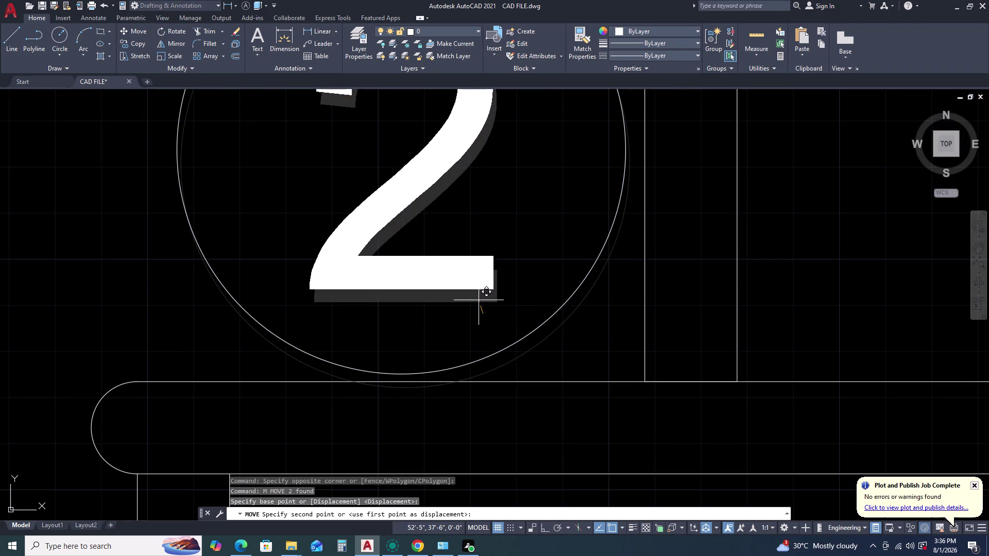
click(479, 300)
Move another misplaced step label in the elevation up onto its tread.
scroll(down, 3)
scroll(up, 3)
scroll(up, 3)
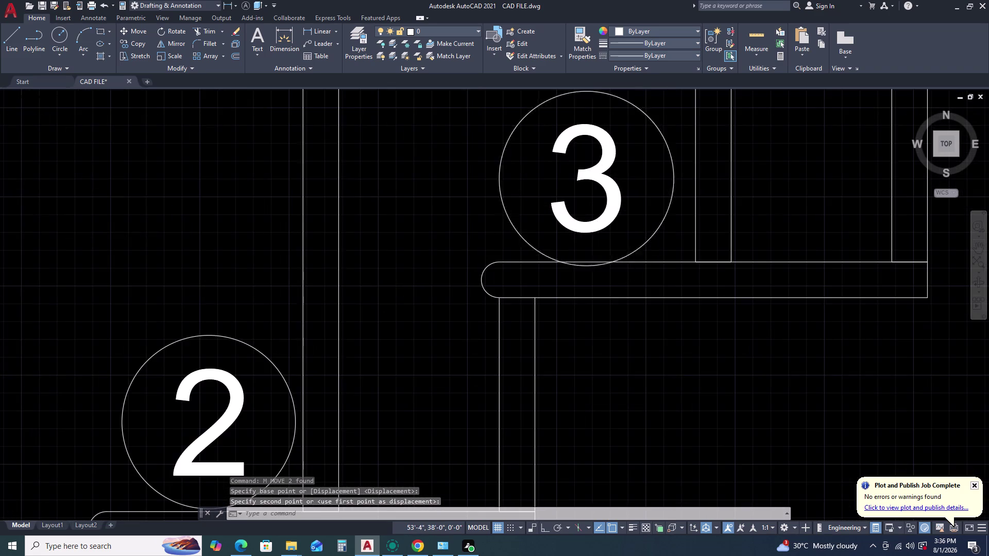
scroll(up, 3)
drag(659, 253, 646, 246)
click(495, 136)
key(m)
key(space)
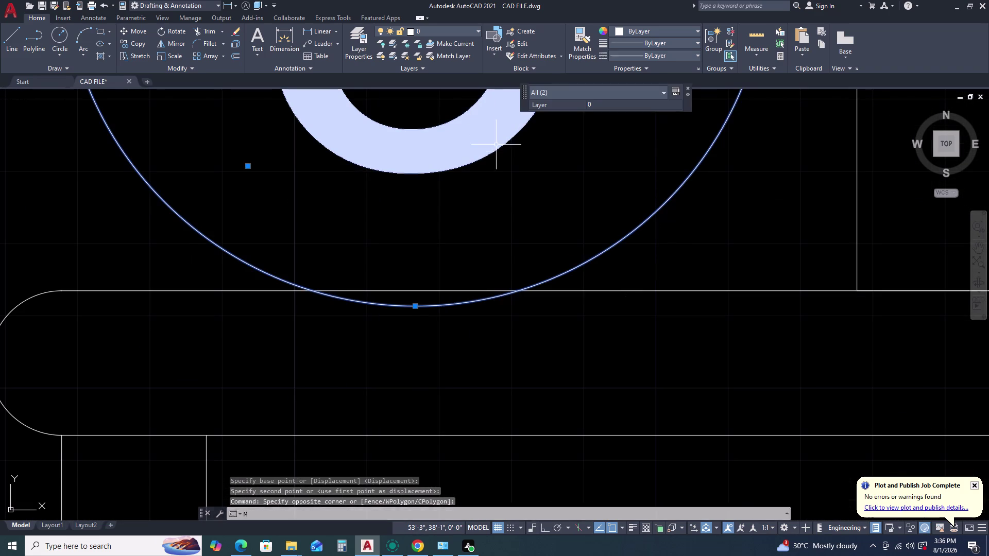
click(513, 178)
click(514, 157)
Pan and zoom along the elevation to inspect the step labels from 5 up to 14.
scroll(down, 3)
scroll(down, 3)
scroll(down, 3)
scroll(up, 3)
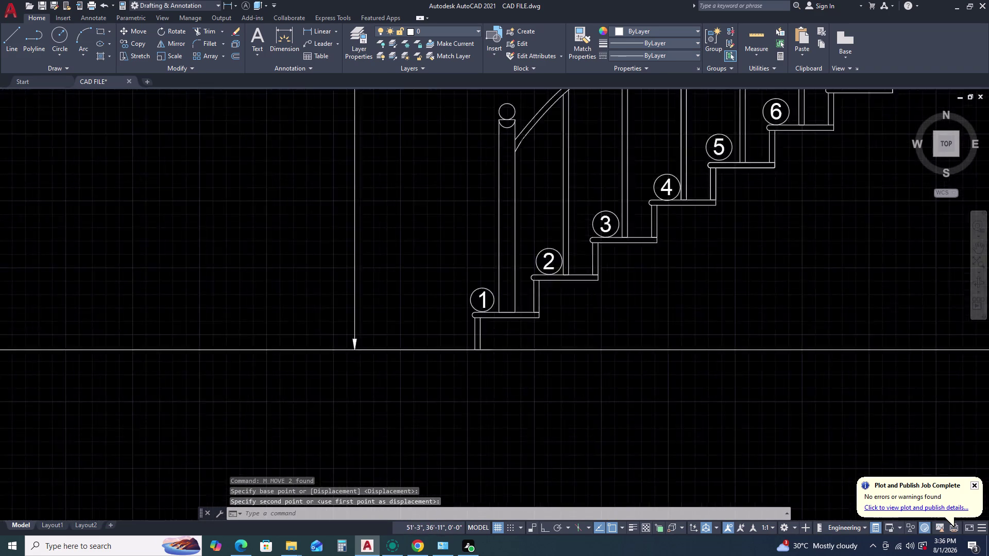
scroll(up, 3)
scroll(down, 3)
middle_click(720, 186)
middle_drag(719, 186, 686, 223)
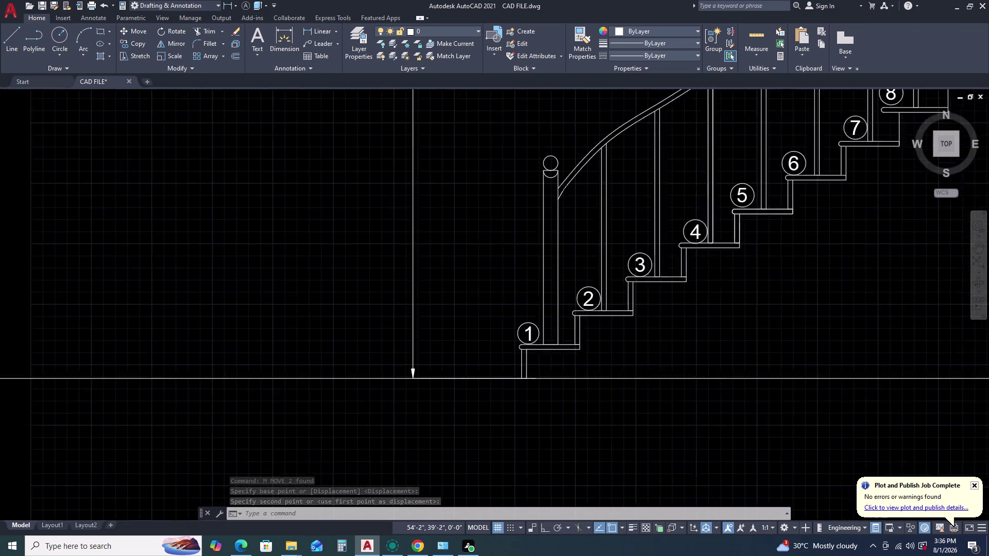
middle_drag(607, 260, 596, 266)
middle_click(562, 334)
middle_drag(562, 330, 560, 270)
middle_drag(560, 264, 574, 166)
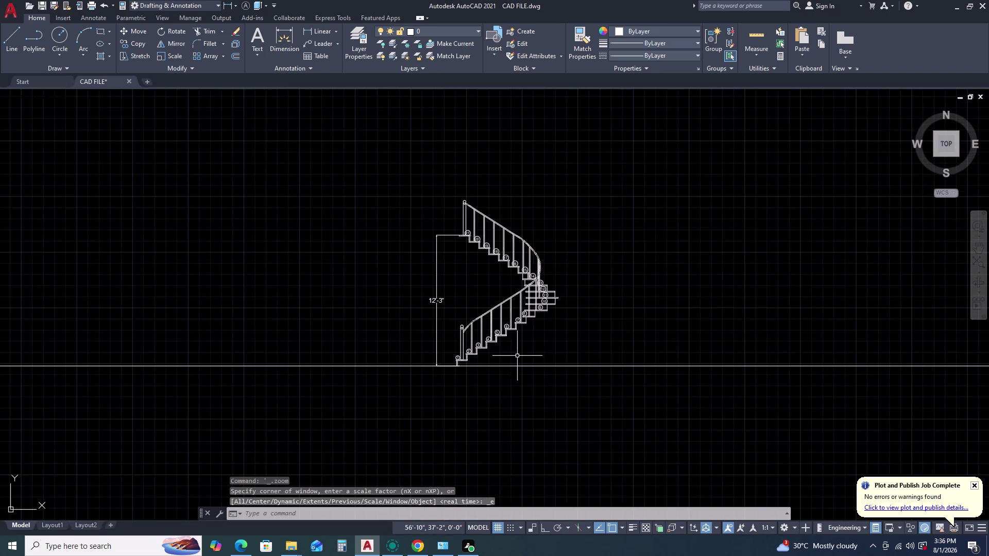
scroll(up, 3)
scroll(up, 3)
middle_drag(555, 211, 555, 226)
middle_drag(555, 236, 544, 279)
middle_drag(524, 302, 516, 309)
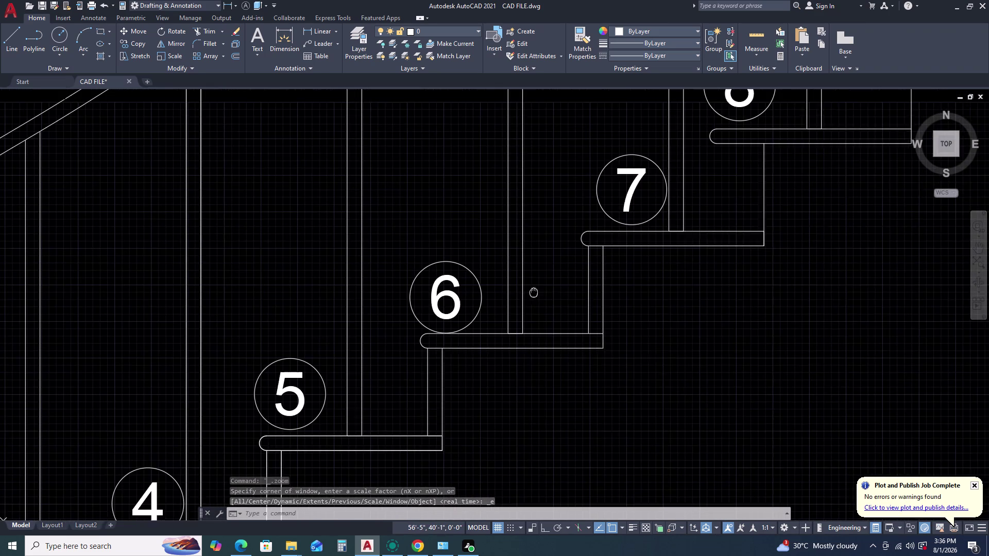
middle_drag(517, 310, 516, 310)
middle_drag(652, 199, 560, 308)
middle_click(545, 322)
scroll(down, 3)
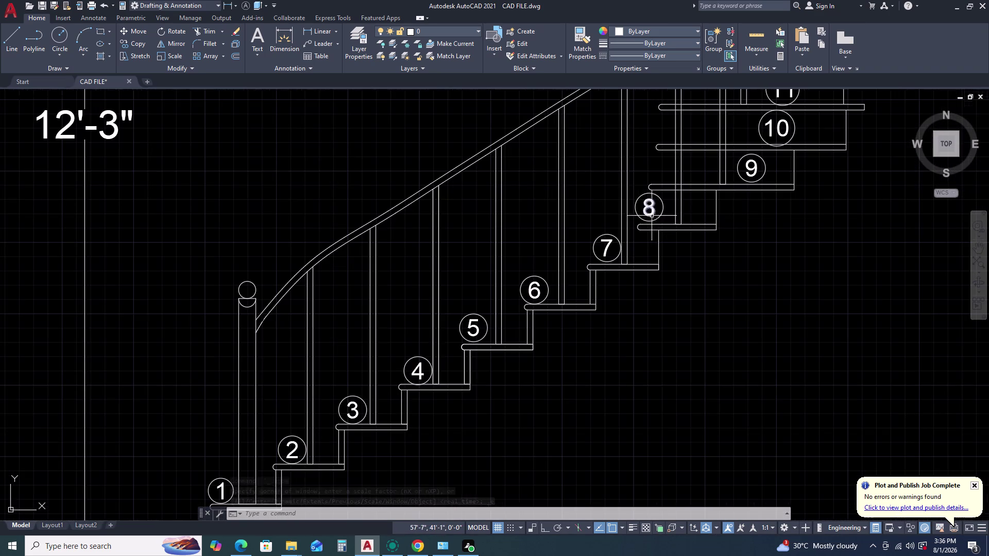
middle_drag(769, 146, 769, 151)
middle_click(751, 231)
middle_click(746, 254)
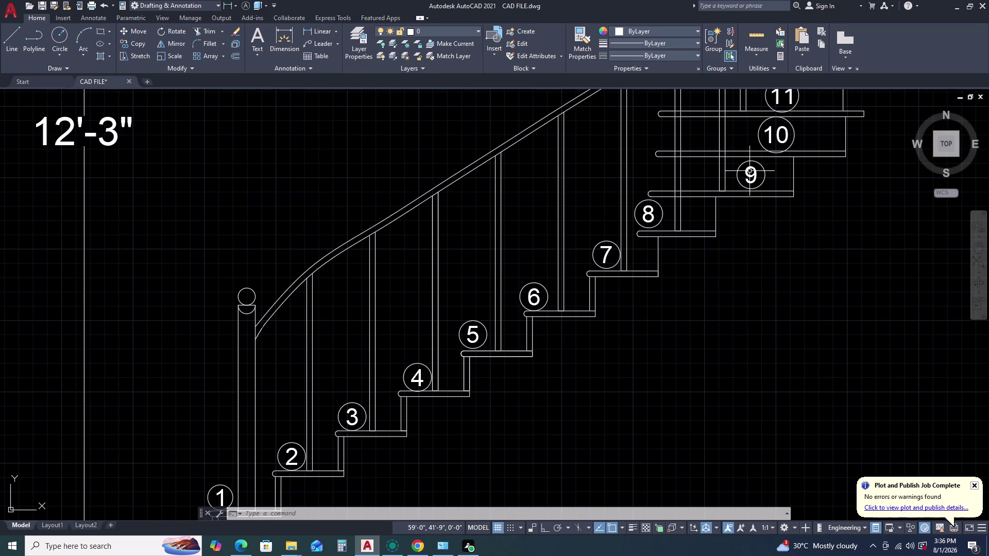
middle_drag(750, 171, 739, 270)
middle_click(769, 181)
middle_drag(768, 189, 767, 248)
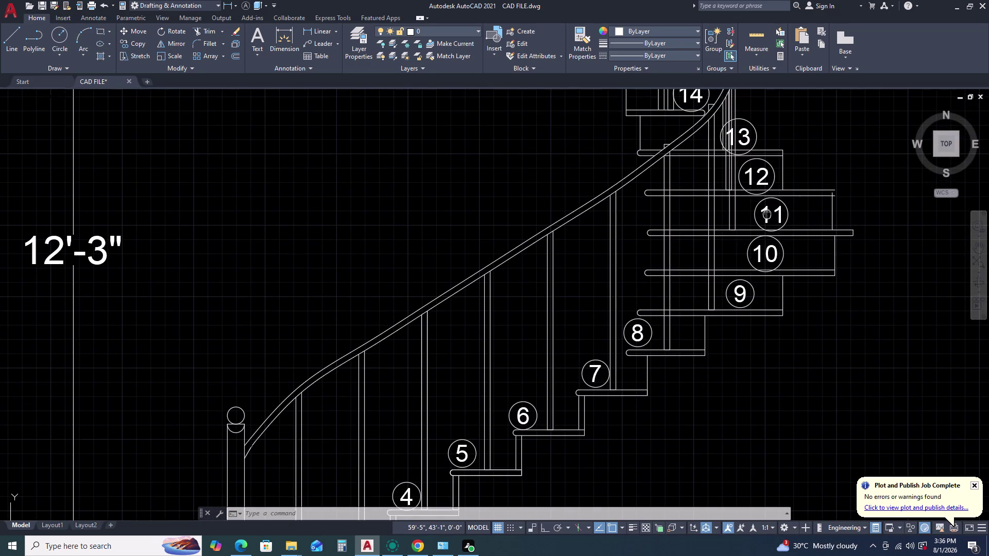
scroll(up, 3)
Move the step 12 label slightly up and right onto its tread.
click(797, 234)
click(697, 294)
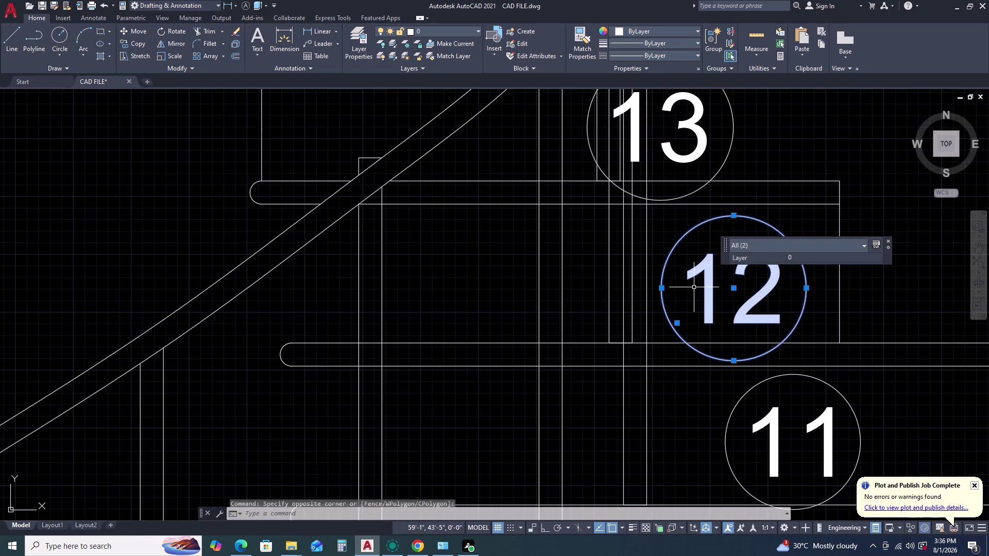
key(m)
key(space)
click(718, 284)
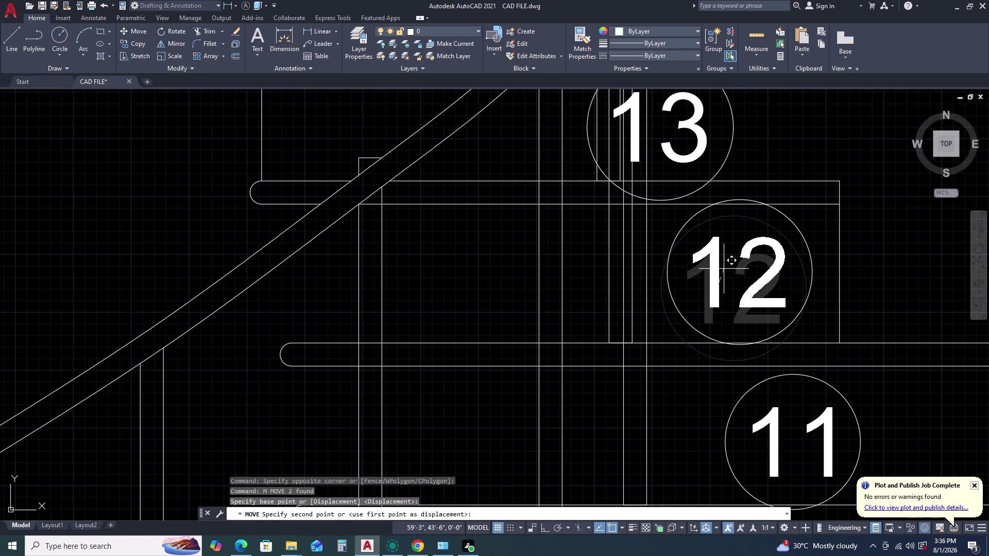
click(724, 272)
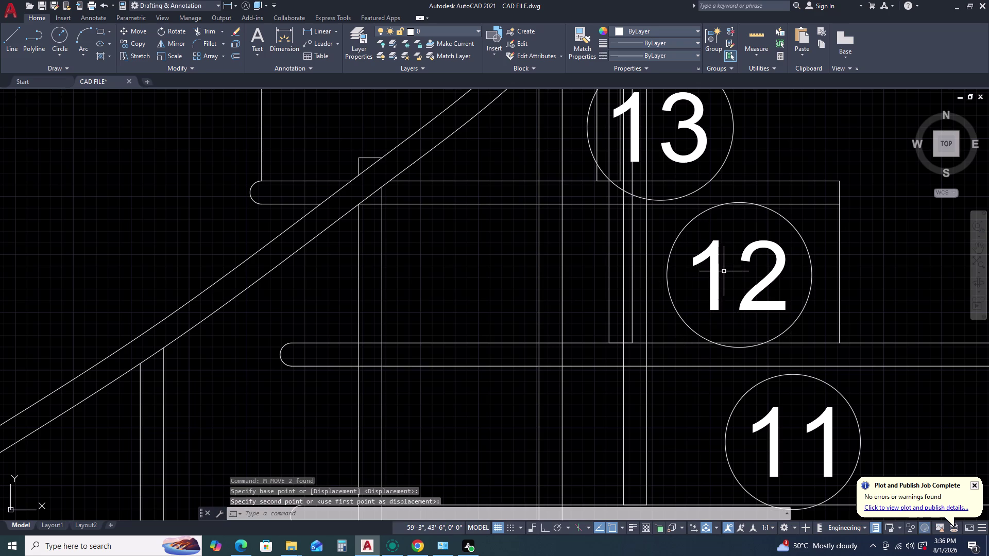
Clear the selection and zoom out to center the whole elevation.
scroll(down, 3)
key(Escape)
scroll(down, 3)
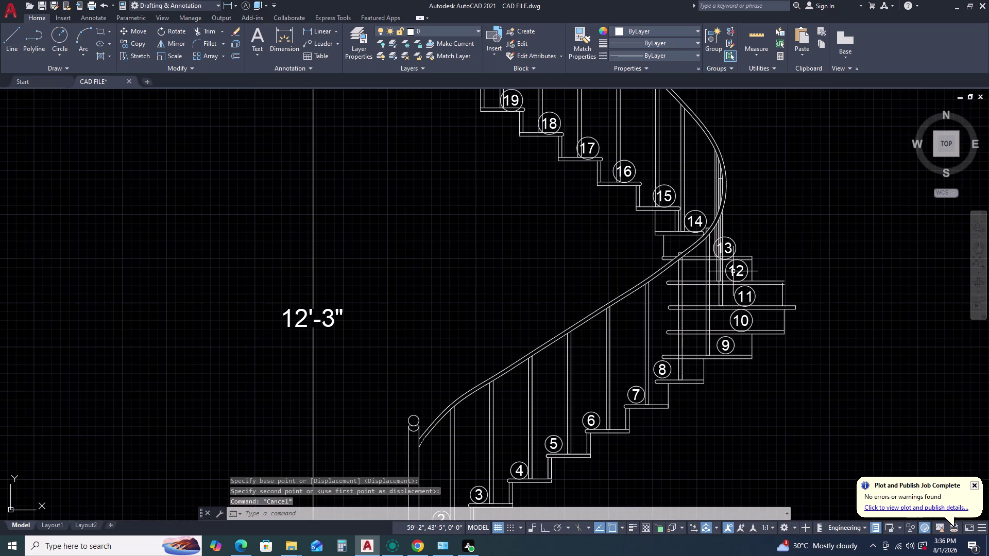
middle_click(709, 249)
middle_drag(708, 249, 718, 263)
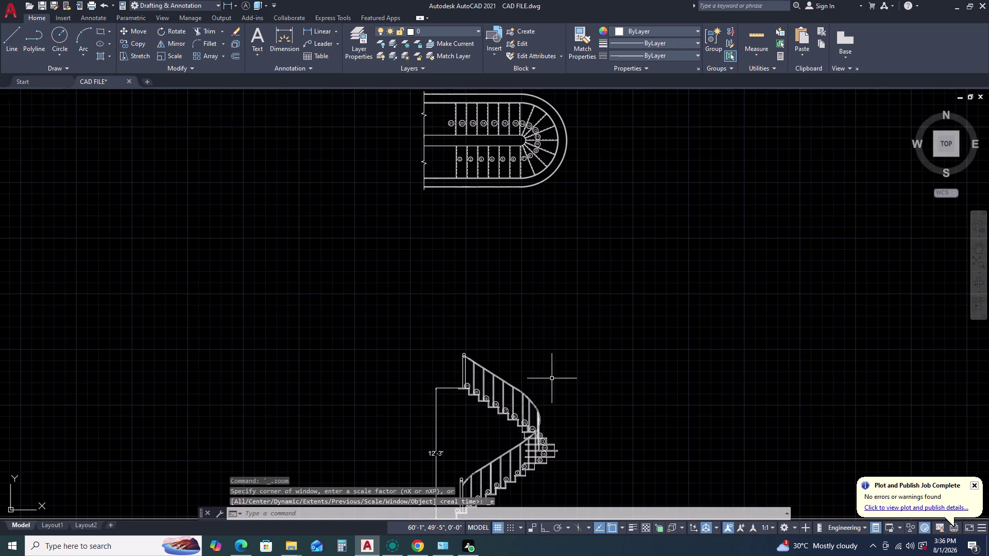
middle_drag(551, 379, 566, 258)
scroll(up, 3)
scroll(down, 3)
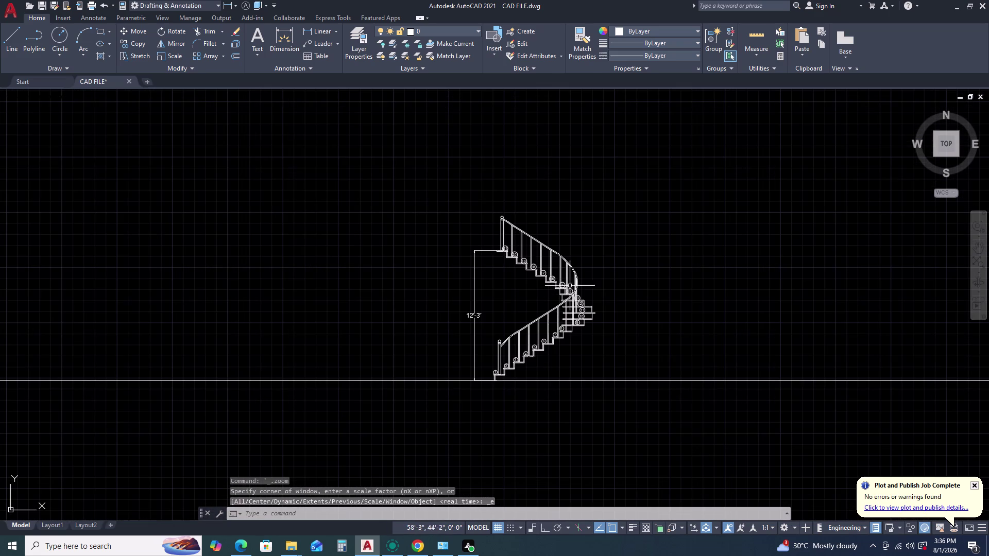
click(634, 177)
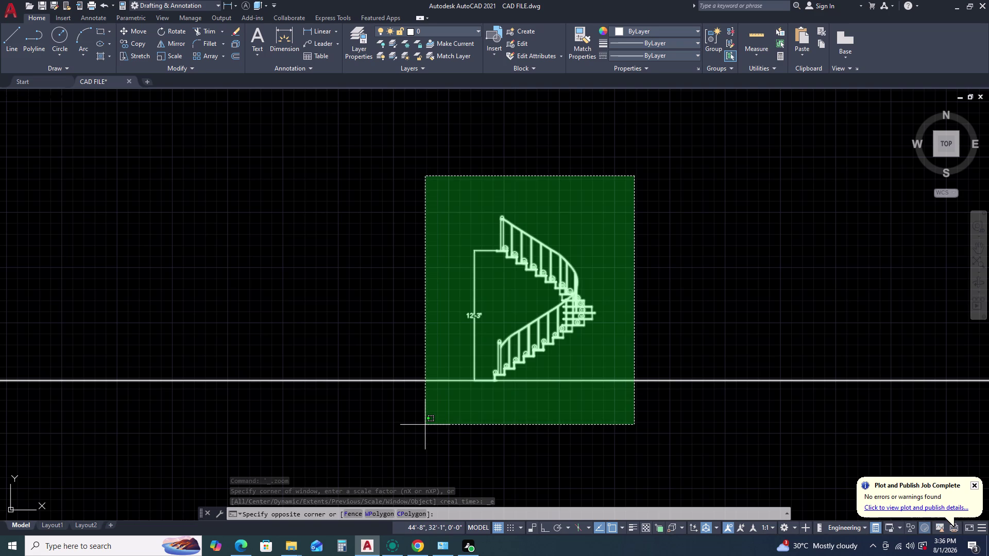
Make two trial moves of the selected elevation, cancelling both.
click(425, 425)
text(M)
key(space)
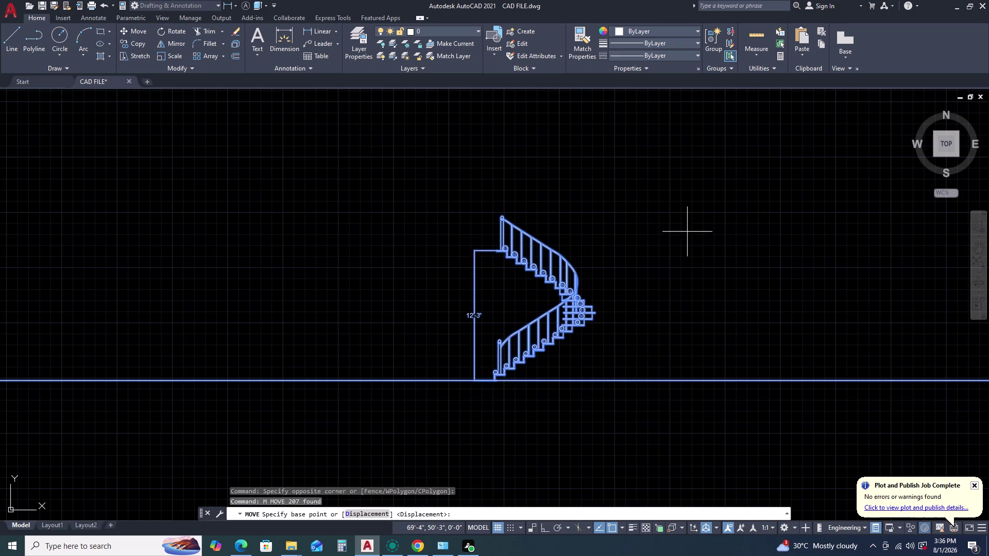
drag(682, 228, 677, 216)
scroll(down, 3)
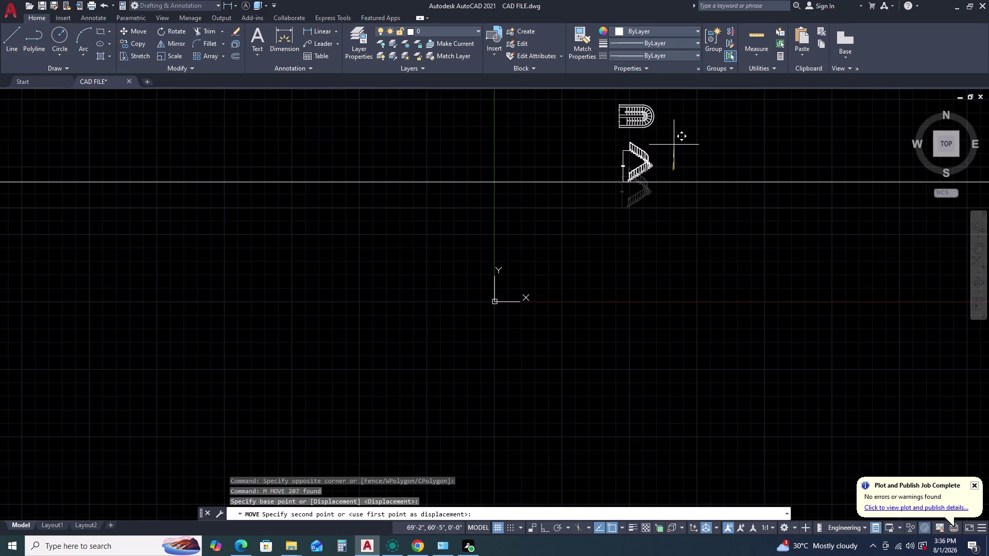
key(Escape)
click(673, 161)
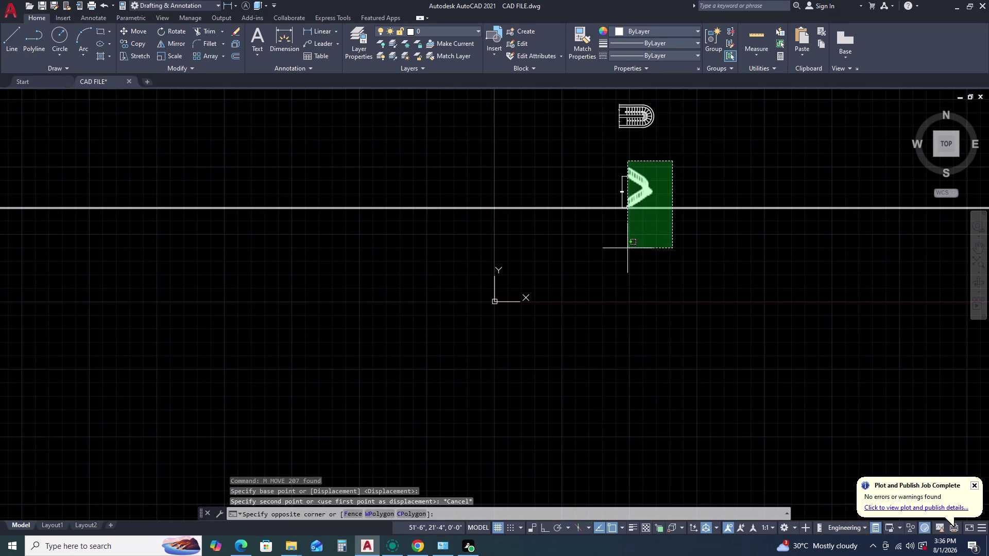
click(586, 232)
text(M)
key(space)
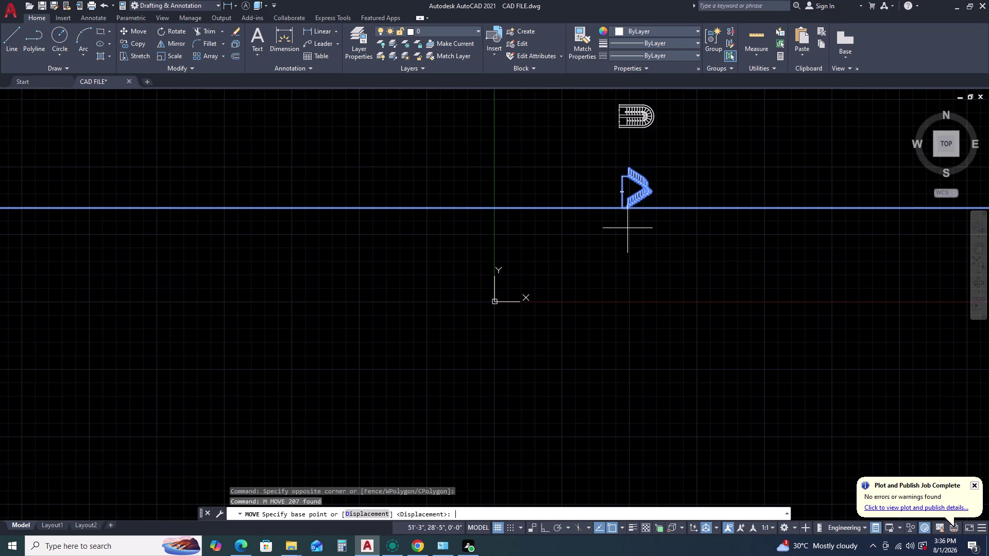
key(F8)
key(space)
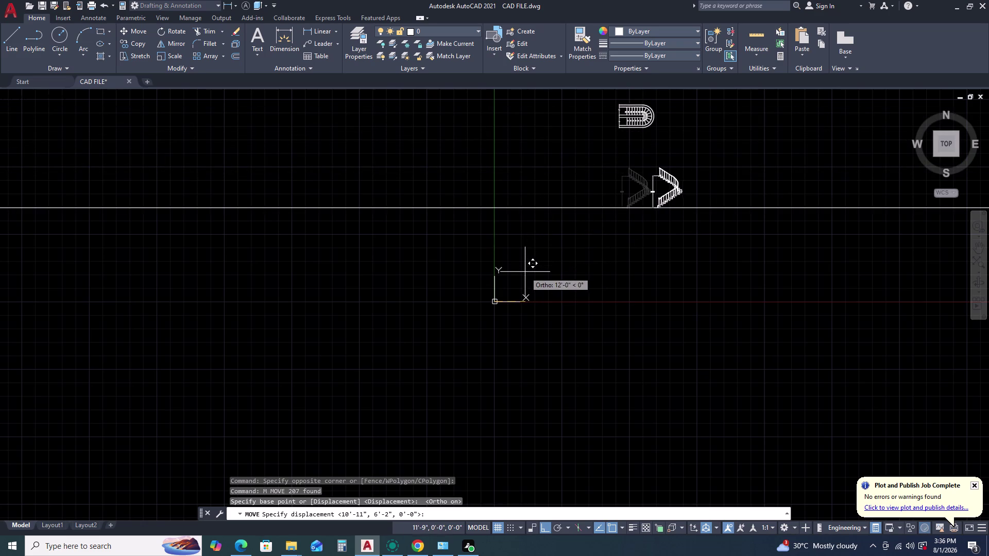
key(F8)
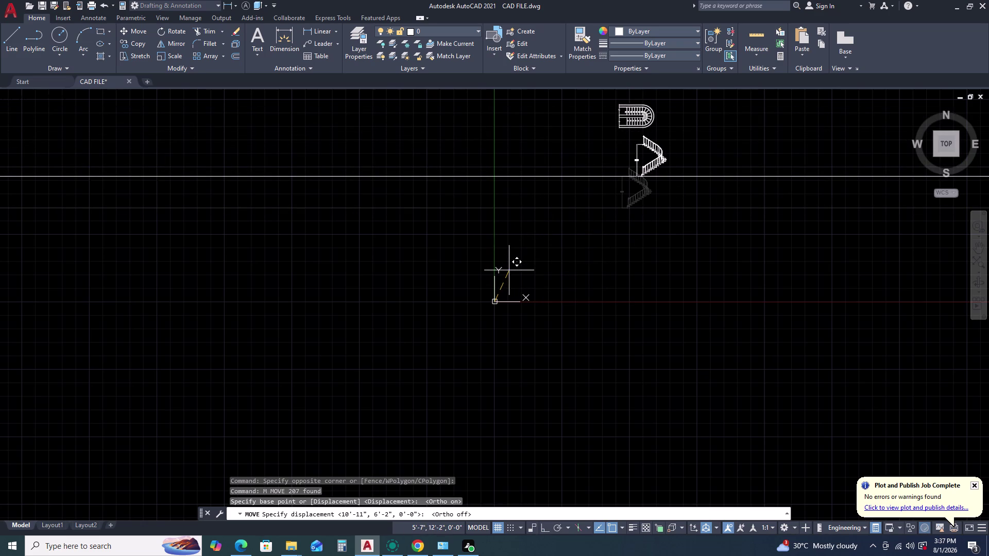
key(Escape)
Window-select the elevation, turn on ortho, and pick the move base point at its base.
drag(673, 147, 664, 158)
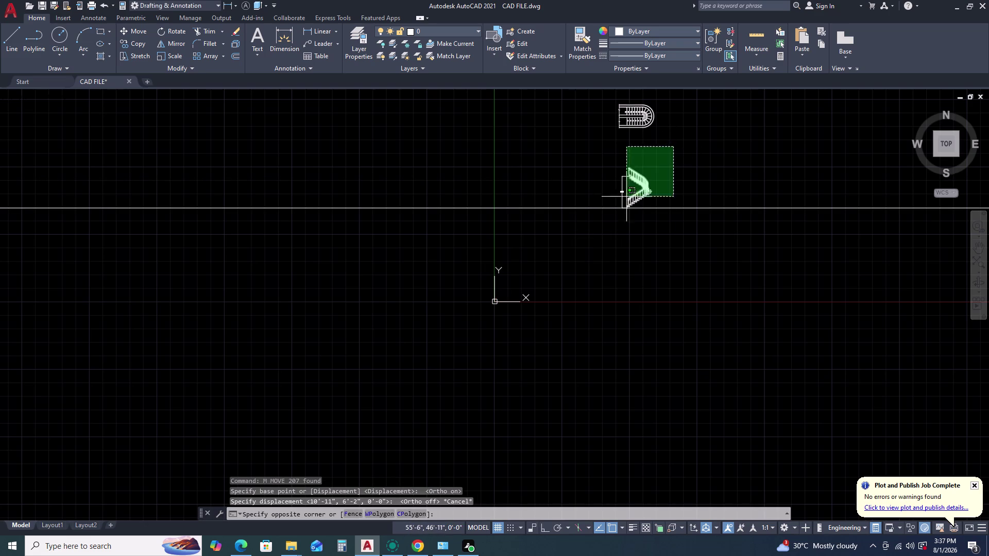
click(589, 245)
key(F8)
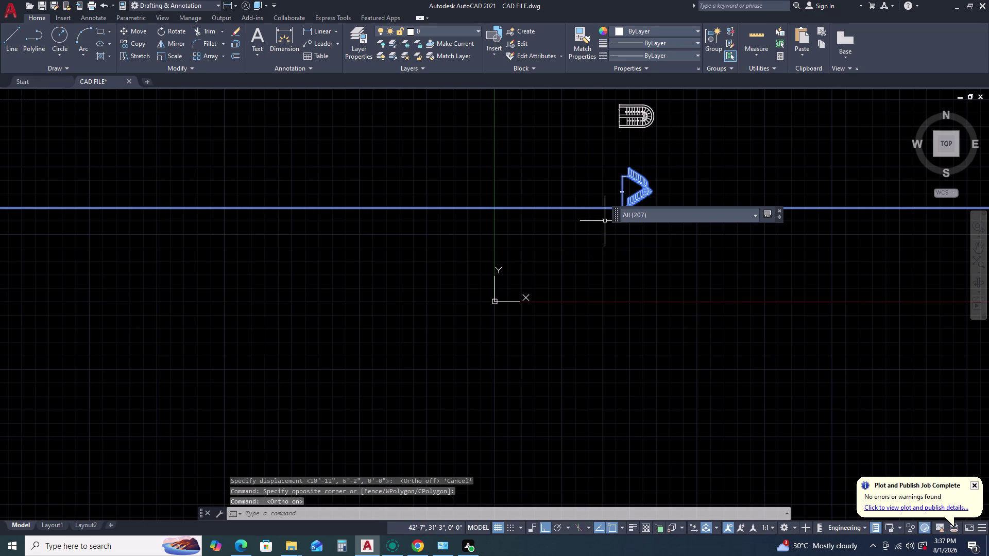
text(M)
key(space)
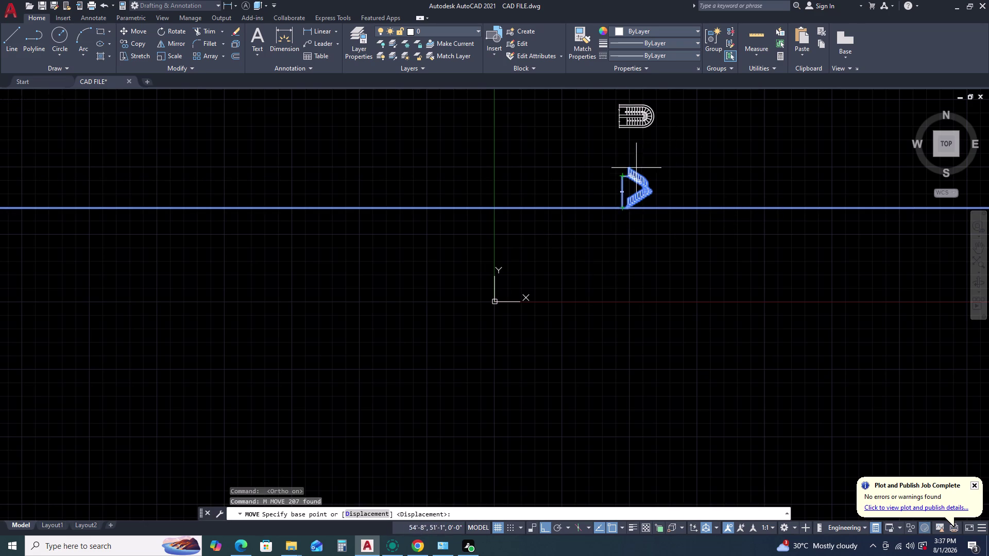
scroll(up, 3)
scroll(up, 3)
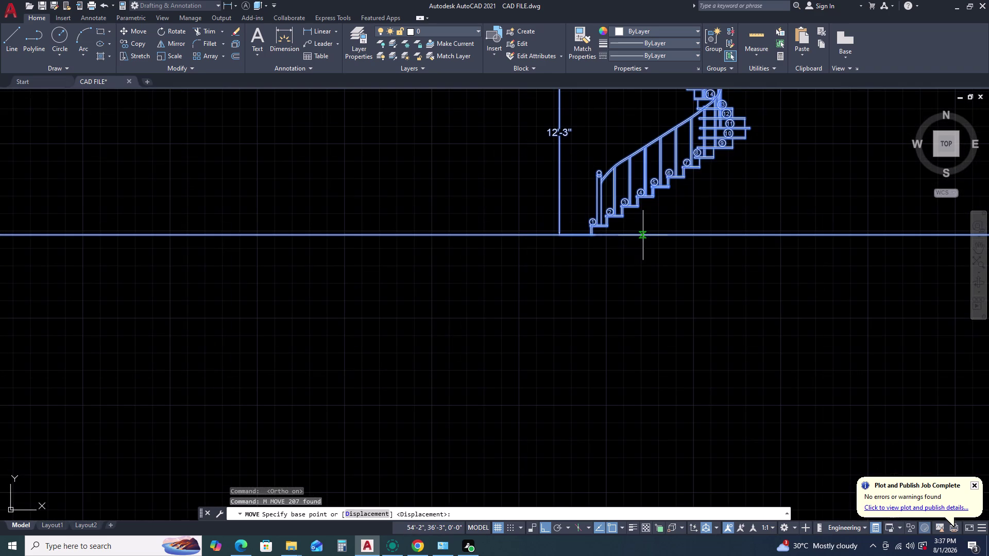
click(643, 235)
Place the elevation at its new position below the staircase plan.
scroll(down, 3)
middle_drag(650, 204, 637, 253)
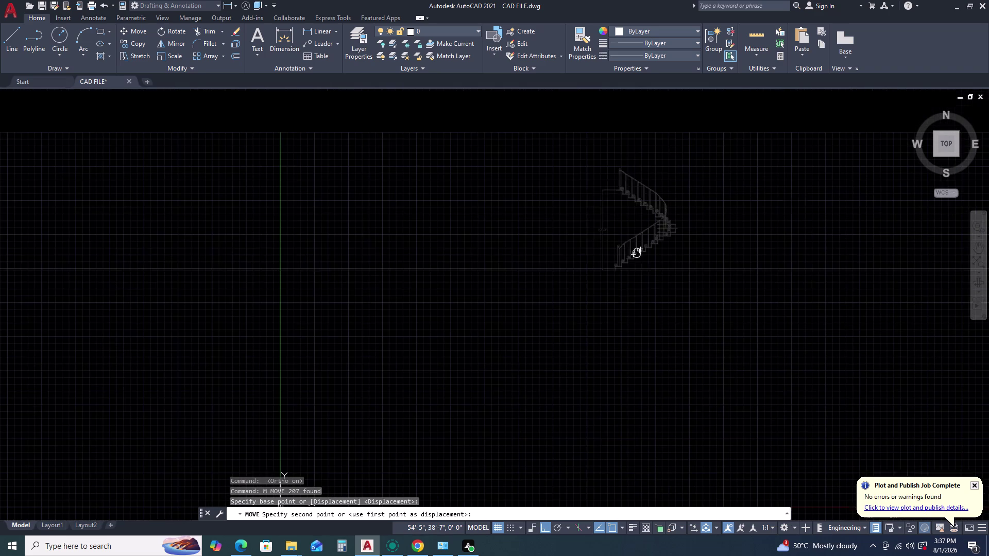
middle_click(625, 280)
middle_click(624, 280)
scroll(down, 3)
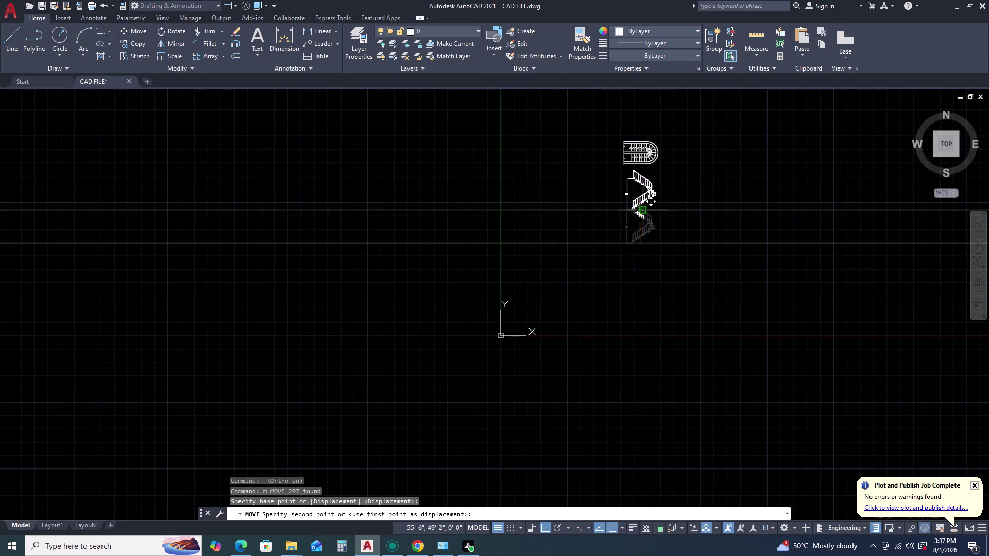
click(646, 210)
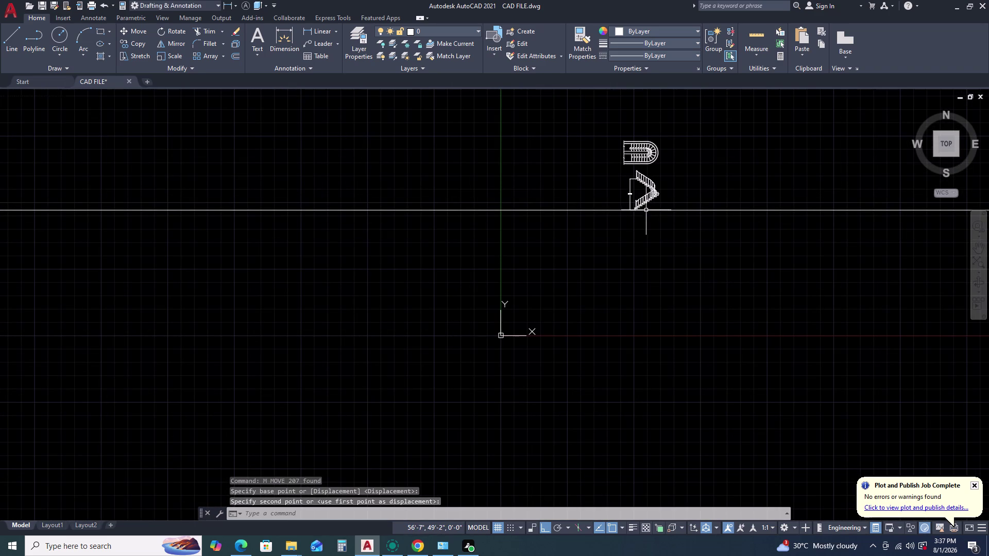
scroll(up, 3)
scroll(up, 3)
middle_click(641, 198)
middle_click(594, 234)
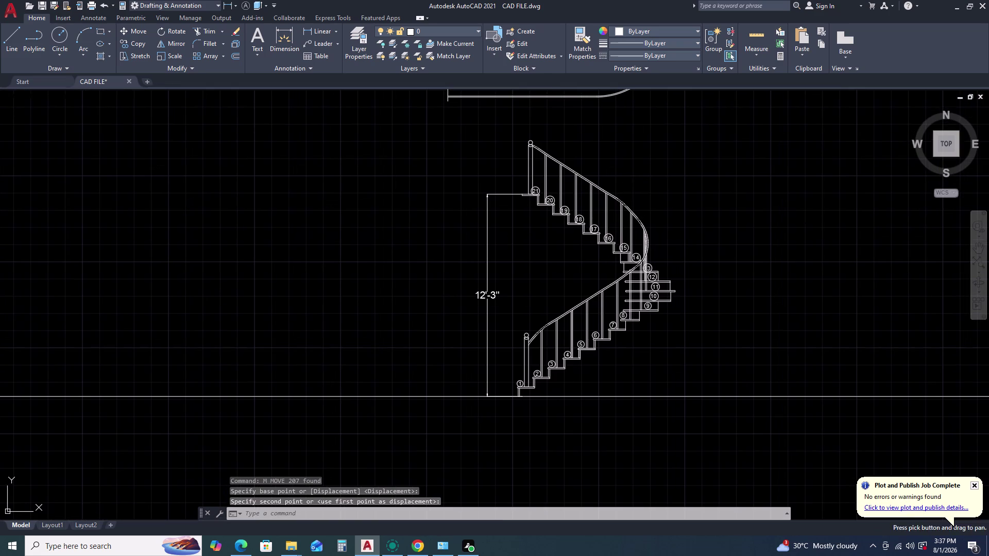
scroll(down, 3)
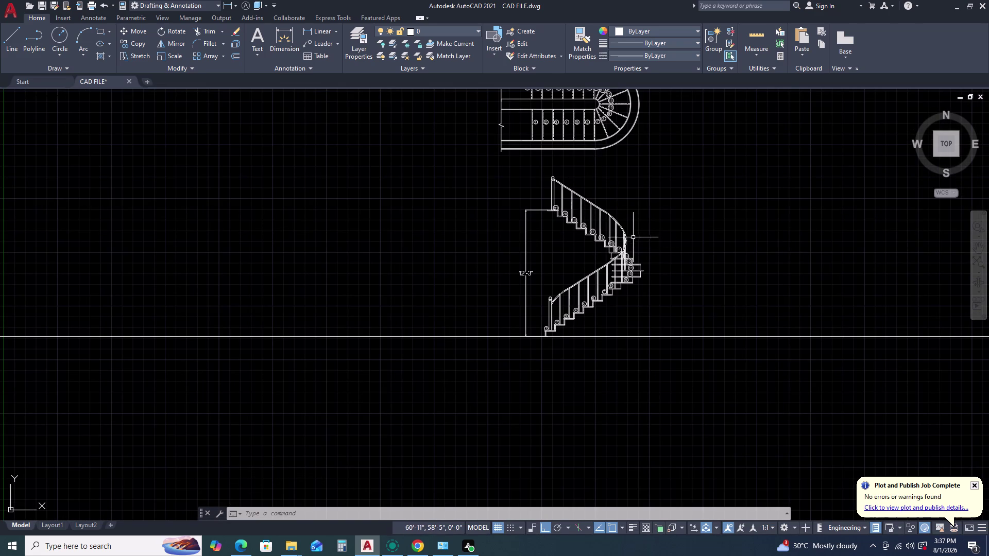
Try a vertical construction line (XL, Ver) near the plan's curved end, then end it.
scroll(up, 3)
scroll(down, 3)
scroll(up, 3)
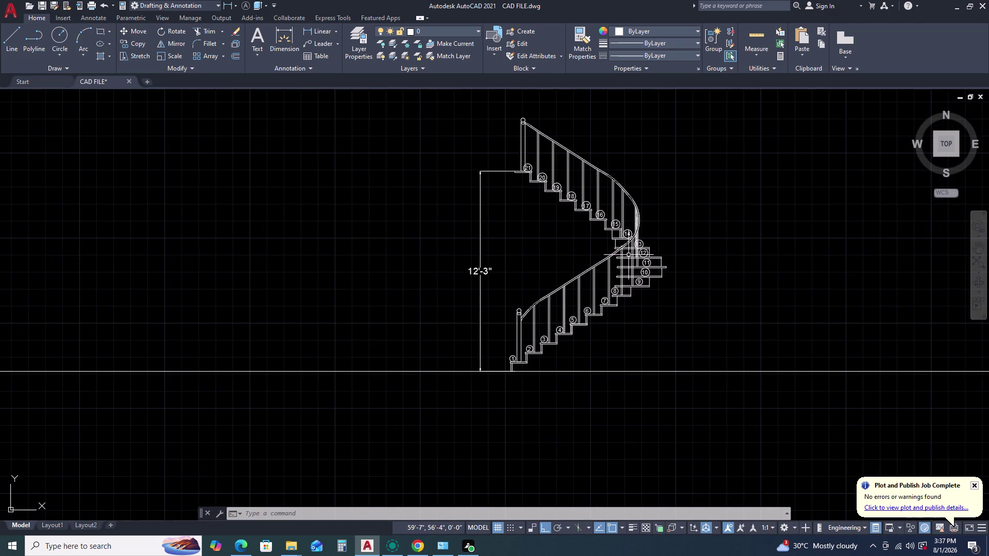
scroll(up, 3)
scroll(down, 3)
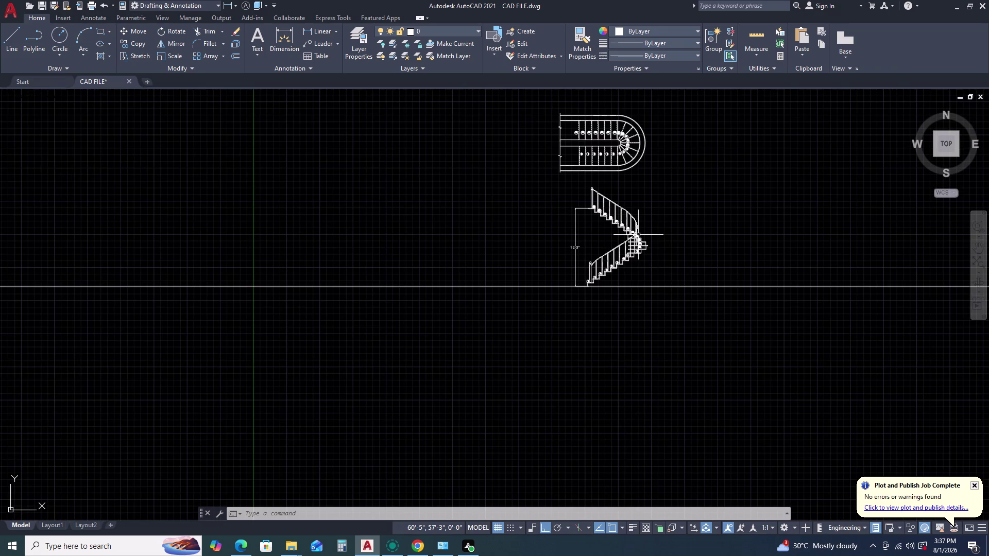
text(XL)
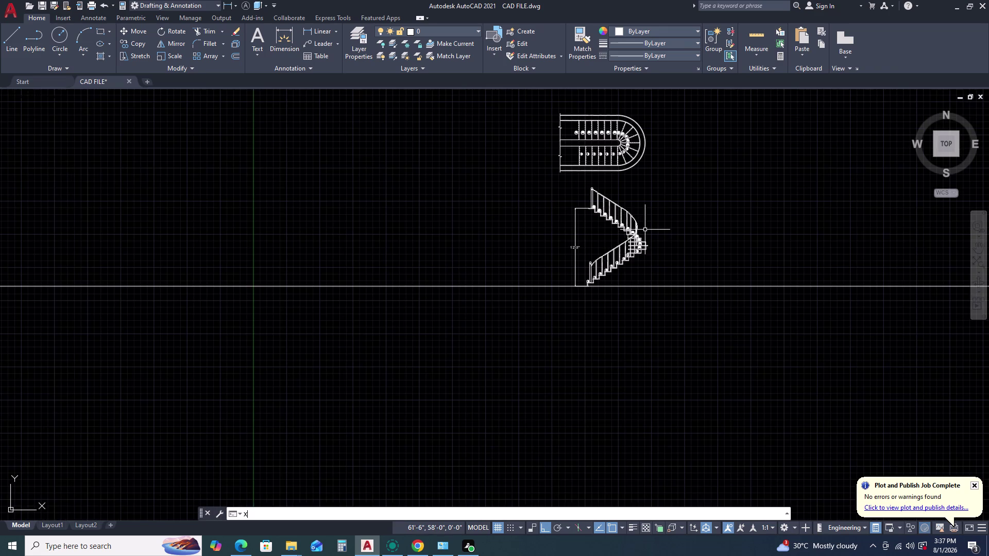
key(space)
text(V)
key(space)
scroll(up, 3)
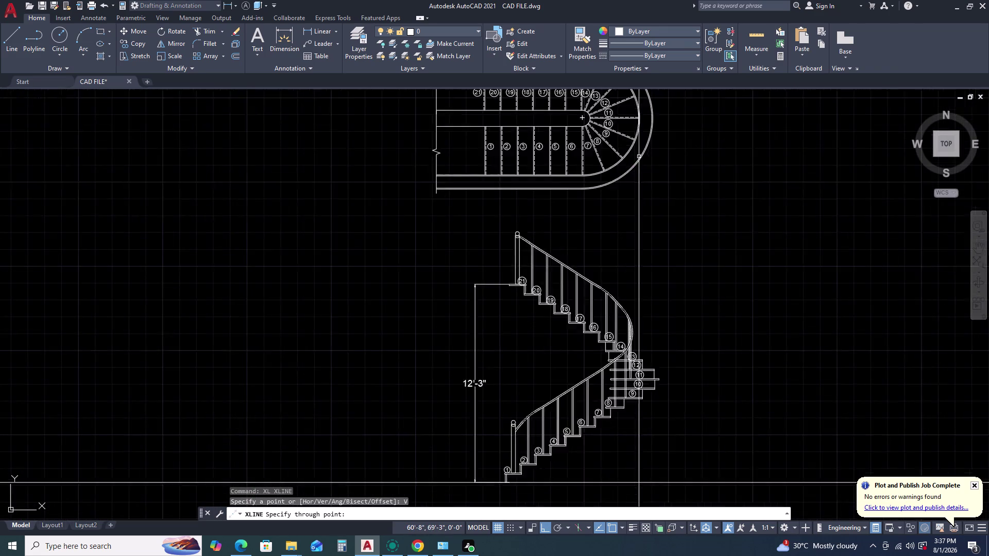
scroll(up, 3)
middle_drag(629, 117, 639, 163)
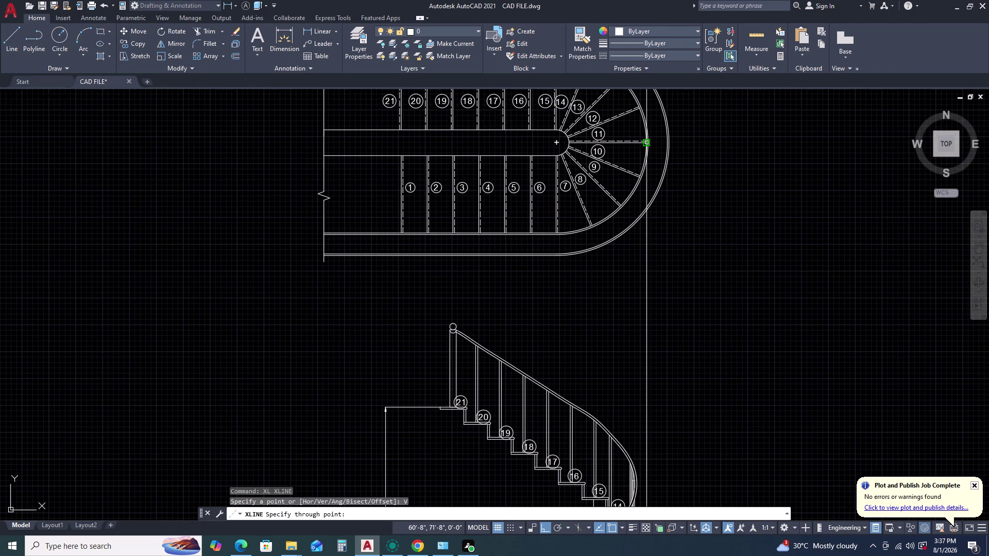
scroll(down, 3)
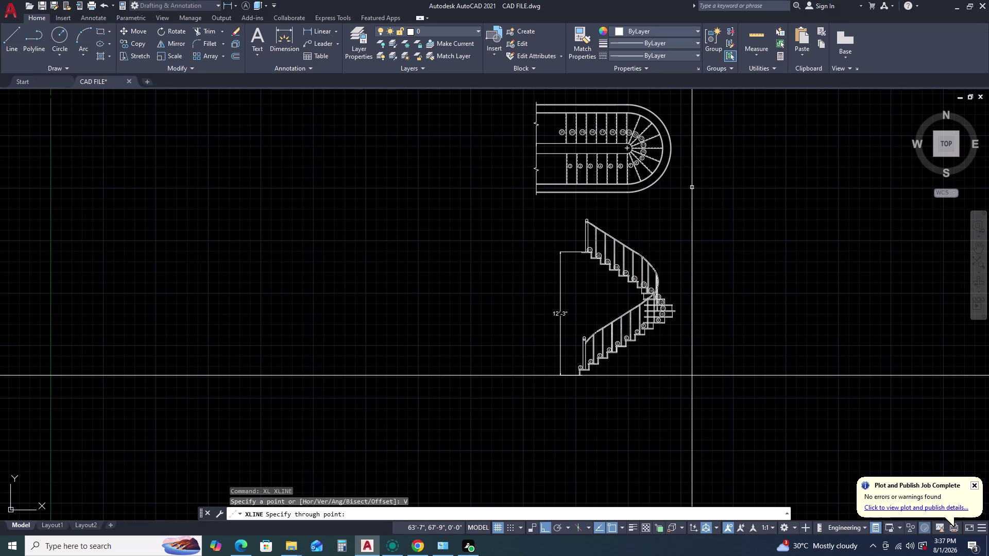
key(Escape)
Undo the construction line and the elevation's recent move.
key(ctrl+z)
key(ctrl+z)
key(ctrl+z)
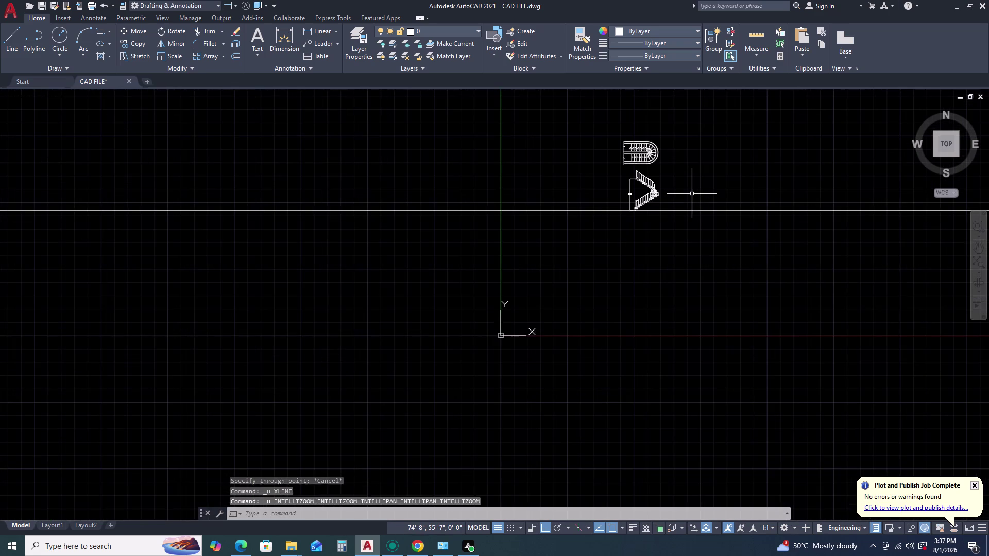
key(ctrl+z)
Select the staircase elevation, then clear the selection and pan to the upper step labels.
click(665, 152)
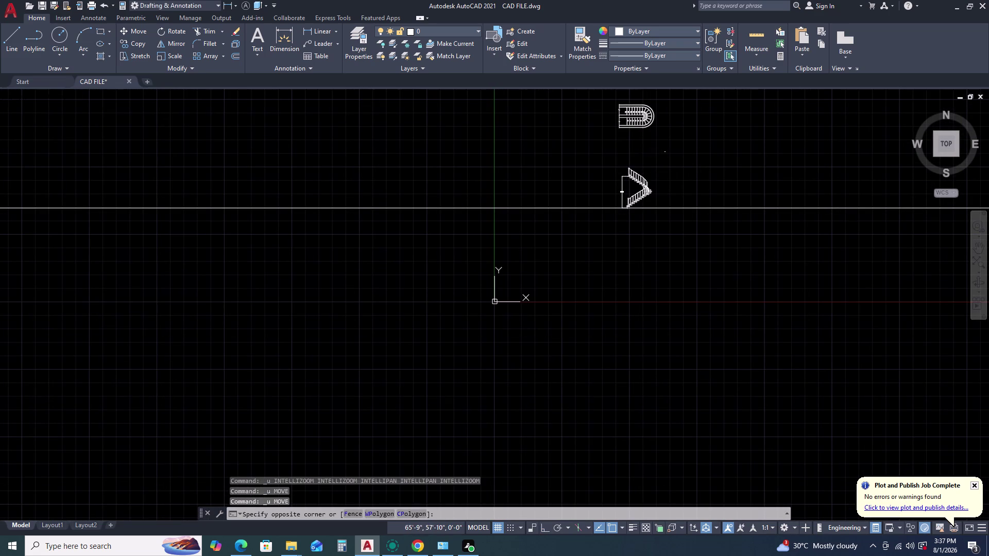
click(595, 223)
scroll(up, 3)
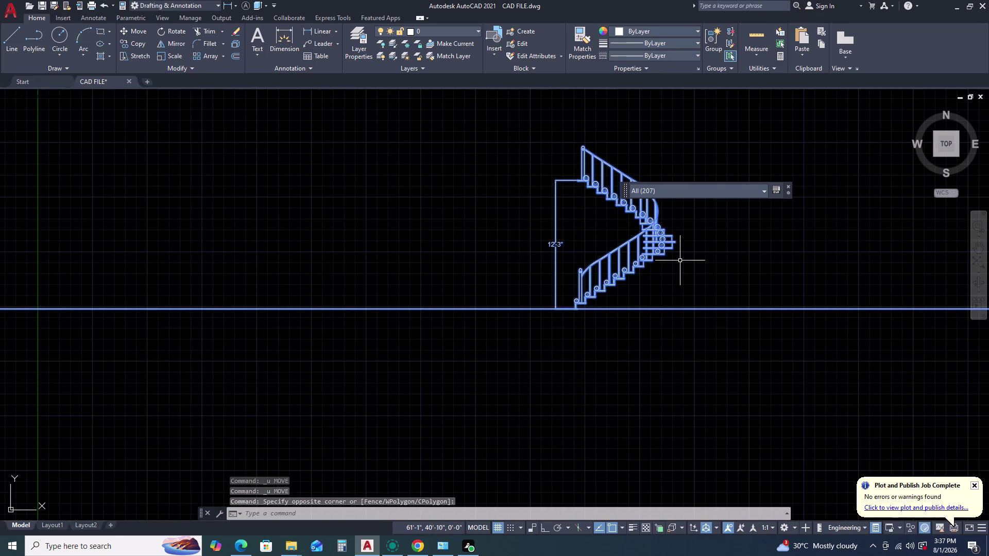
key(Escape)
scroll(up, 3)
scroll(up, 3)
middle_drag(654, 228, 657, 234)
middle_drag(673, 260, 679, 271)
scroll(down, 3)
scroll(up, 3)
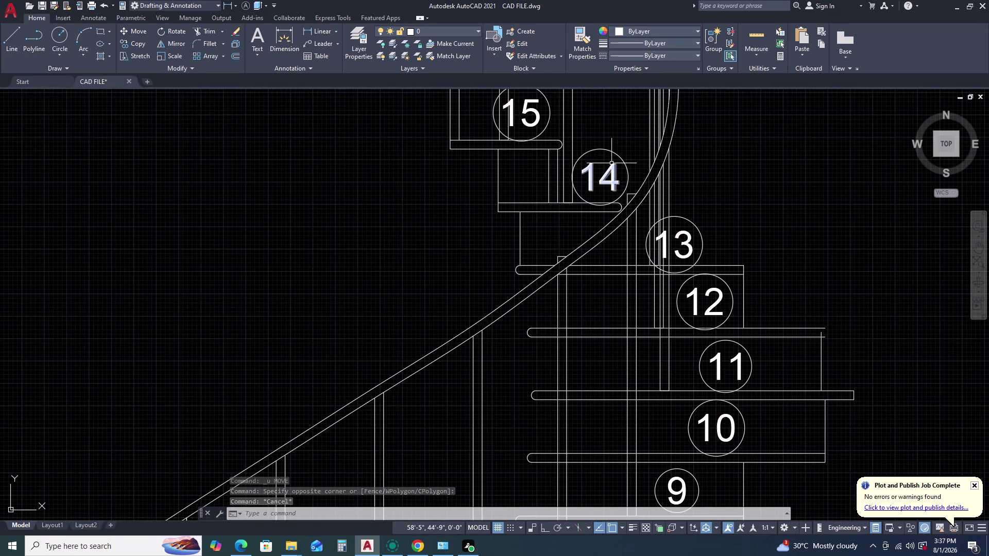
middle_drag(612, 163, 658, 206)
middle_drag(663, 215, 668, 220)
scroll(up, 3)
Try moving circled label 15 to a new spot, then undo that move.
click(602, 123)
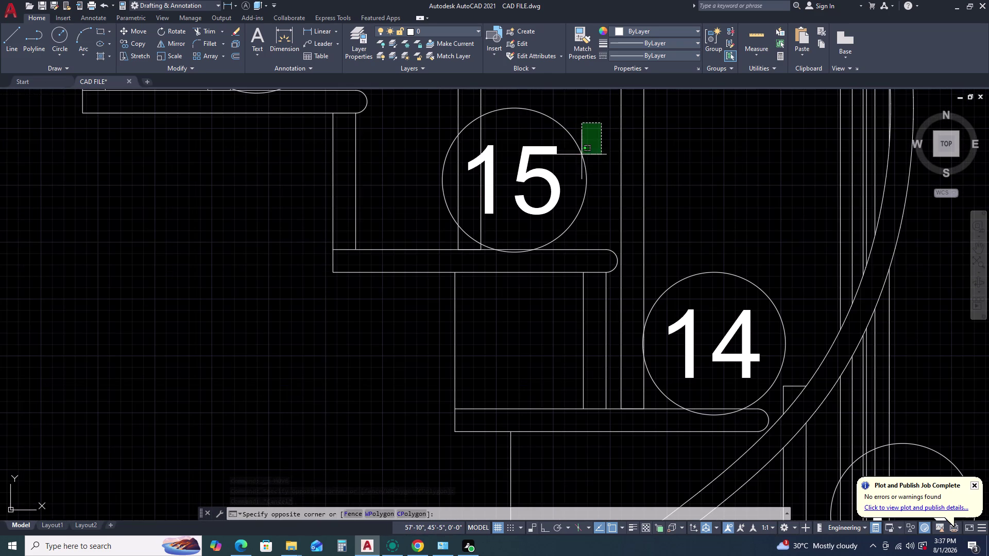
click(542, 206)
text(M)
key(space)
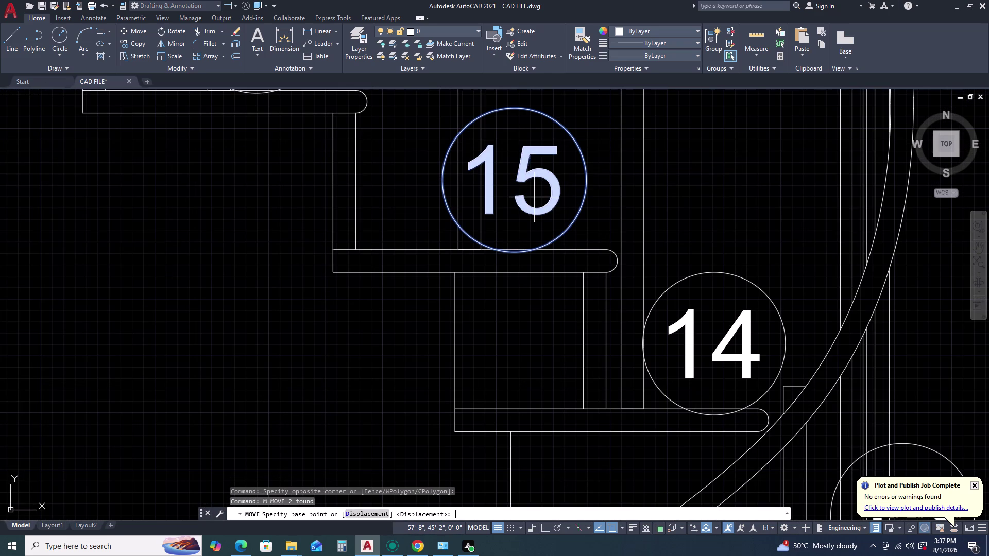
click(534, 198)
click(533, 197)
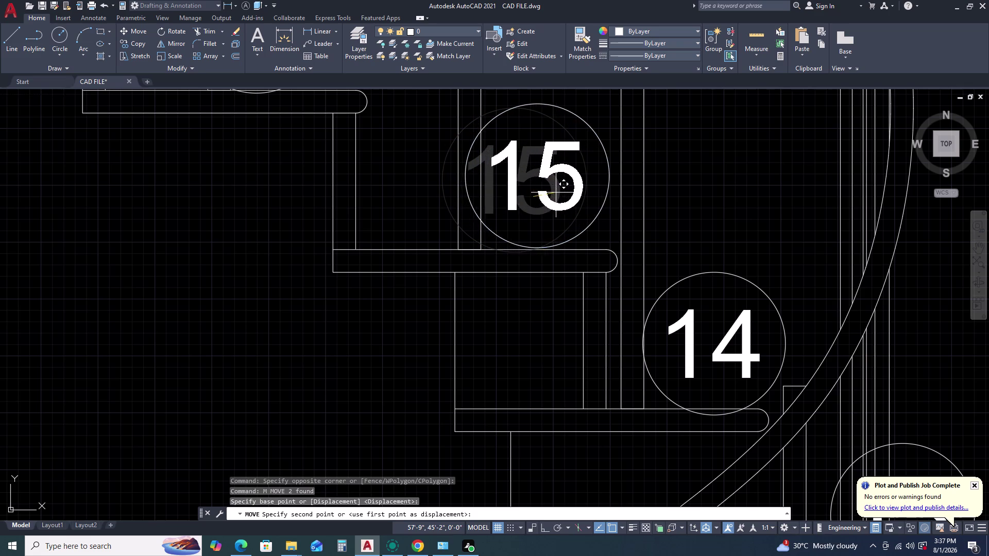
click(567, 191)
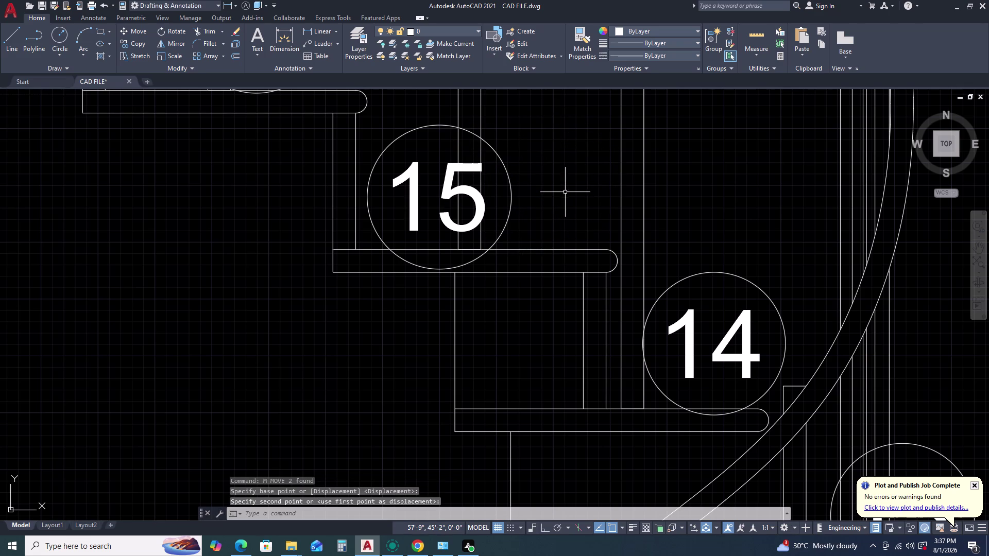
key(ctrl+z)
Move circled label 15 from its circle's bottom onto its tread.
click(590, 212)
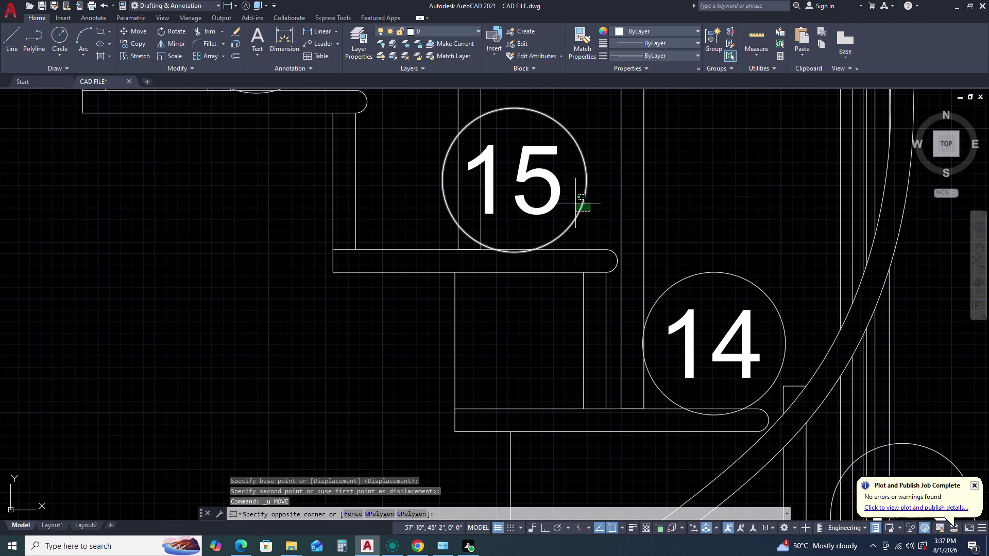
click(540, 173)
text(M)
key(space)
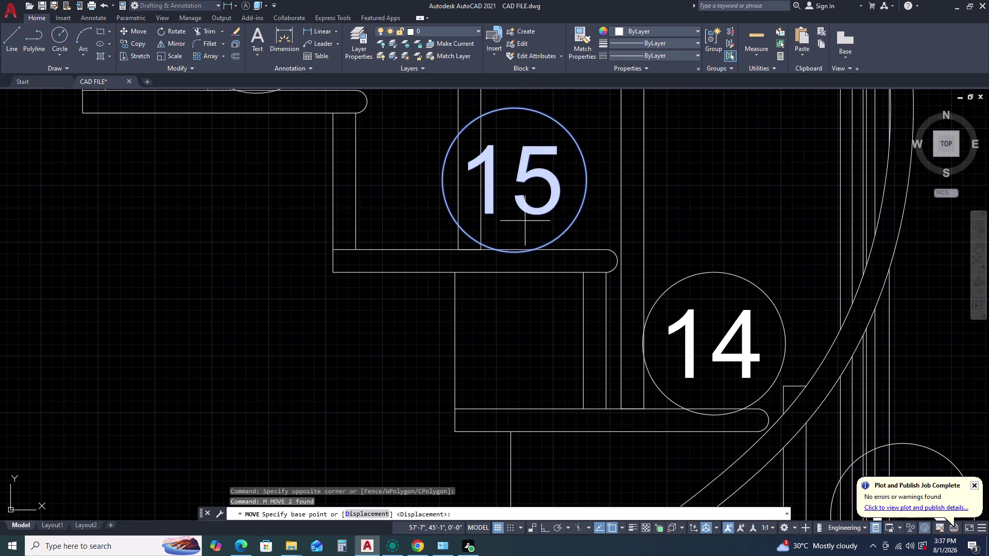
click(514, 252)
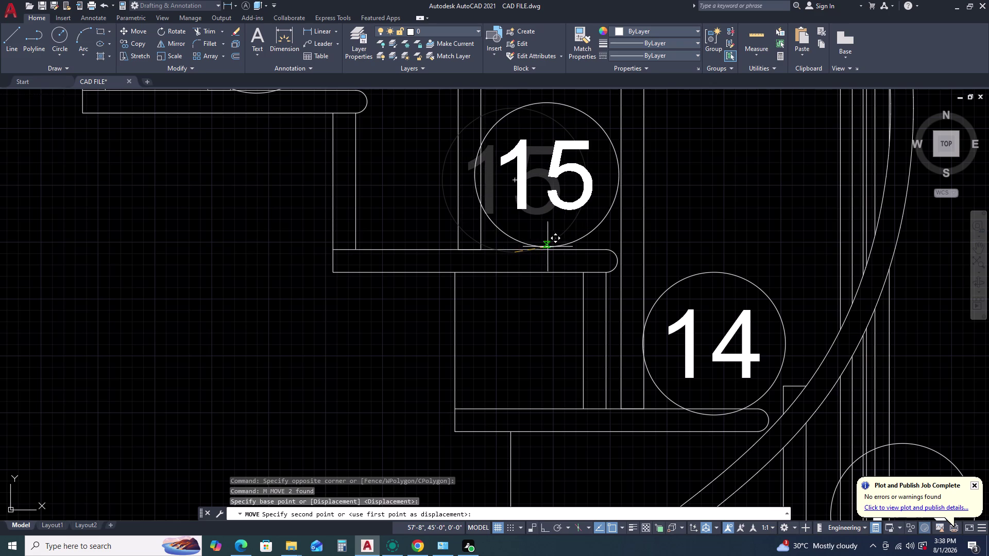
click(551, 246)
scroll(down, 3)
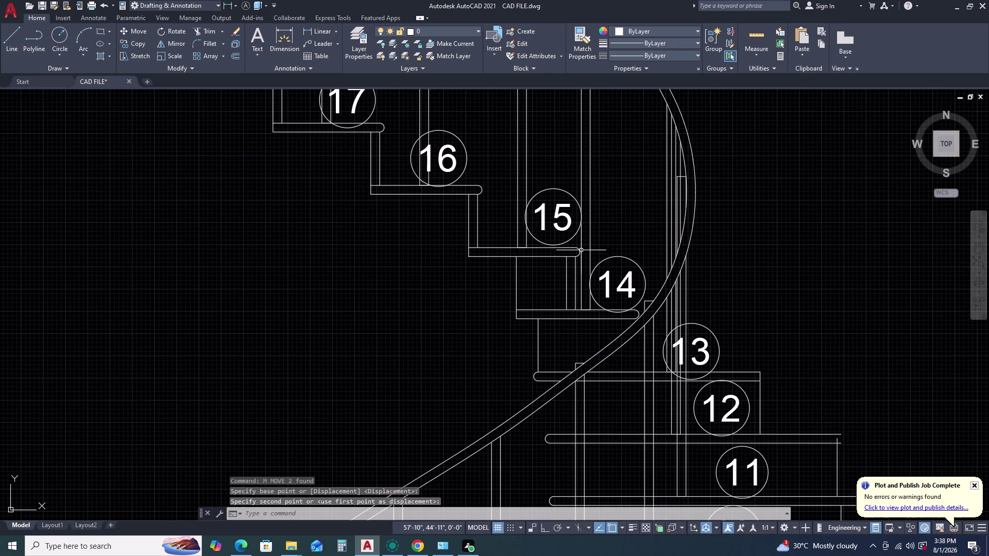
scroll(up, 3)
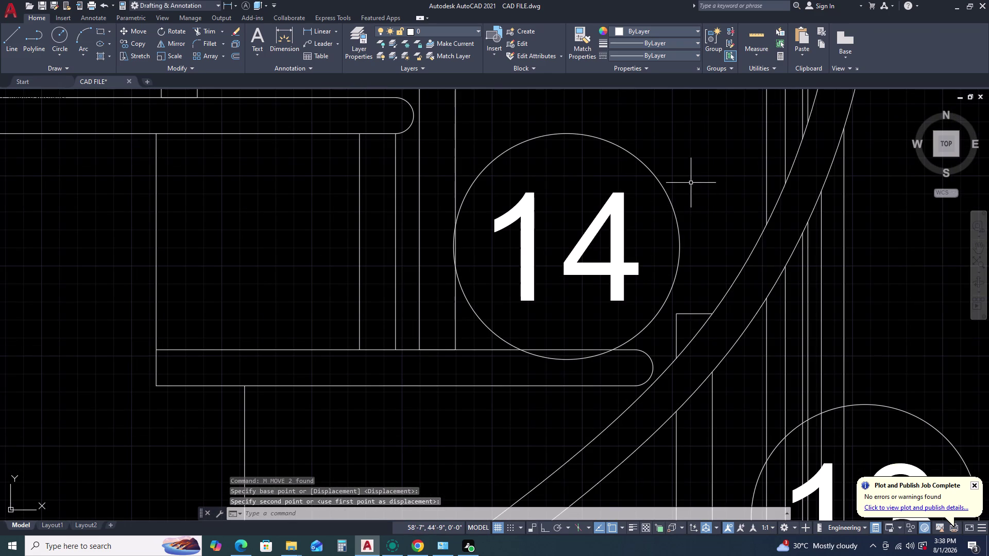
Window-select circled label 14 and move it from the circle's bottom onto its tread line.
click(690, 184)
click(579, 257)
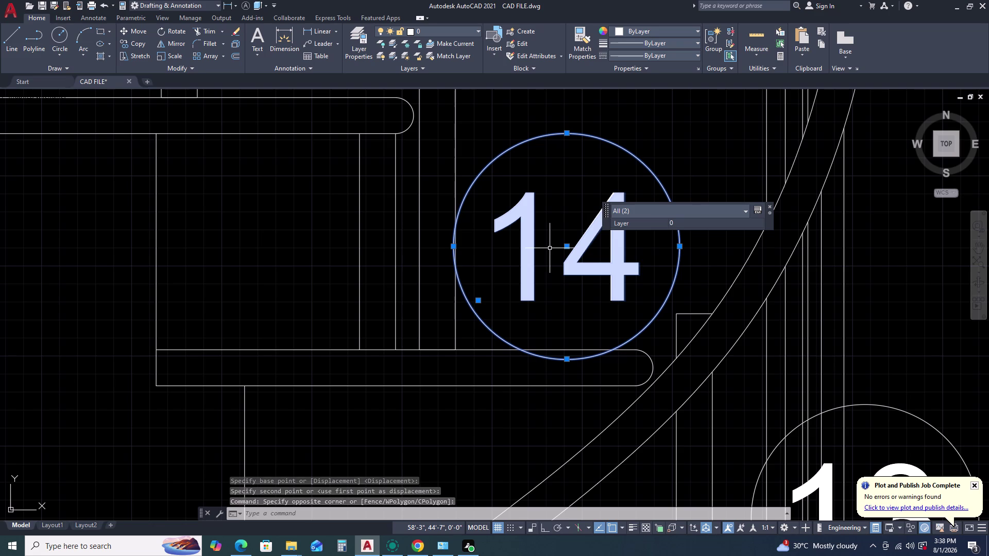
text(M)
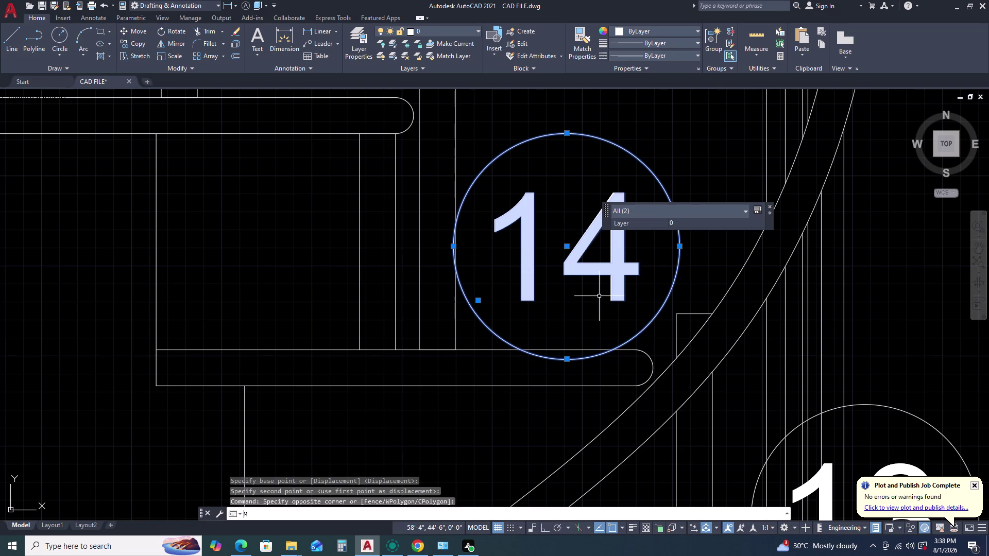
key(space)
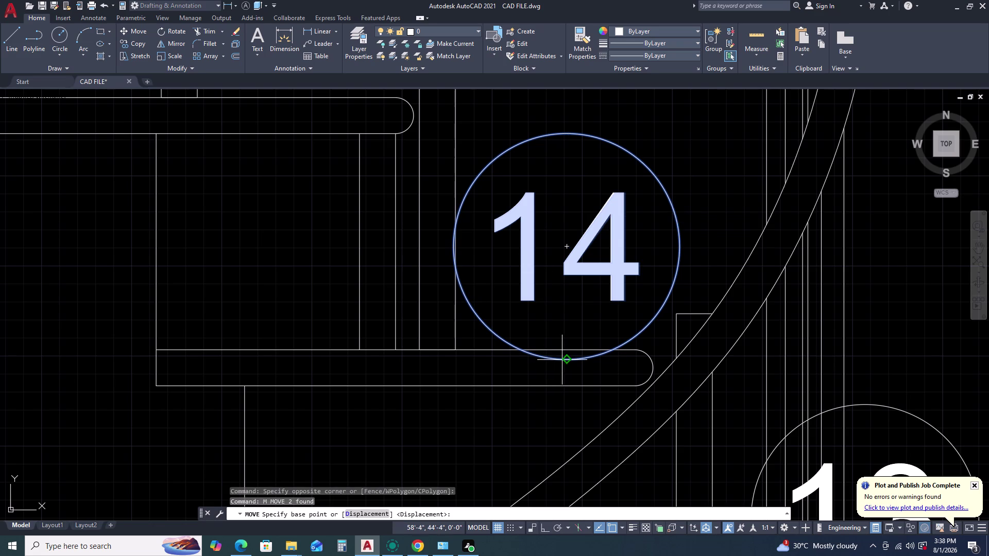
click(568, 359)
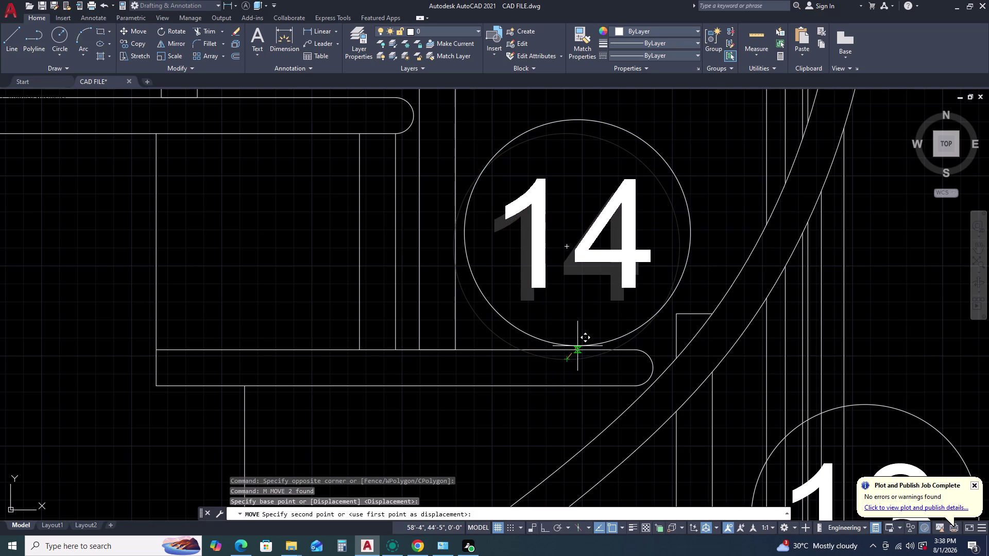
click(579, 342)
scroll(down, 3)
scroll(up, 3)
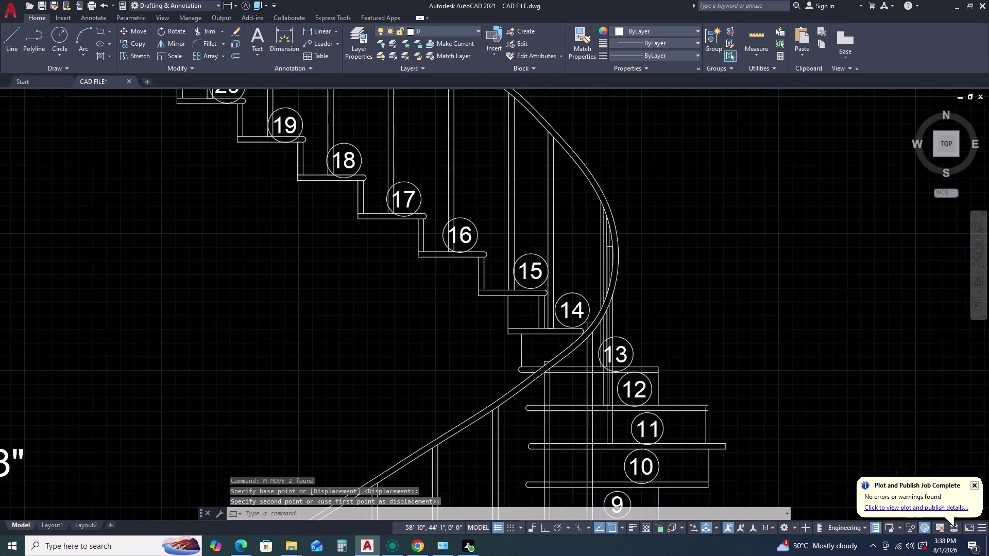
scroll(up, 3)
scroll(up, 3)
Move circled label 13 from its circle's bottom down onto its tread.
click(782, 334)
click(644, 404)
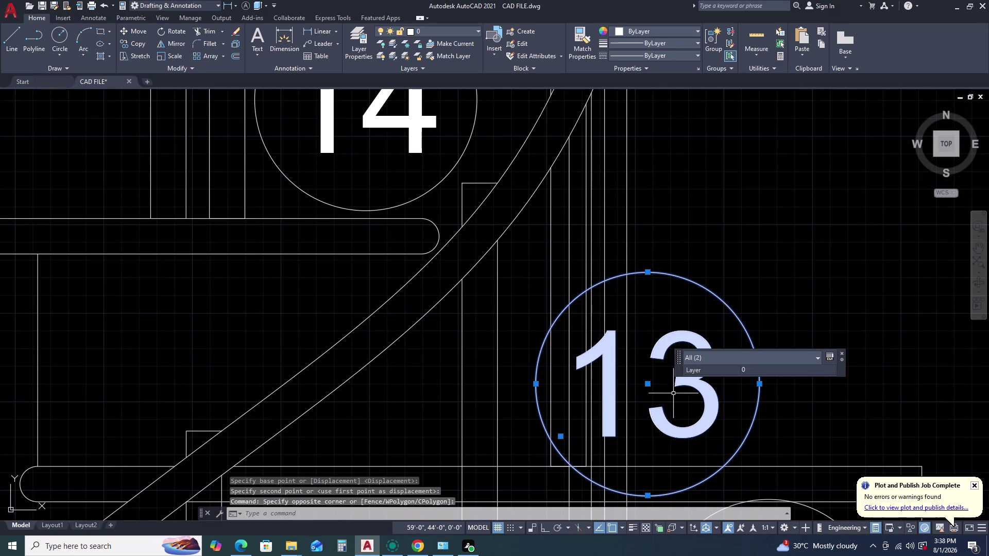
text(M)
key(space)
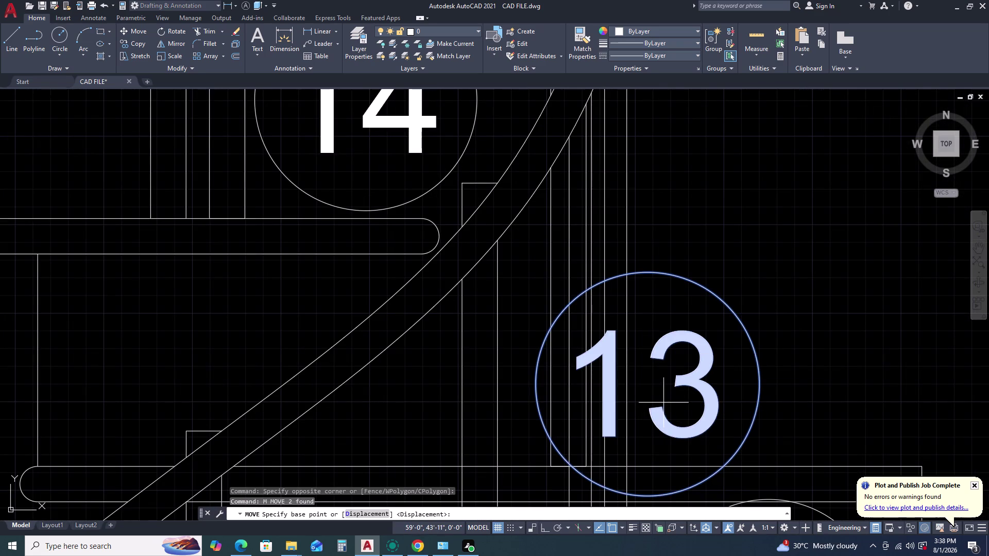
scroll(down, 3)
scroll(up, 3)
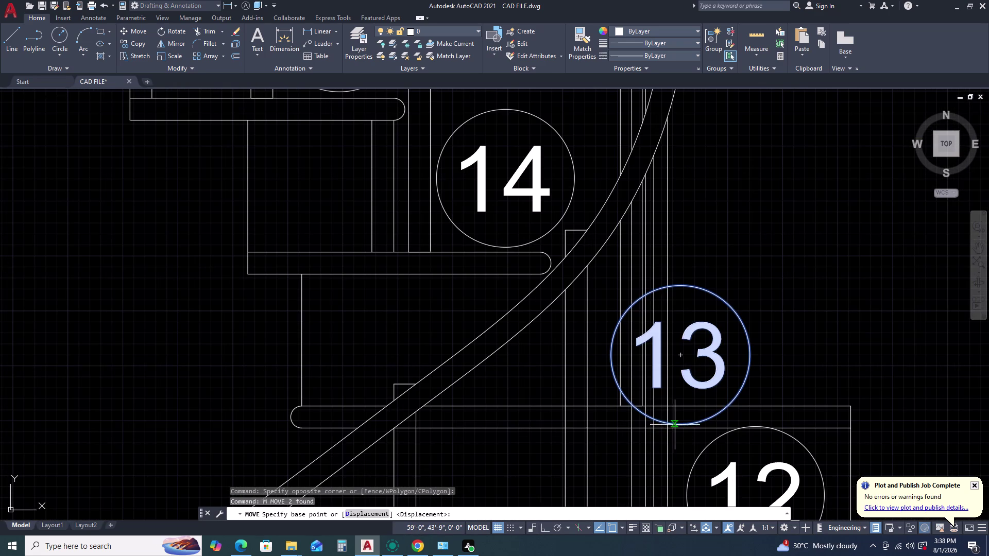
click(678, 424)
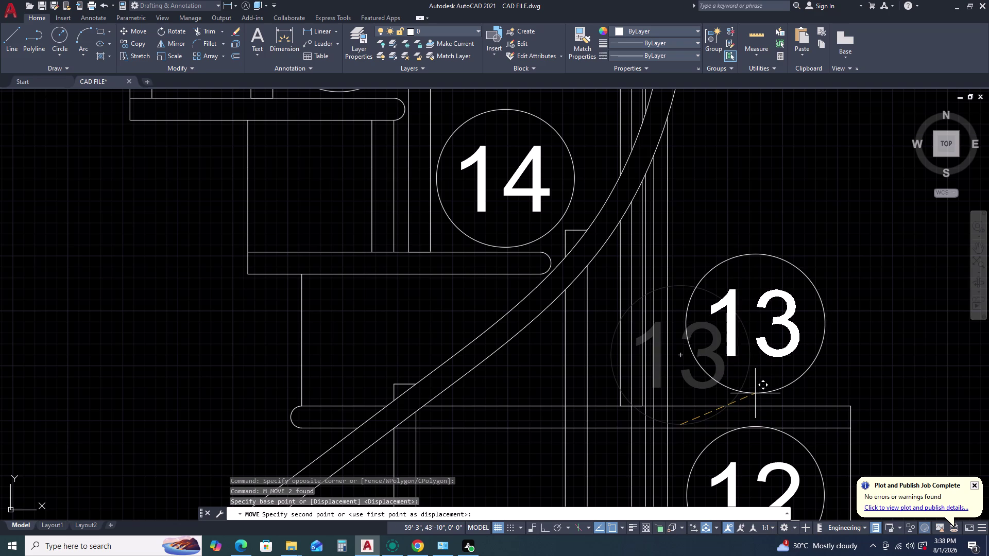
click(753, 396)
scroll(down, 3)
middle_drag(782, 402, 762, 388)
middle_drag(759, 386, 753, 383)
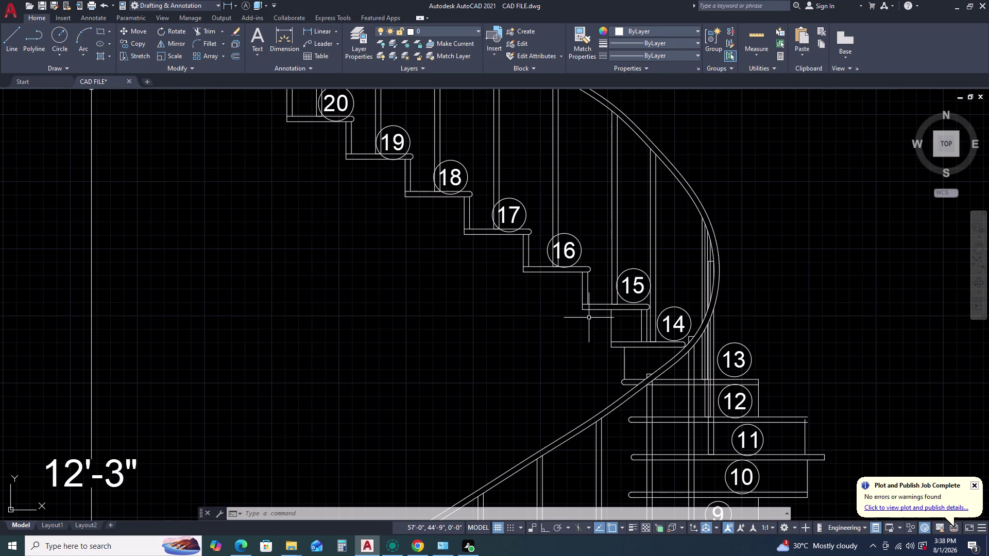
Pan to the upper steps and move circled label 16 lower onto its tread.
middle_drag(545, 249, 596, 261)
middle_click(618, 278)
middle_click(622, 281)
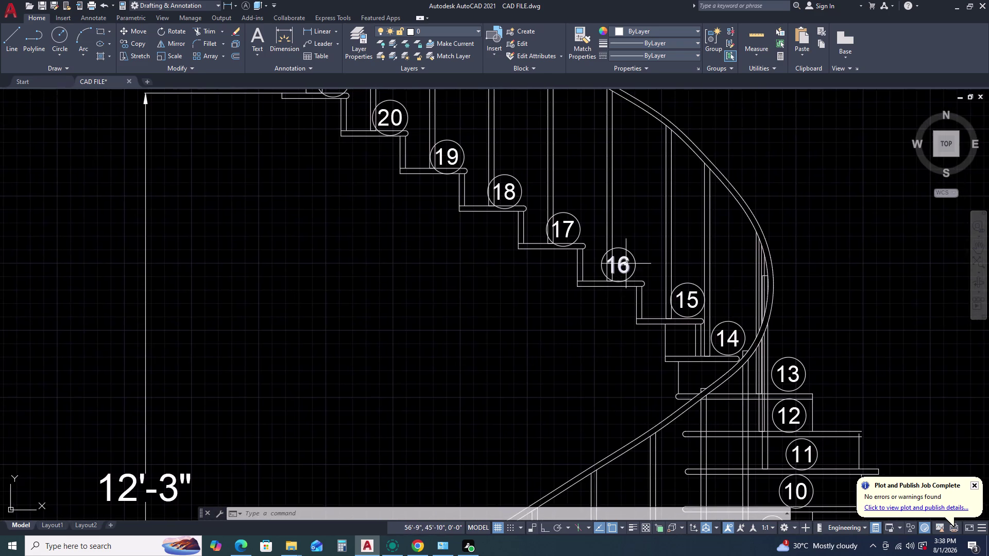
scroll(up, 3)
drag(663, 298, 653, 294)
click(612, 257)
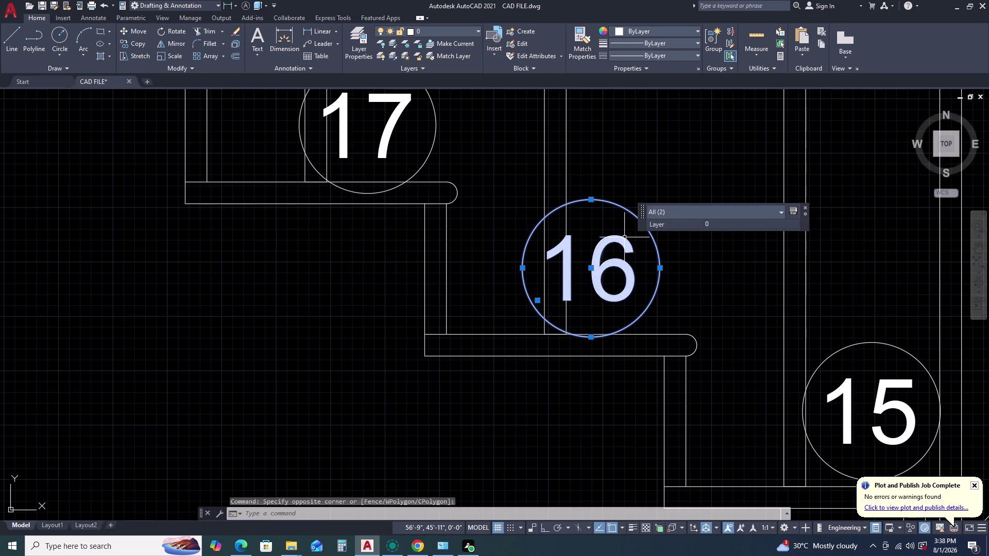
key(m)
key(space)
click(589, 266)
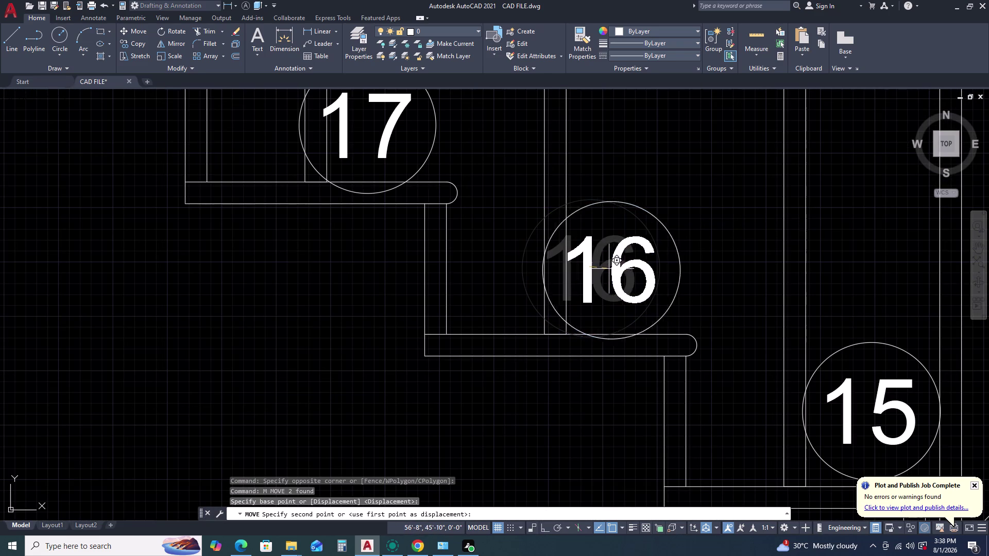
click(641, 255)
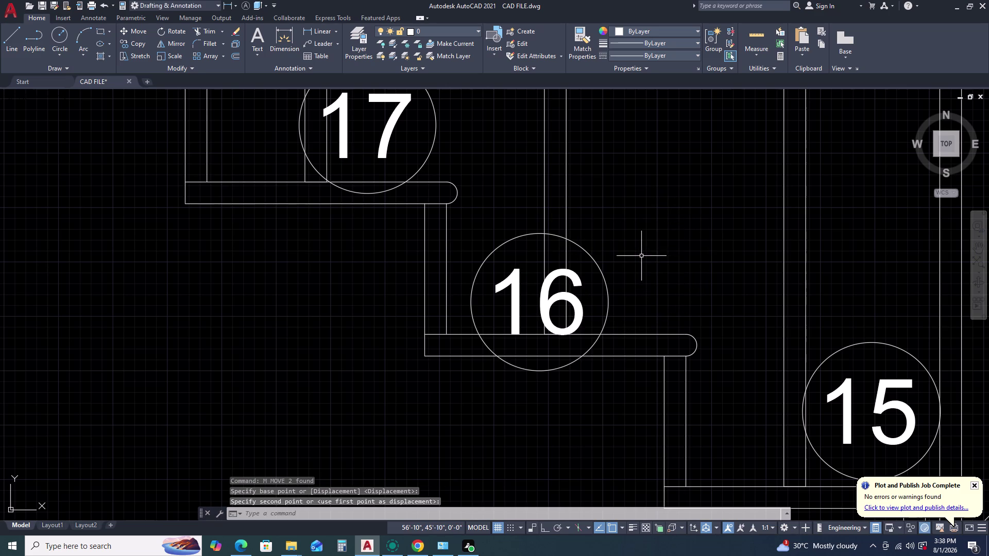
Undo the view change and label 16's move, then reselect label 16.
scroll(down, 3)
middle_drag(573, 255, 577, 252)
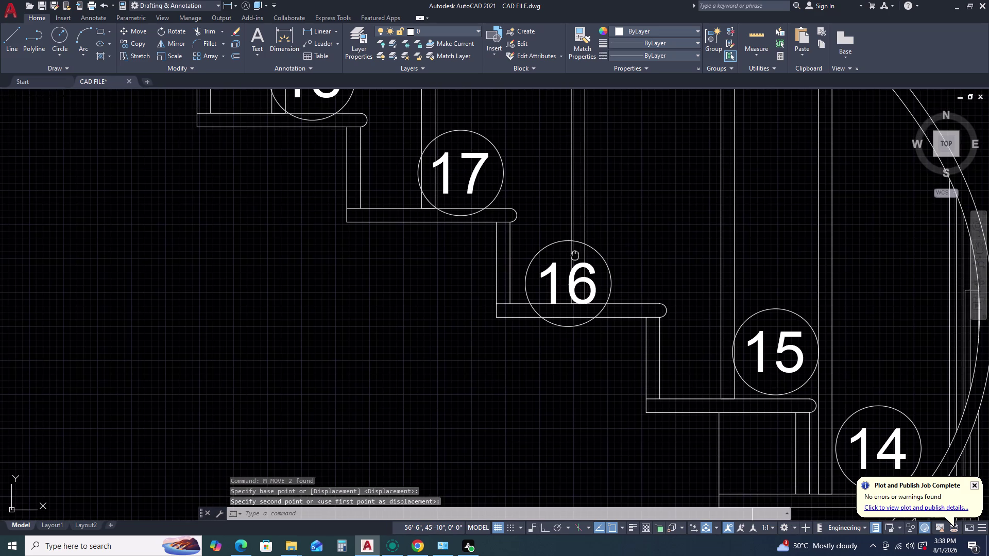
middle_drag(577, 252, 588, 211)
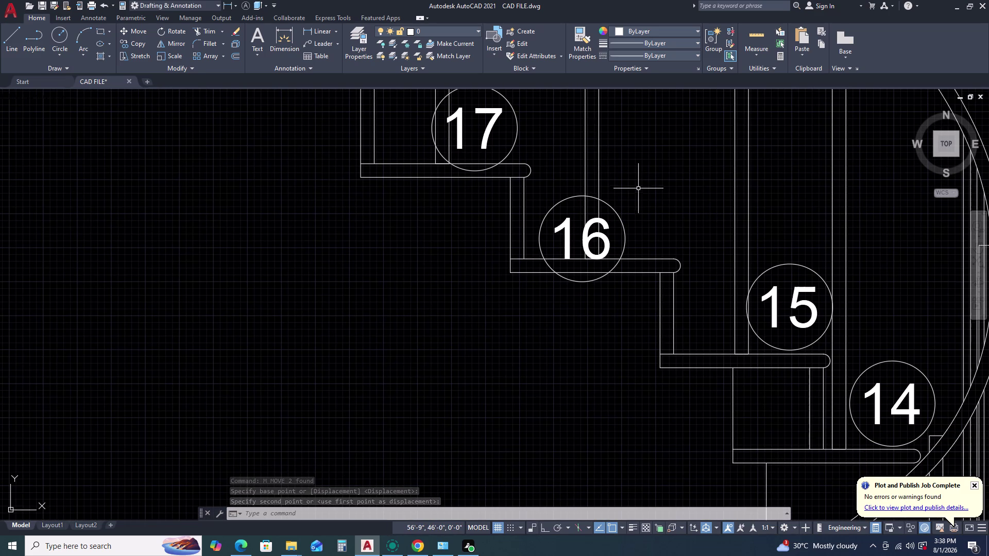
key(ctrl+z)
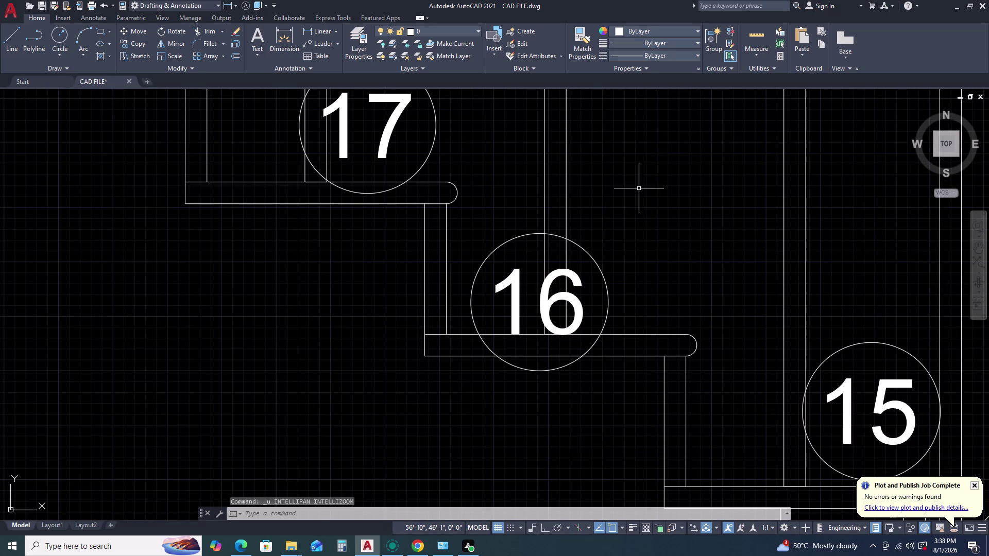
key(ctrl+z)
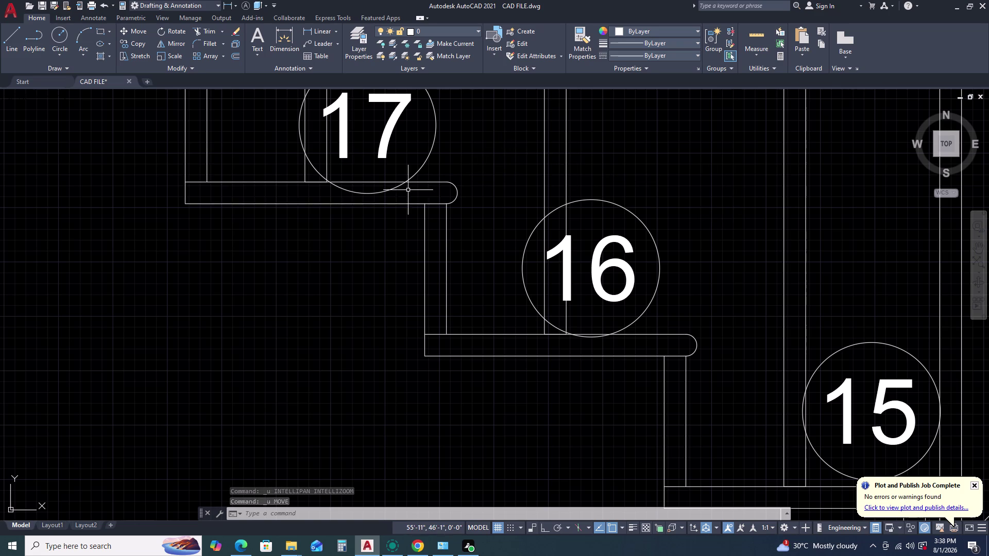
click(486, 189)
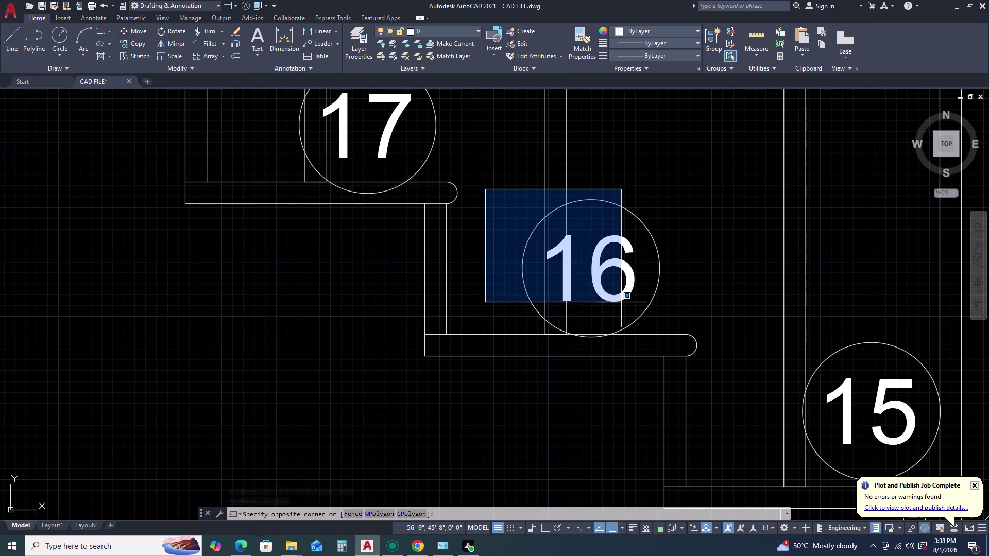